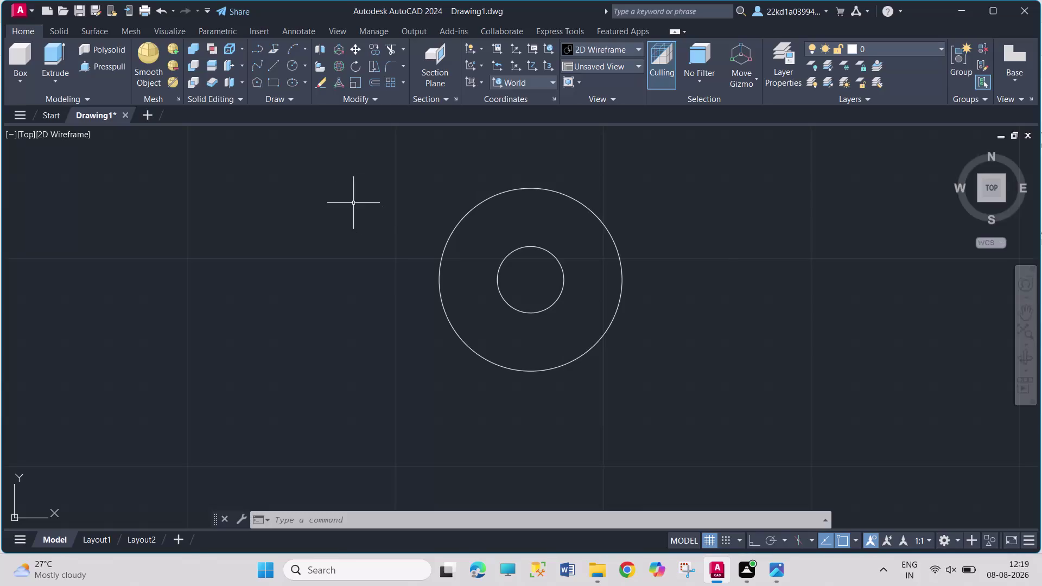
Try a line and circles tracked 32 units from the concentric centre, cancelling each attempt.
click(270, 65)
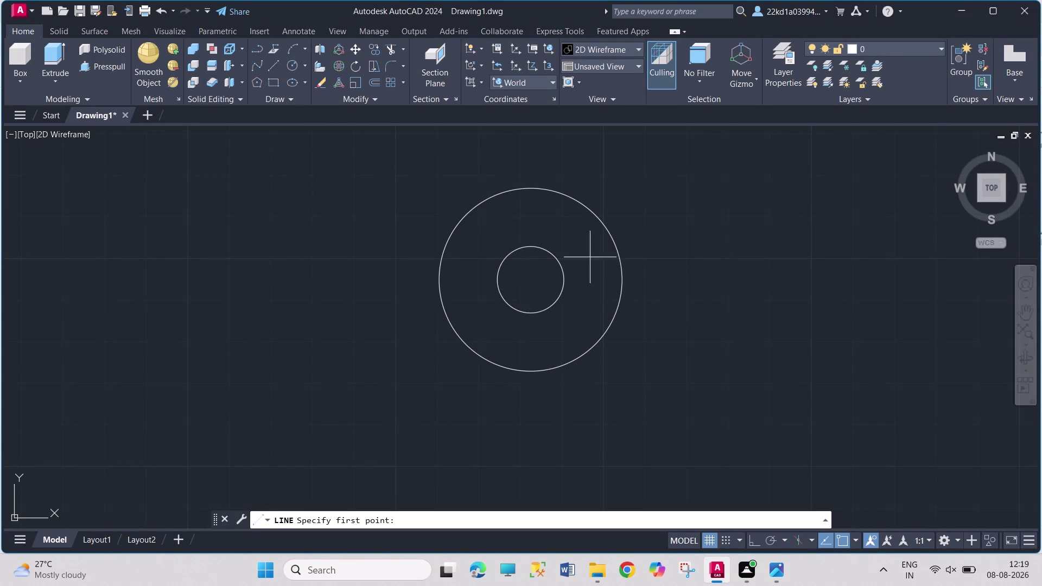
click(620, 280)
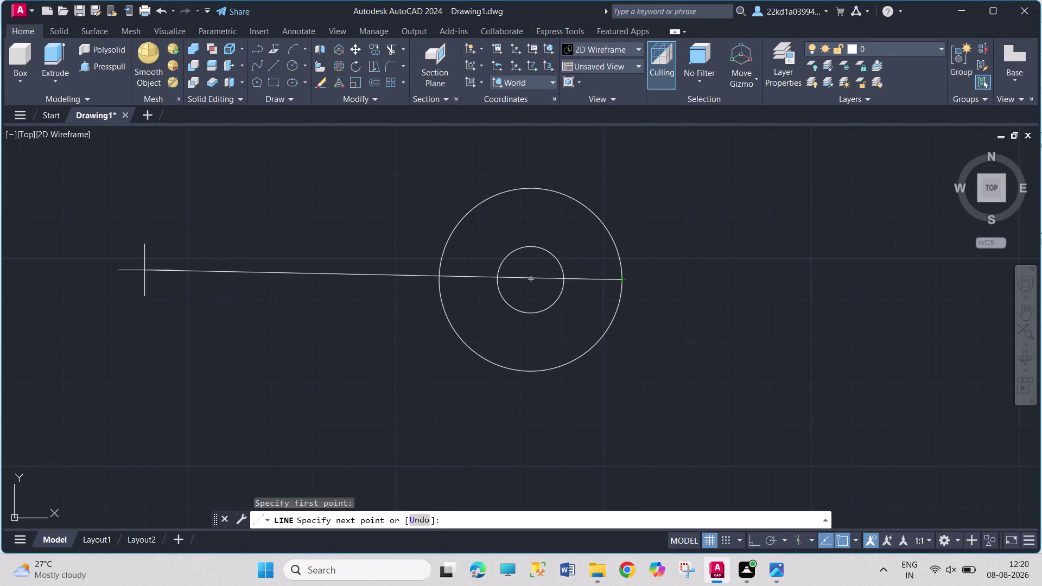
key(Escape)
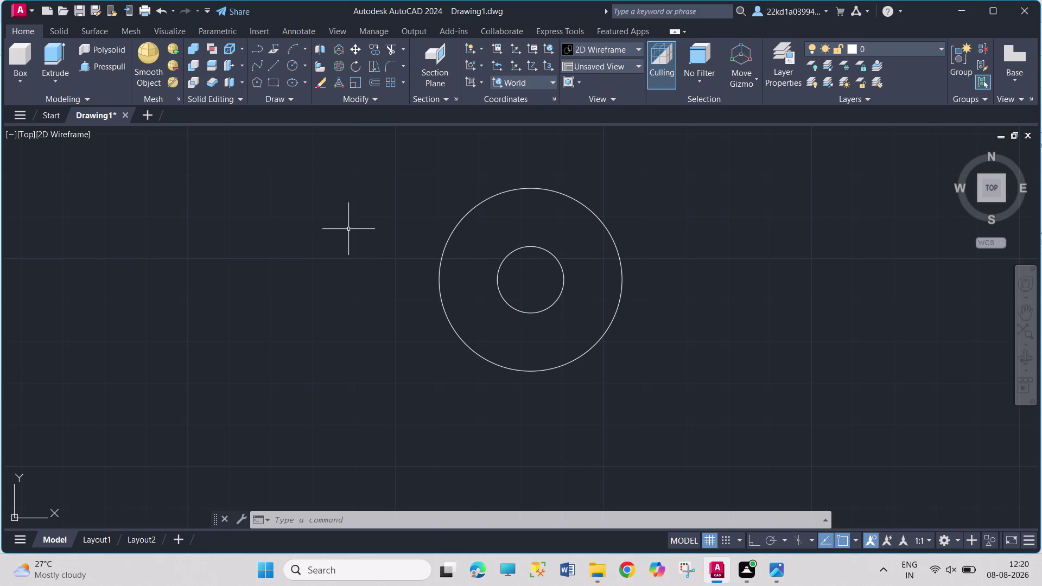
click(290, 65)
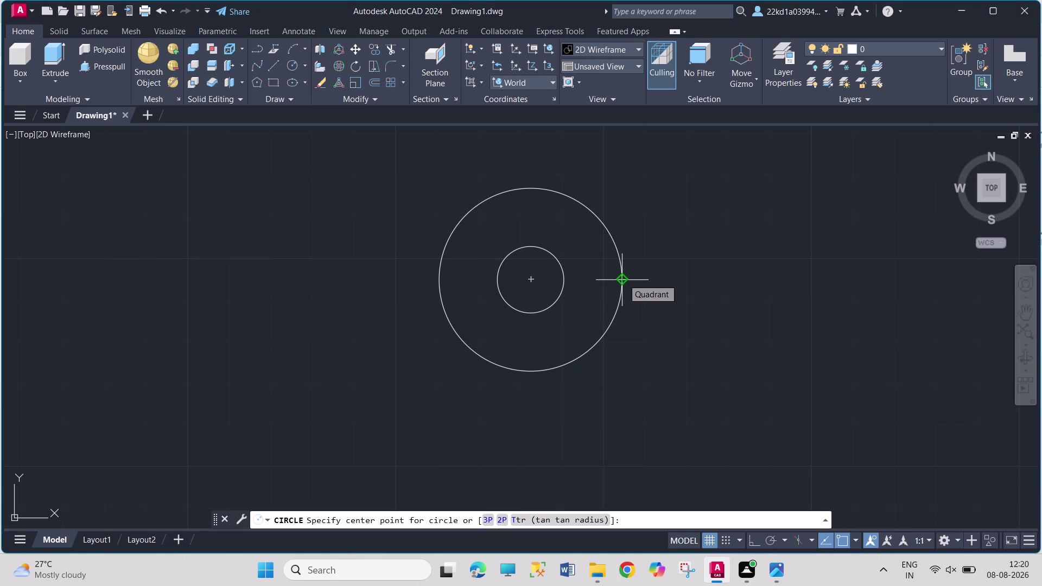
text(TK)
key(Return)
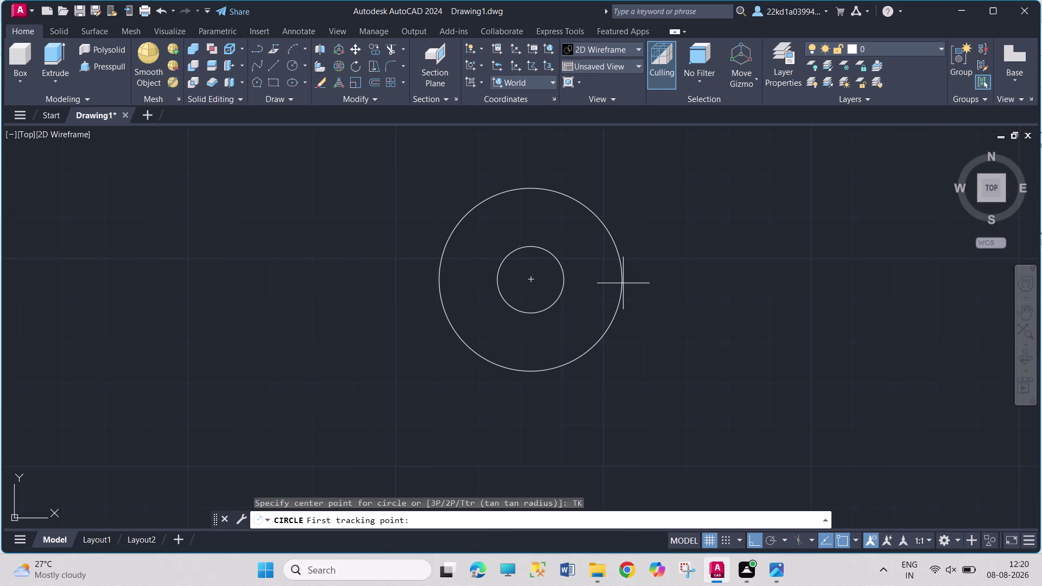
drag(623, 279, 613, 281)
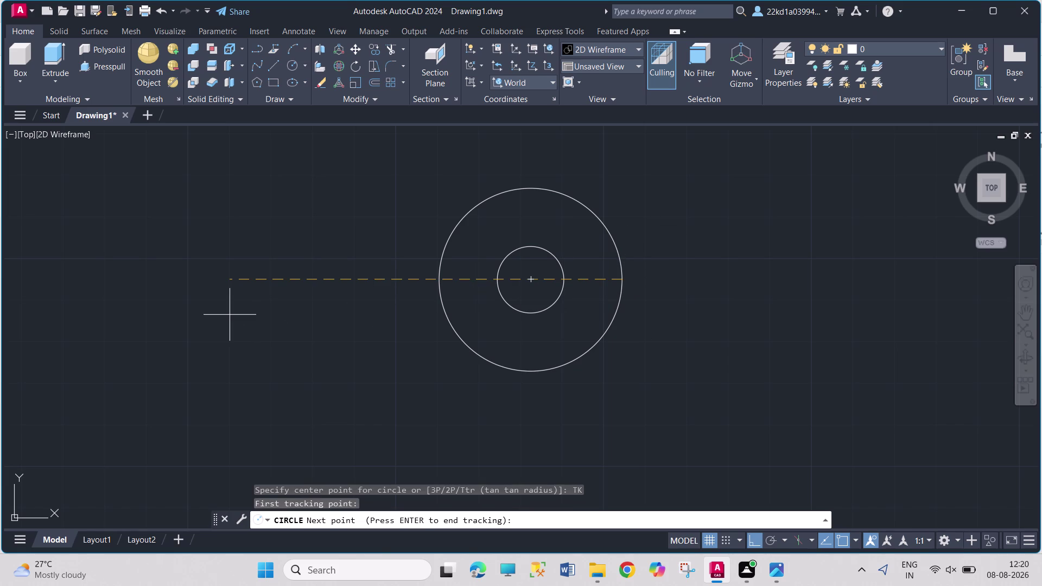
text(32)
key(Return)
key(Return)
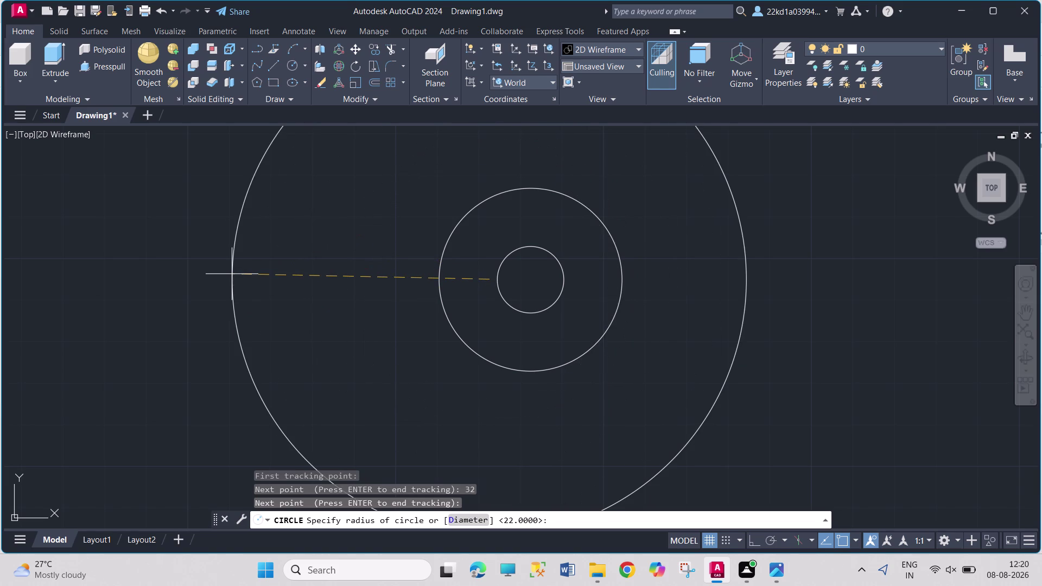
key(Escape)
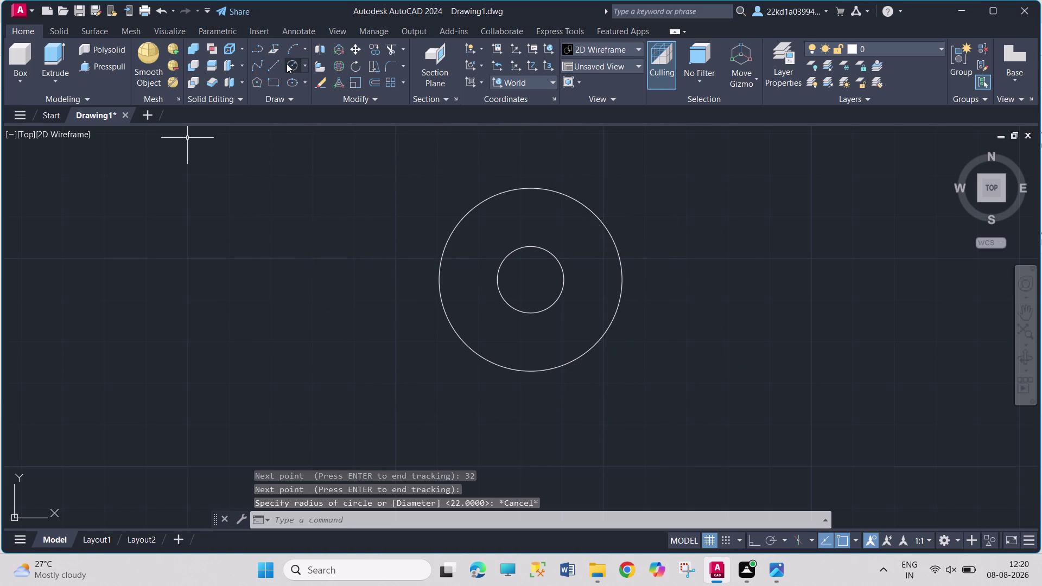
click(286, 64)
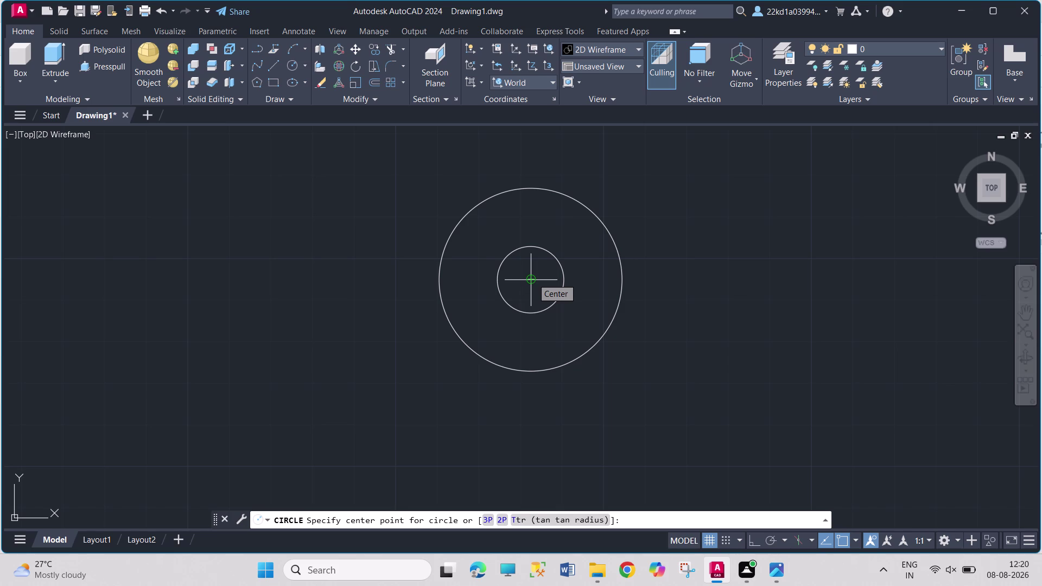
click(533, 279)
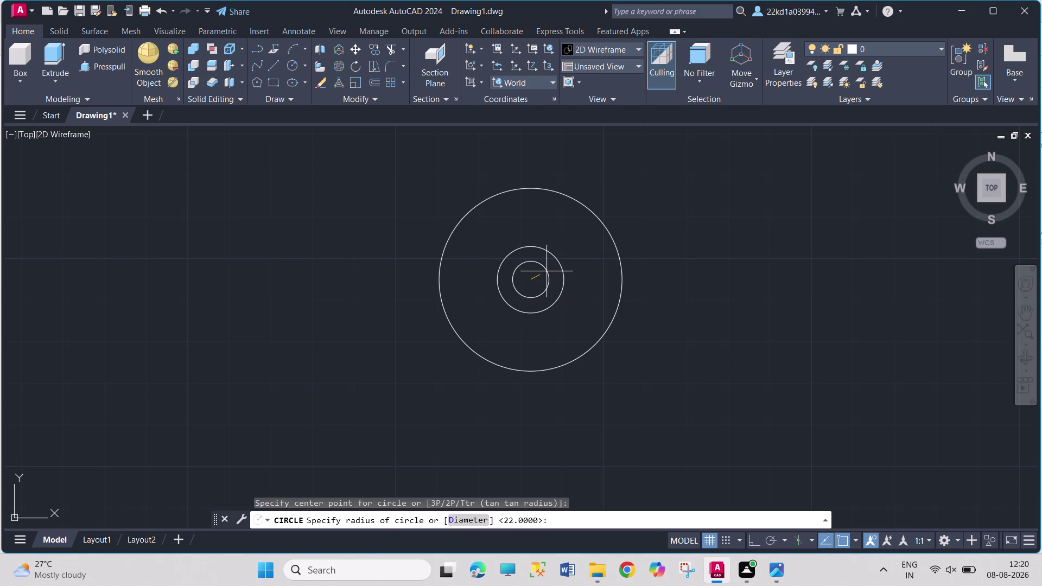
key(Escape)
Repeat CIRCLE with TK tracking 24 units left of the concentric centre, radius 8.
key(space)
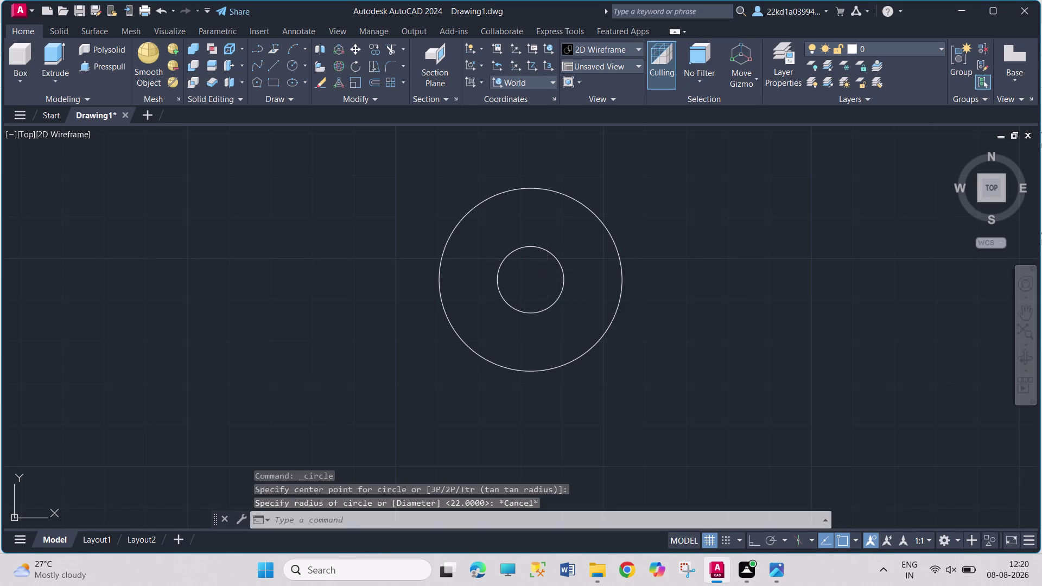
text(TK)
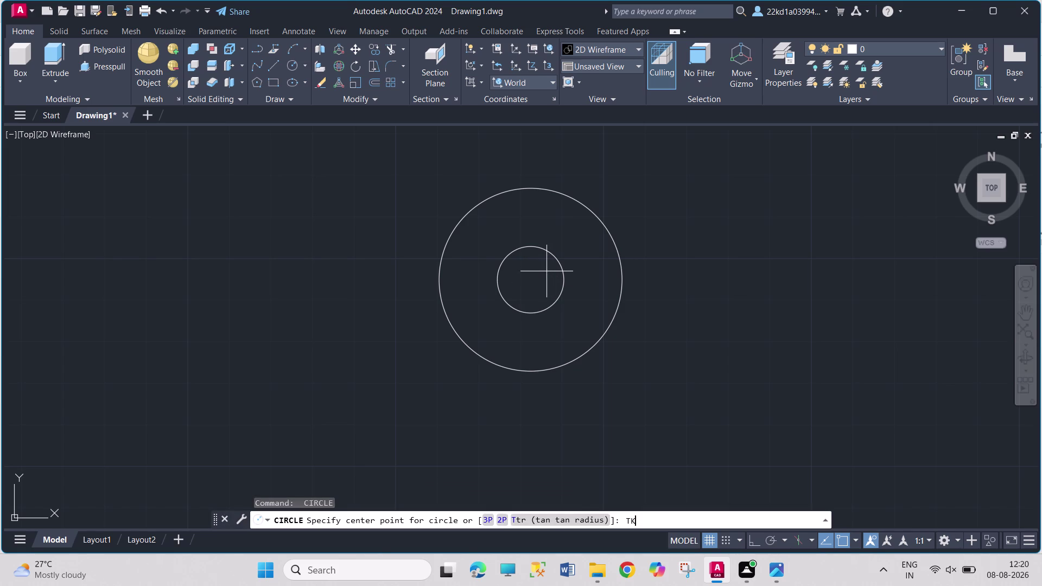
key(Return)
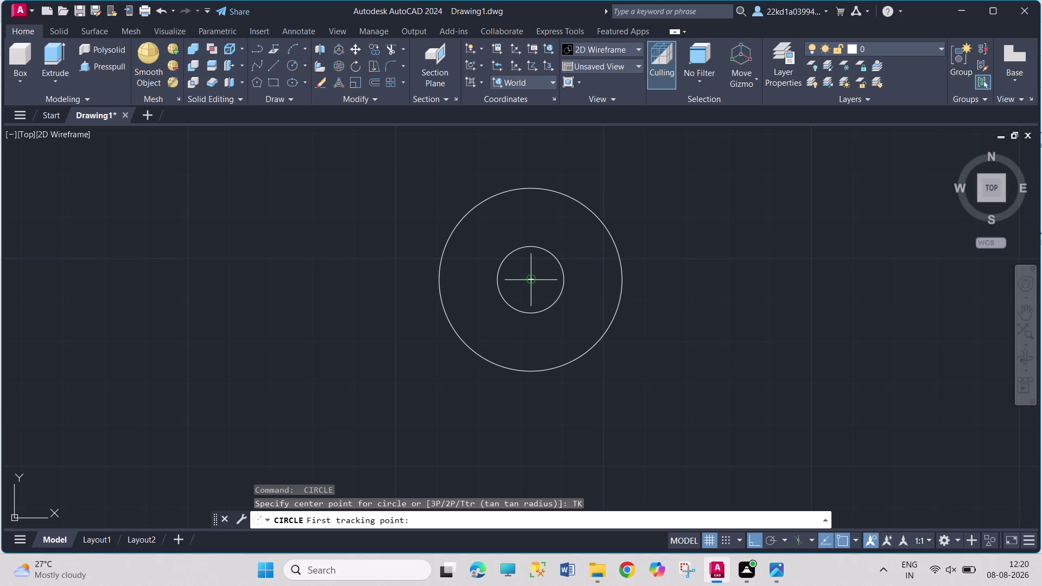
click(529, 281)
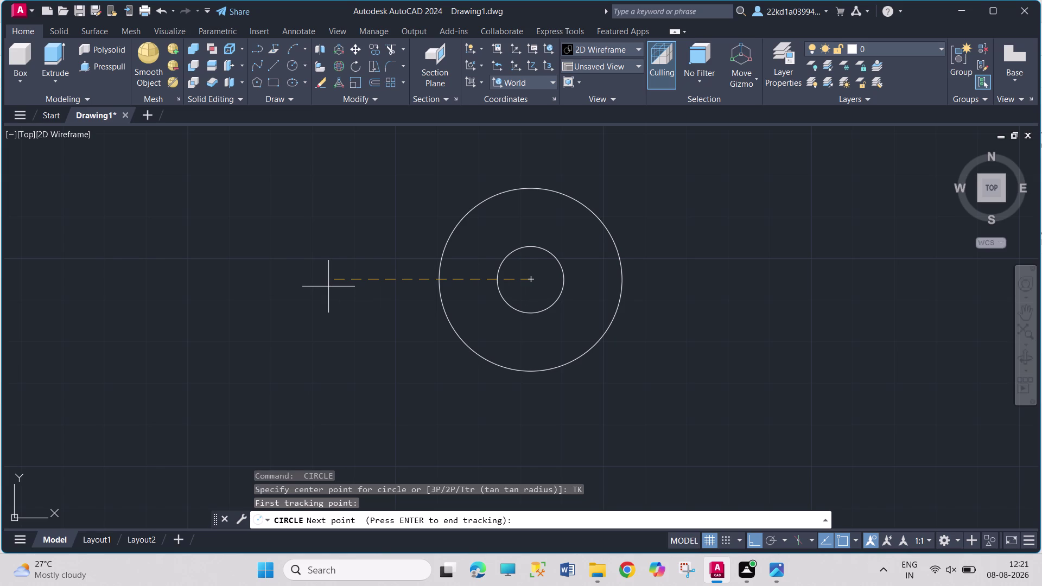
text(24)
key(Return)
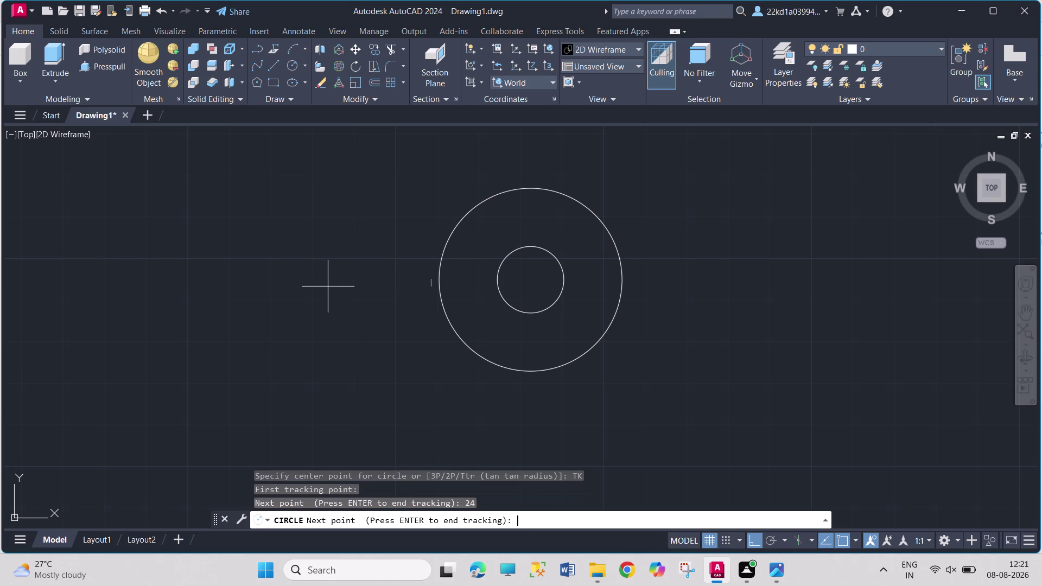
key(Return)
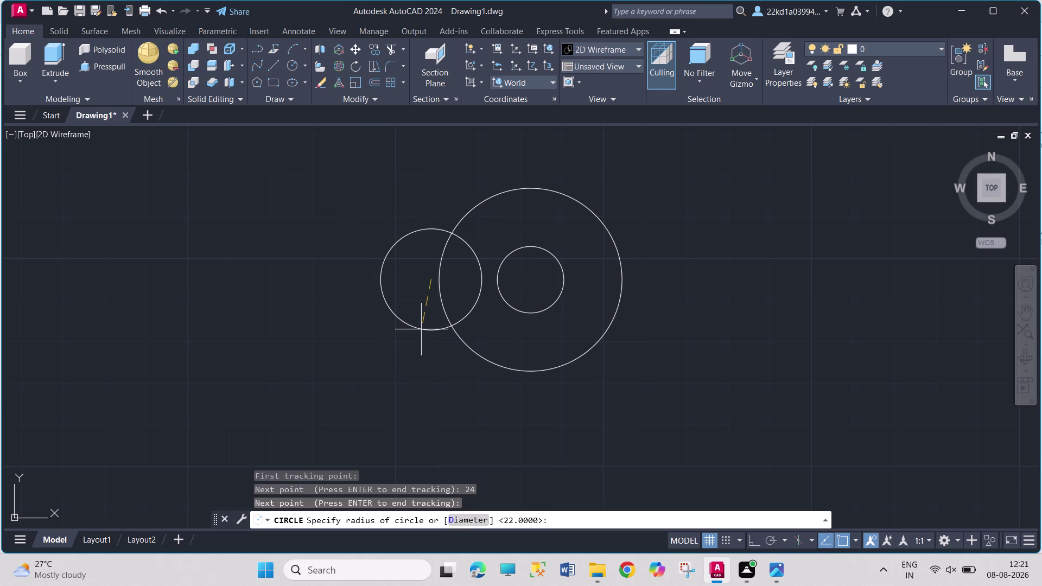
key(8)
key(Return)
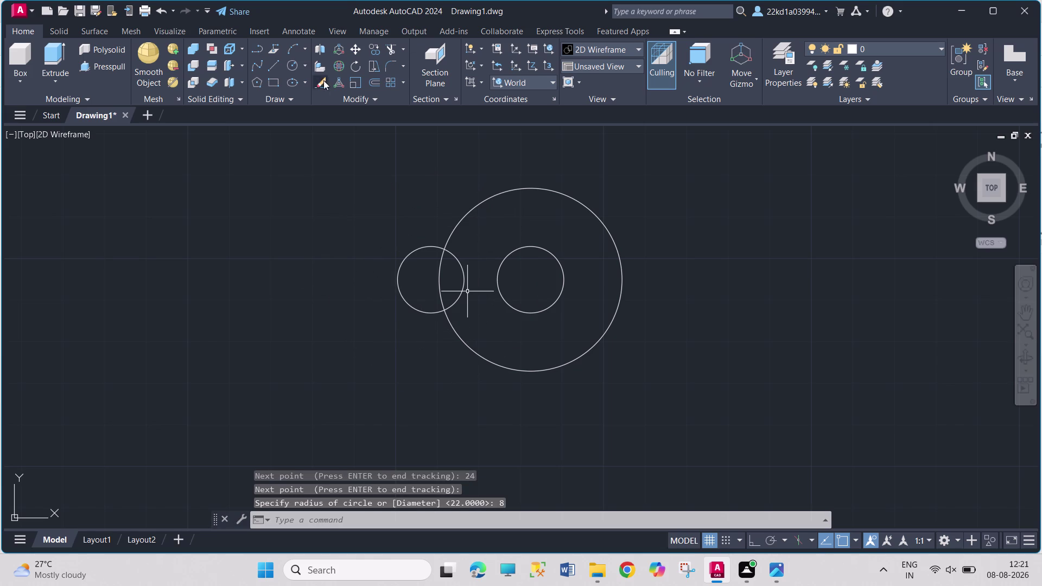
click(285, 62)
click(289, 67)
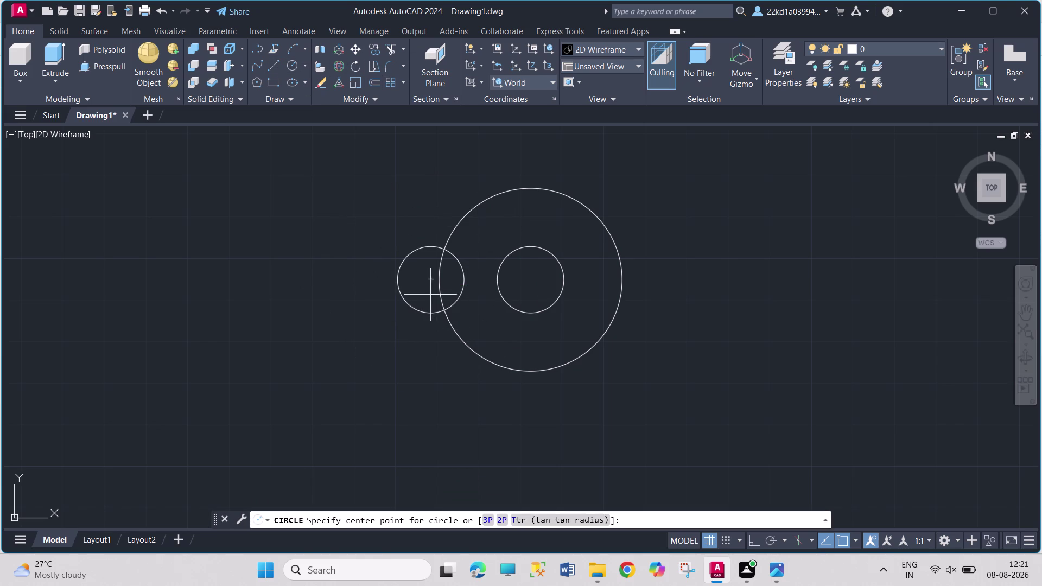
click(427, 277)
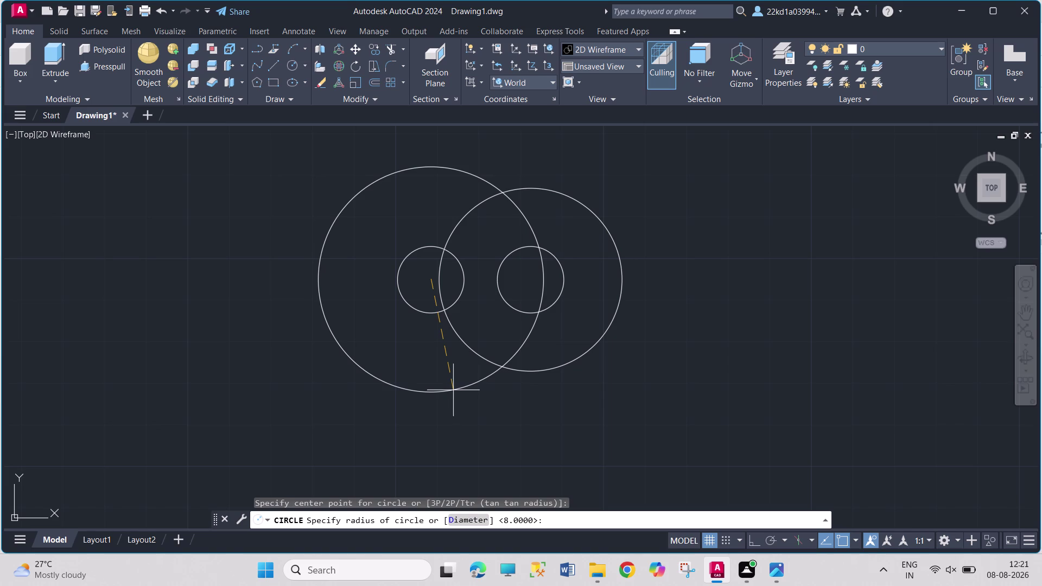
text(22)
key(Return)
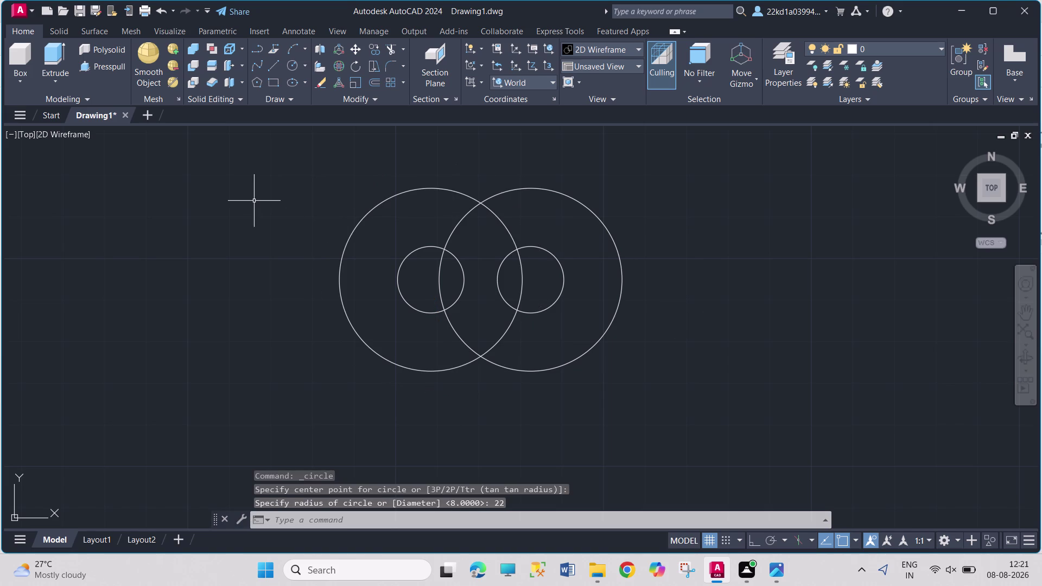
click(356, 336)
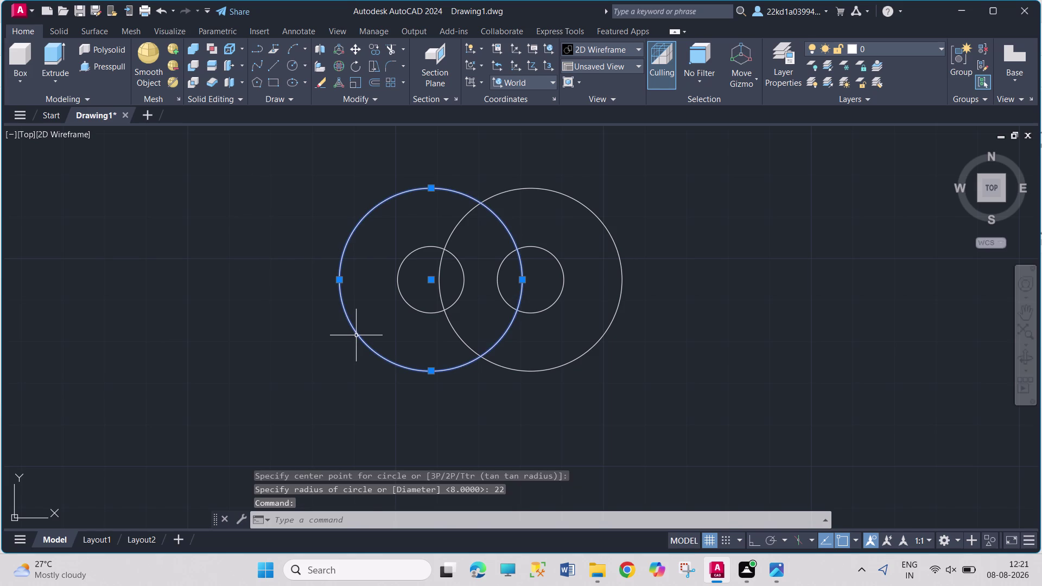
key(Delete)
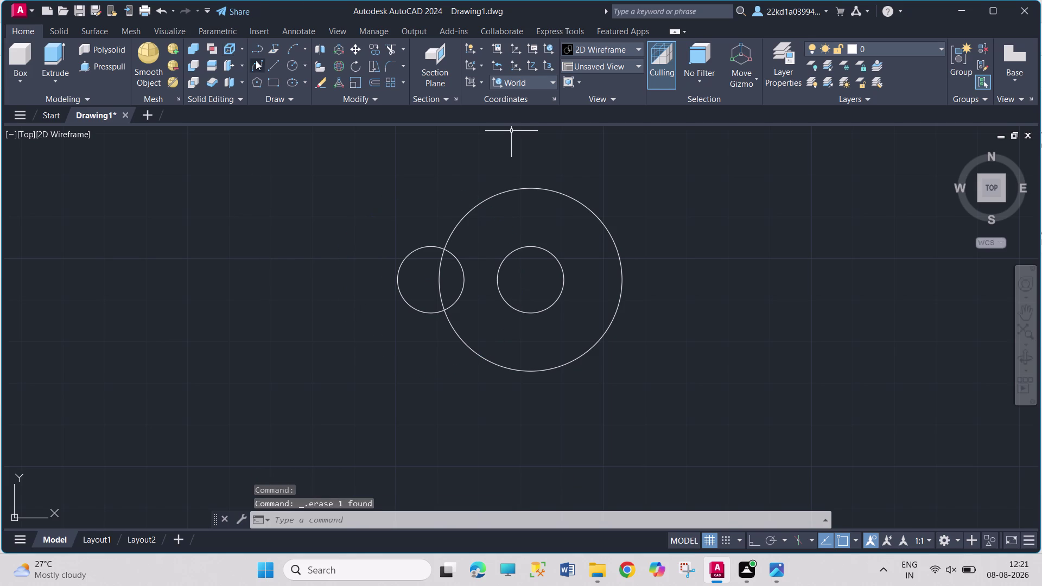
click(272, 64)
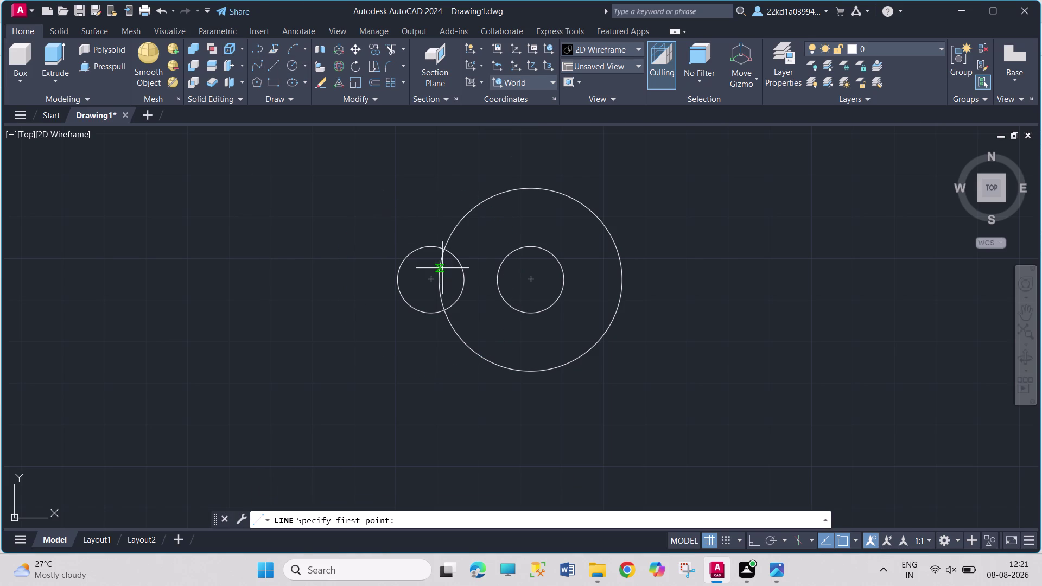
Draw top and bottom lines linking the small circle's quadrants to the inner circle's.
click(428, 245)
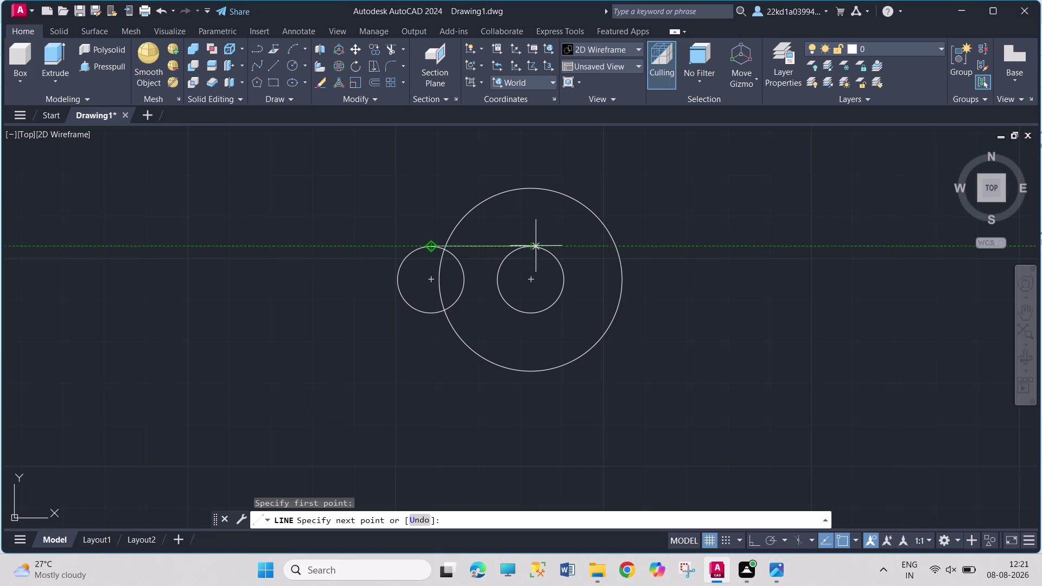
click(535, 246)
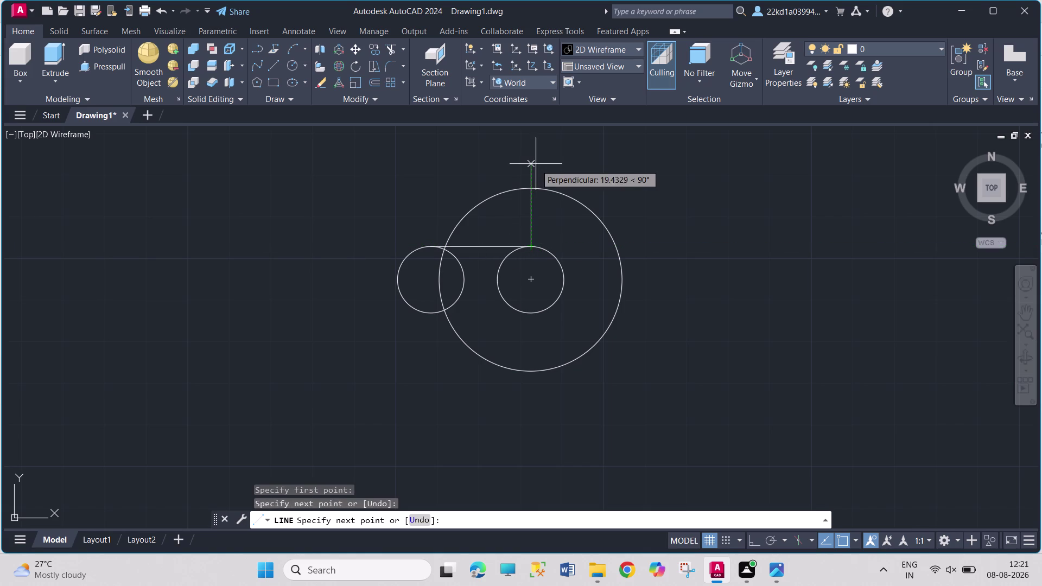
key(Escape)
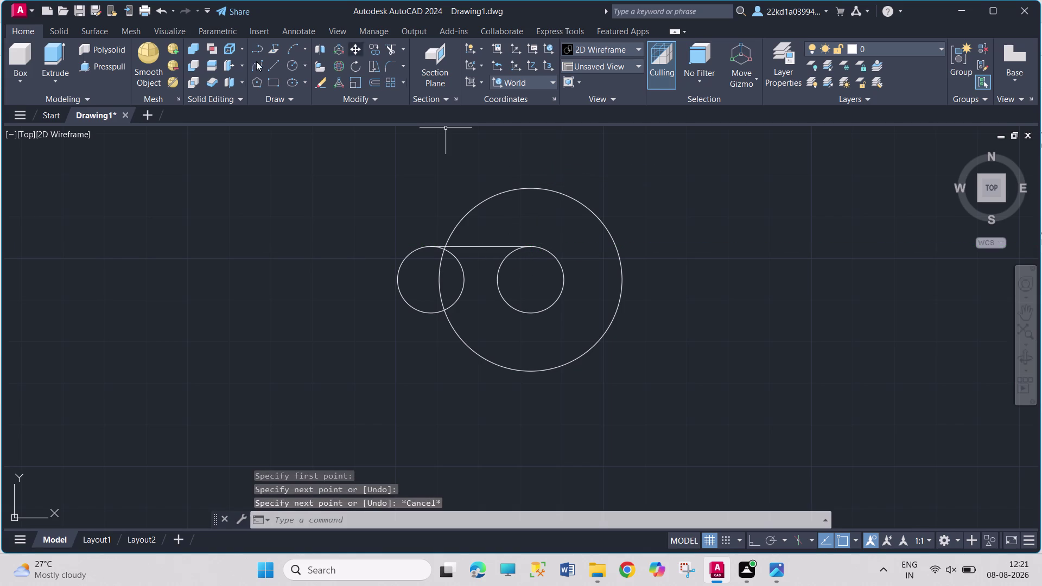
click(273, 70)
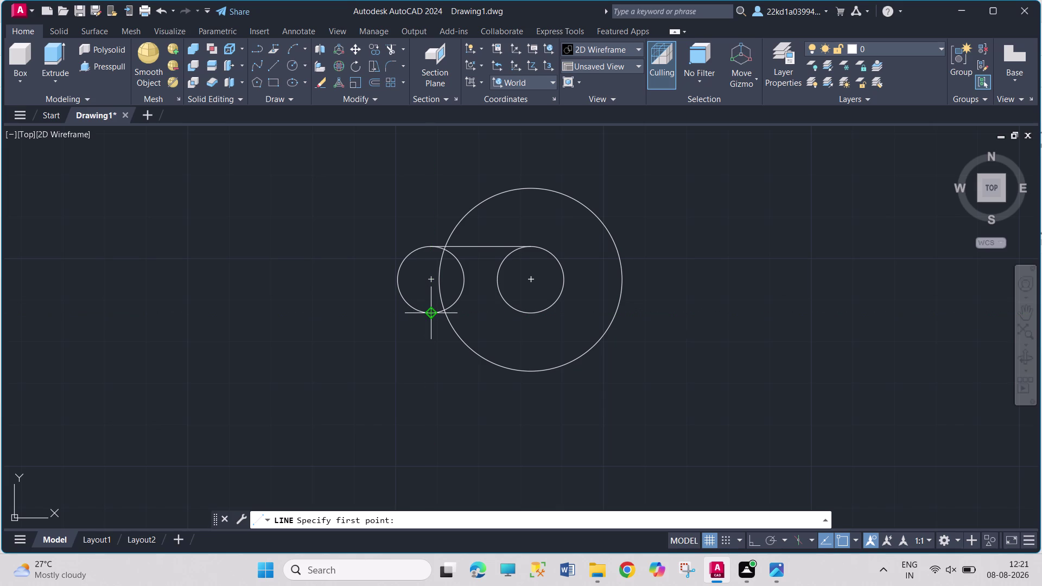
click(430, 314)
click(531, 316)
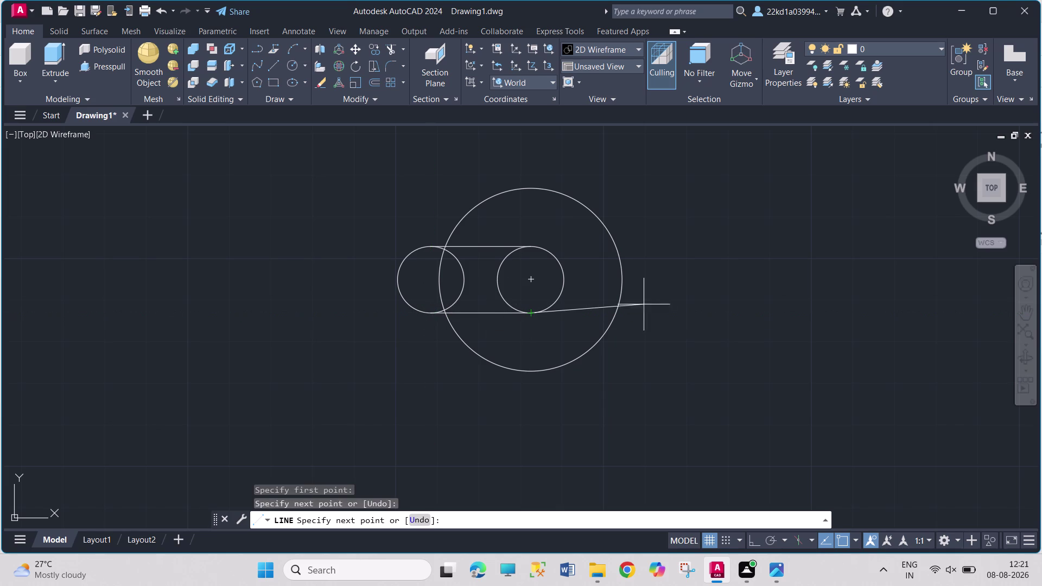
key(Return)
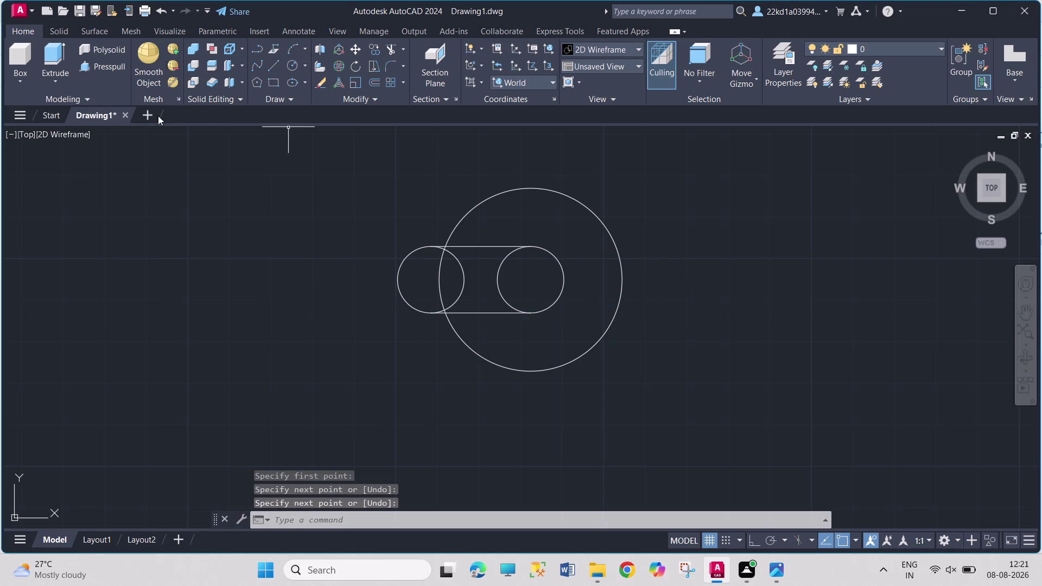
click(395, 49)
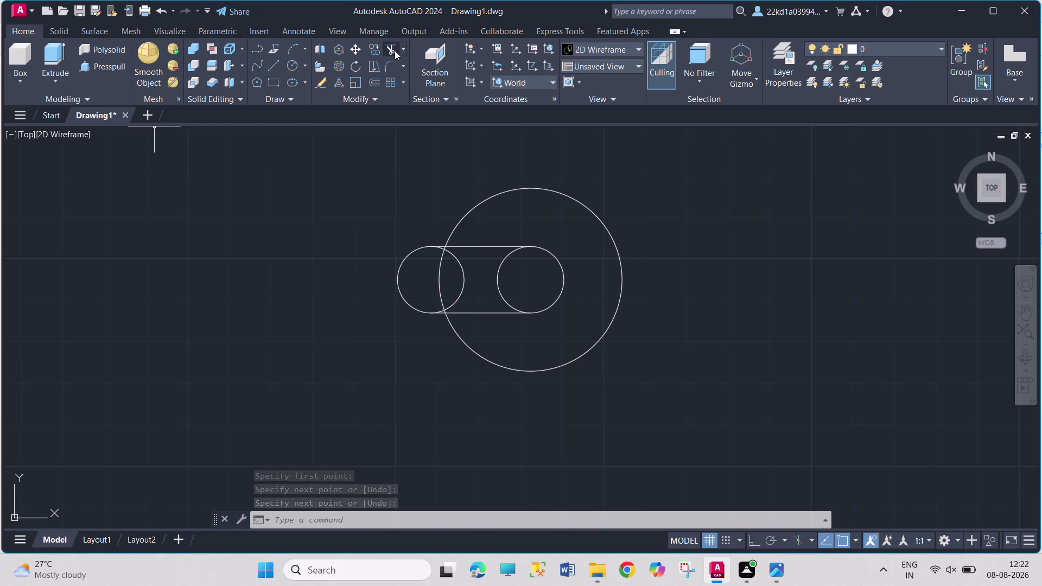
Trim the upper slot piece and the left circle's inner arc and leftover.
click(441, 287)
scroll(up, 3)
scroll(up, 3)
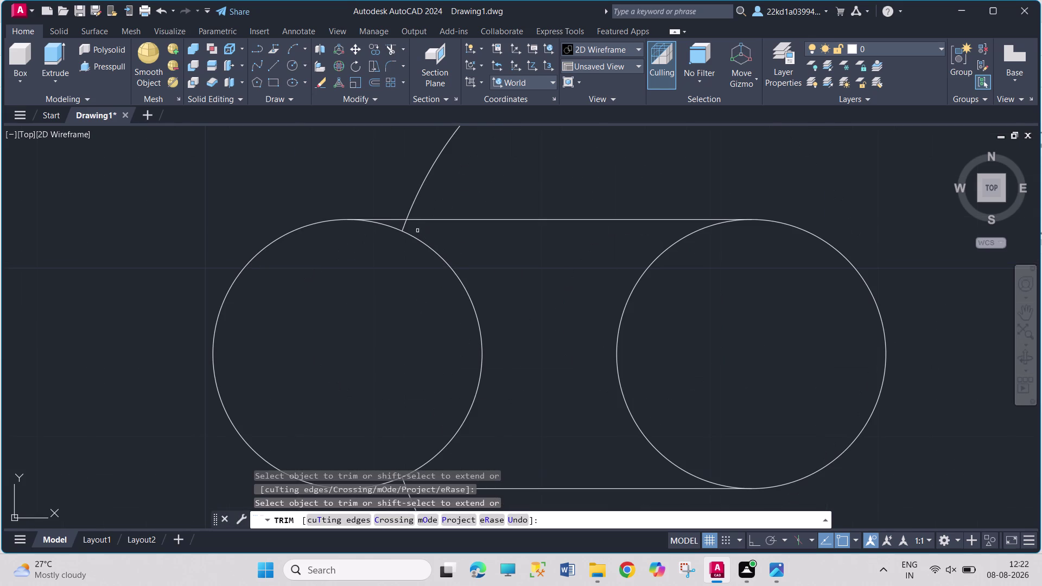
click(405, 226)
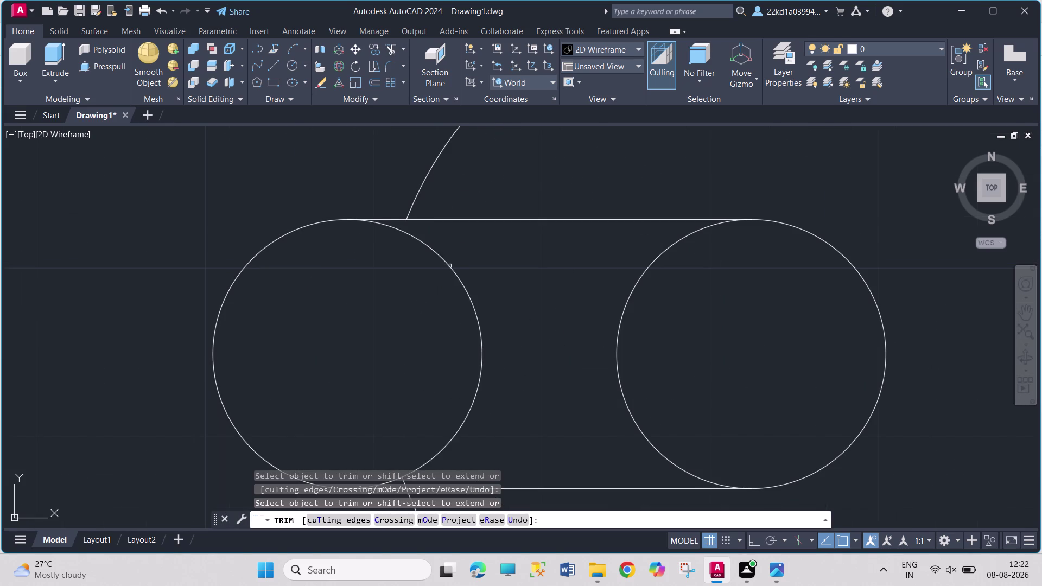
click(451, 266)
click(618, 339)
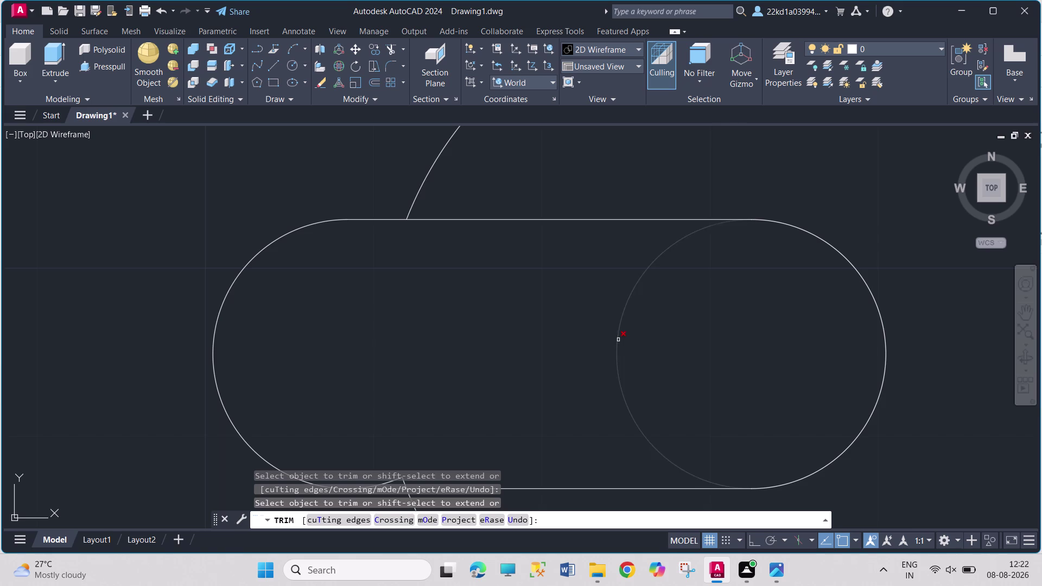
Trim the right circle's inner arc and the stub on the slot's lower edge.
scroll(down, 3)
scroll(down, 3)
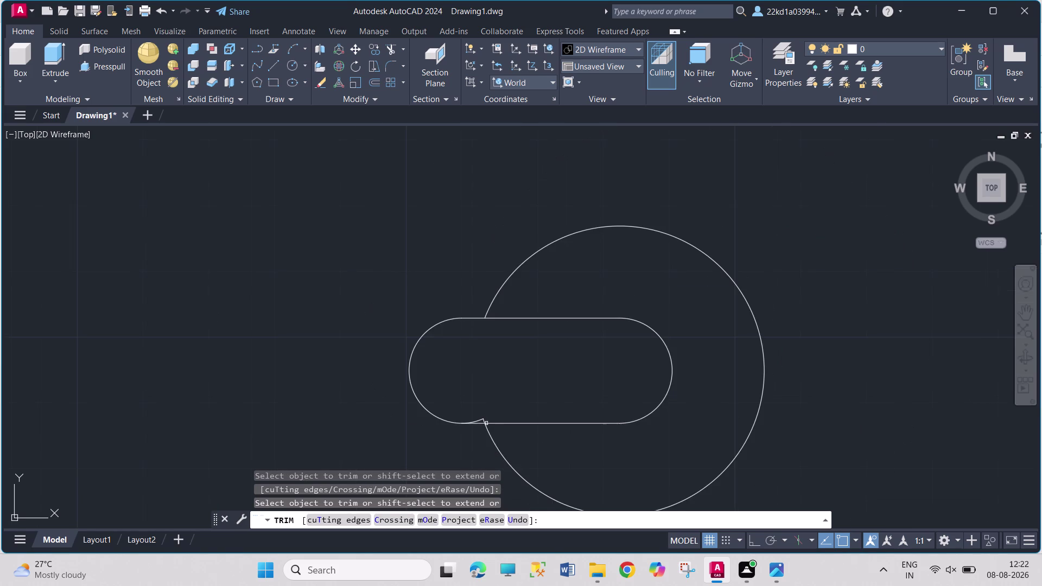
scroll(up, 3)
click(483, 393)
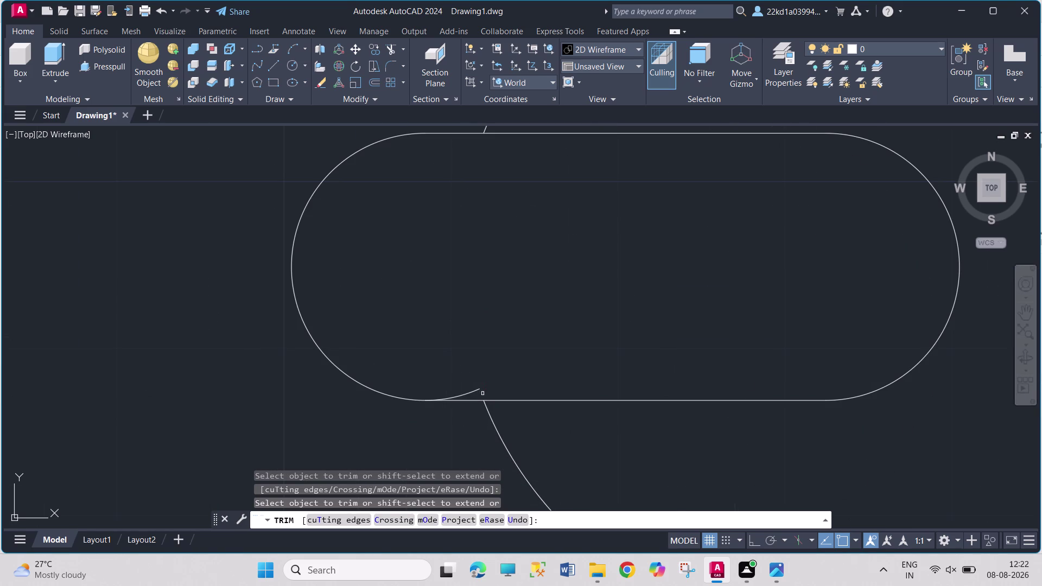
click(474, 391)
scroll(down, 3)
scroll(down, 3)
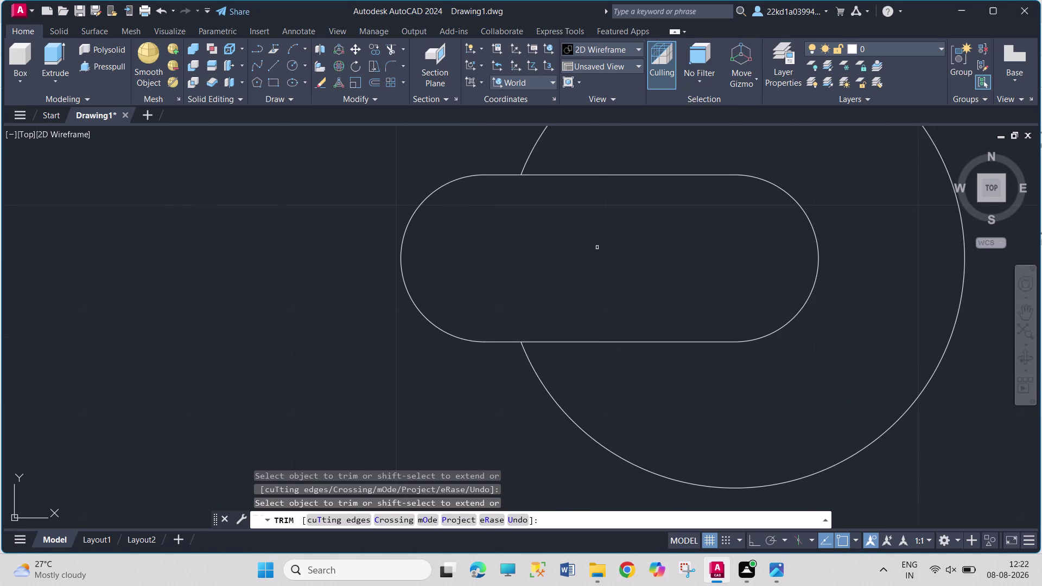
scroll(down, 3)
scroll(up, 3)
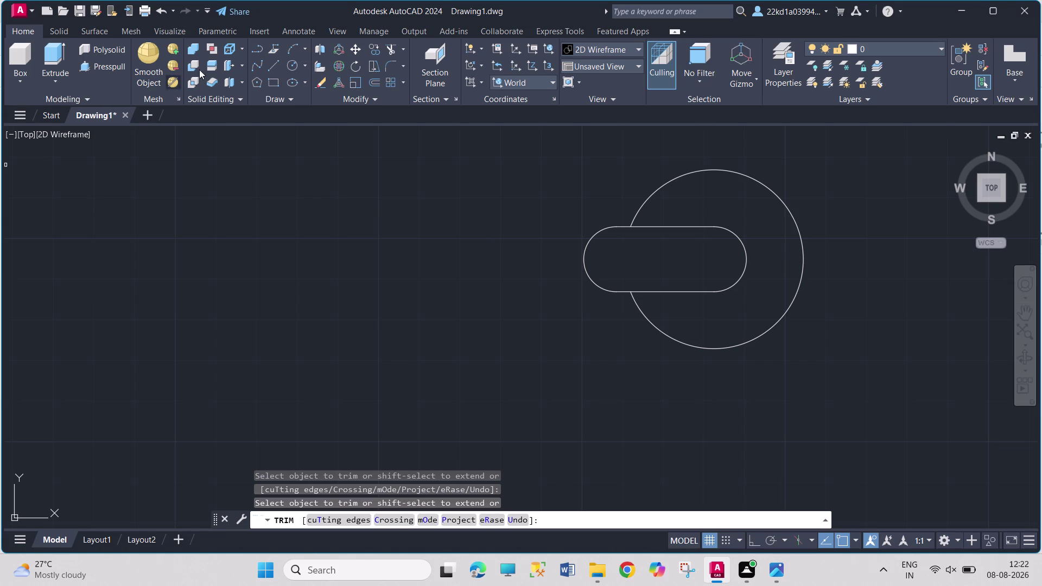
click(267, 68)
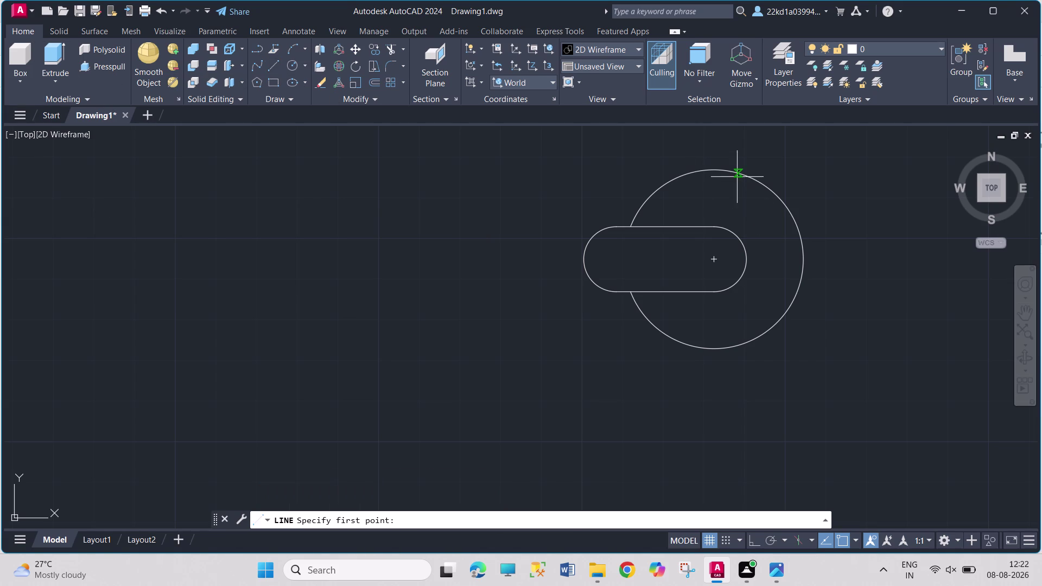
Draw lines 96 left, 44 down and 96 right from the large circle's top, Ortho on.
click(716, 170)
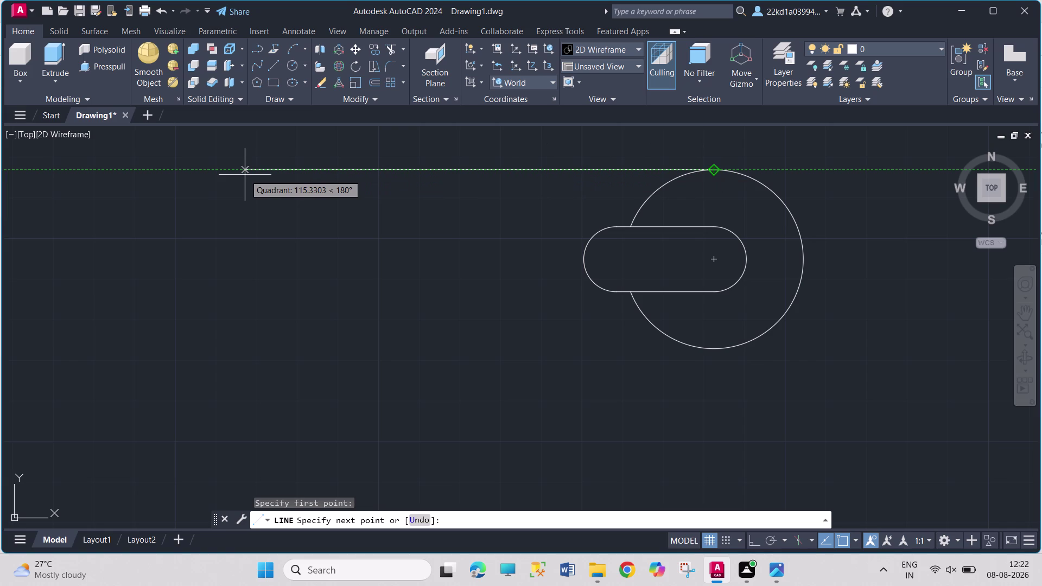
text(96)
key(Return)
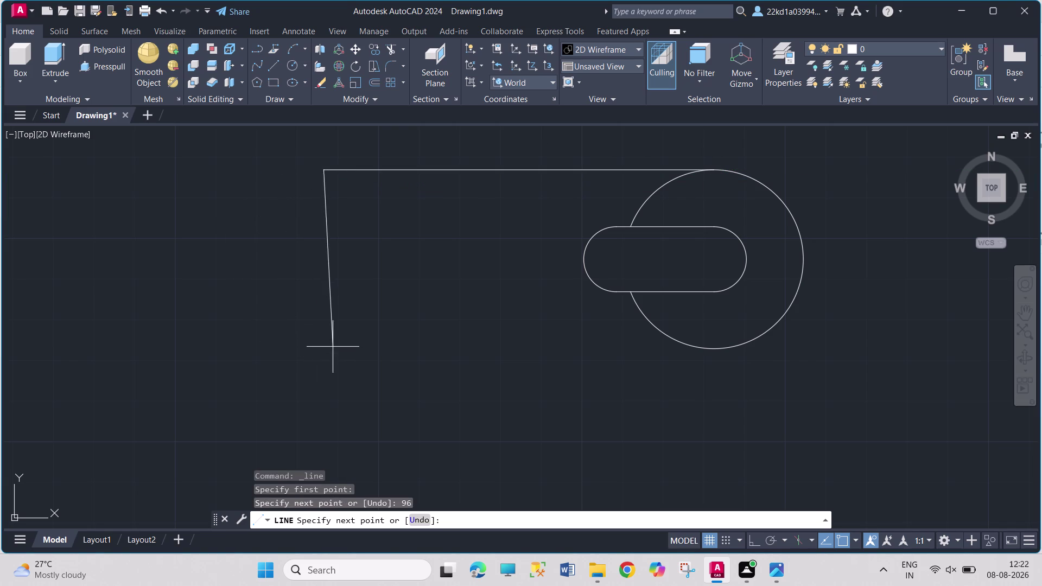
click(753, 544)
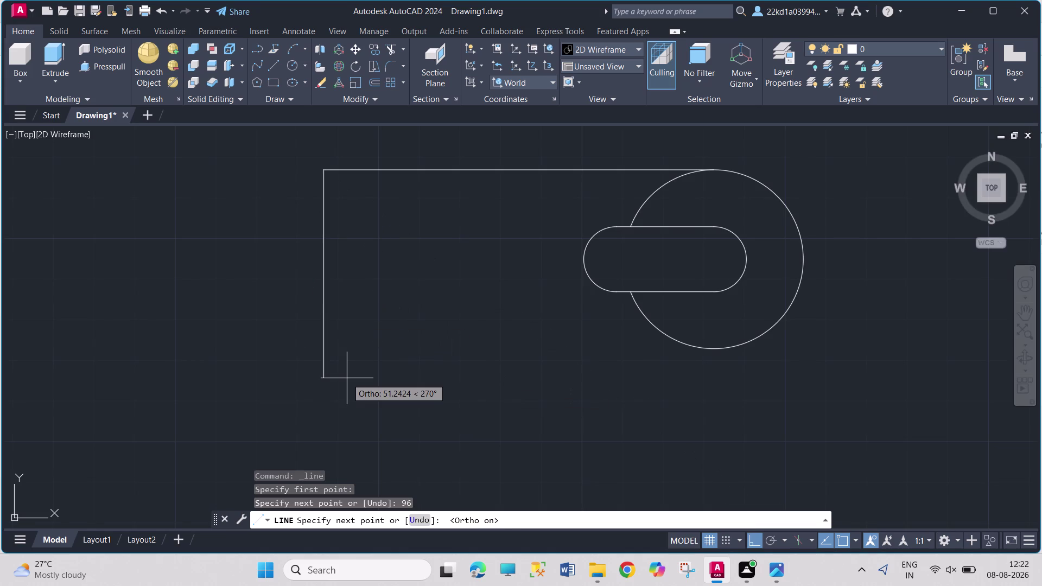
text(44)
key(Return)
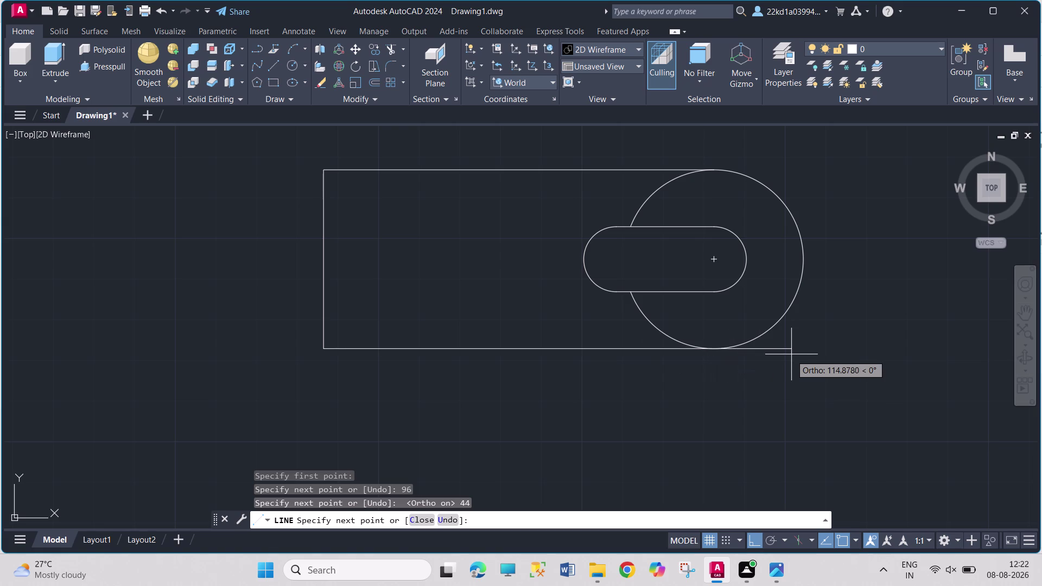
text(96)
key(Return)
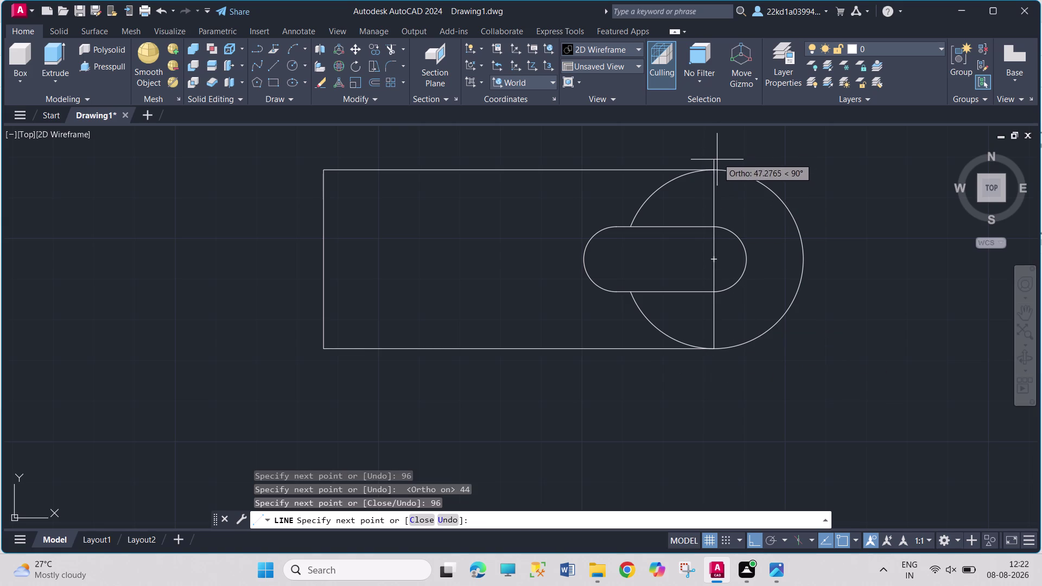
key(Escape)
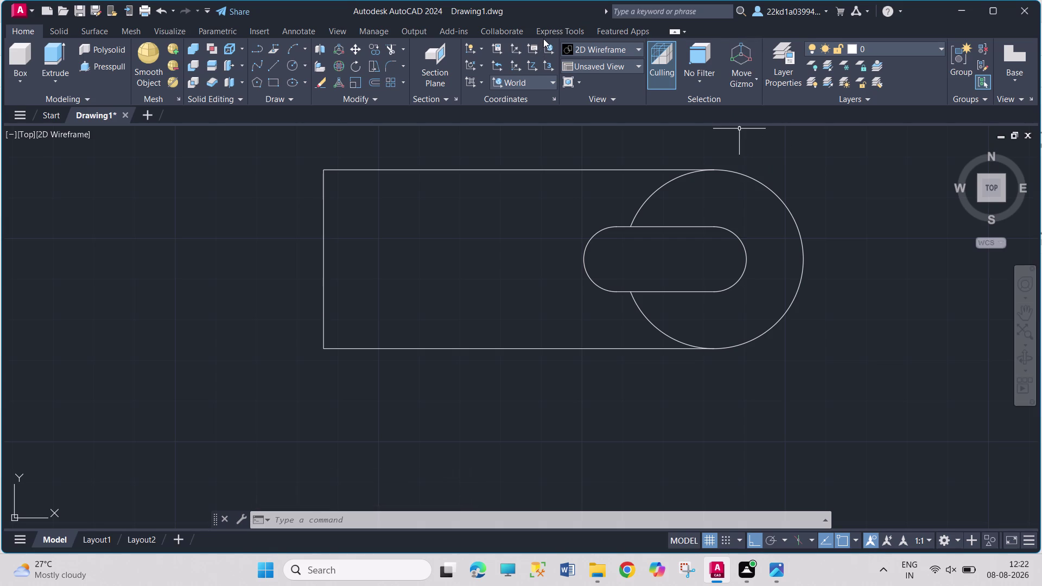
Trim the large circle's arc pieces lying inside the new outline.
click(390, 51)
click(655, 195)
click(653, 329)
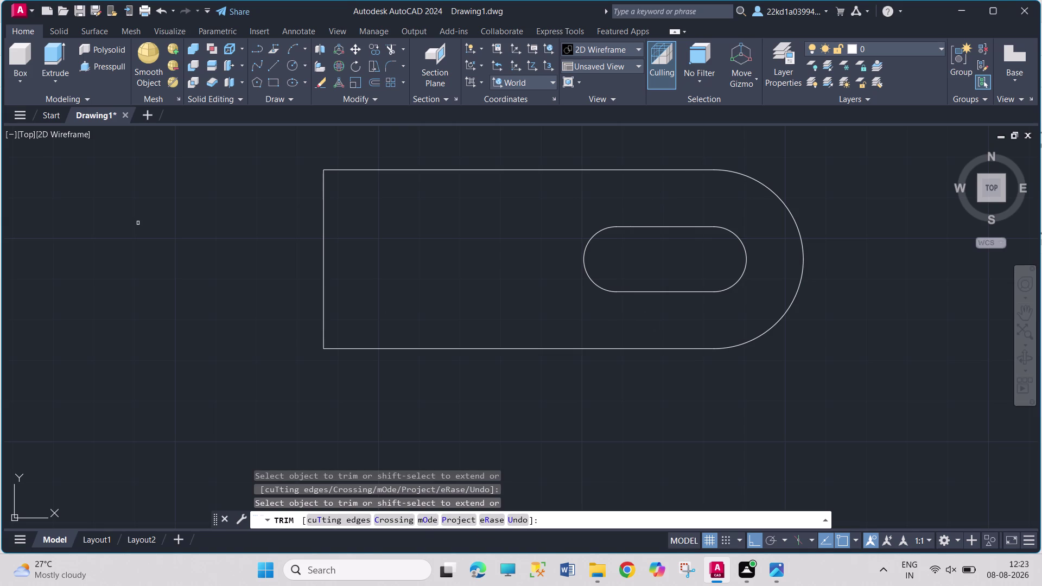
Finish trimming and switch the viewport to the SW Isometric view.
key(Return)
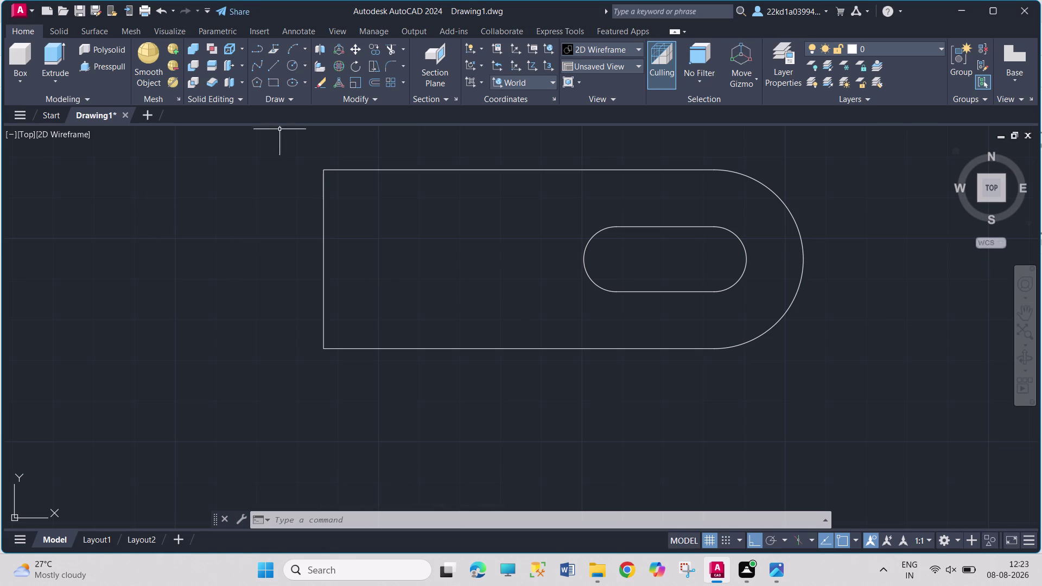
click(29, 136)
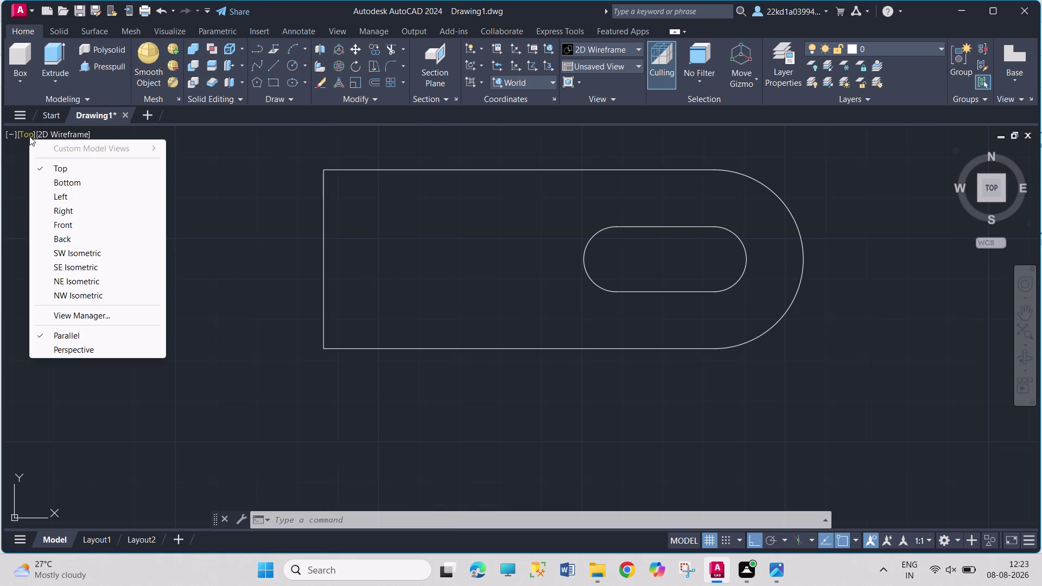
click(79, 253)
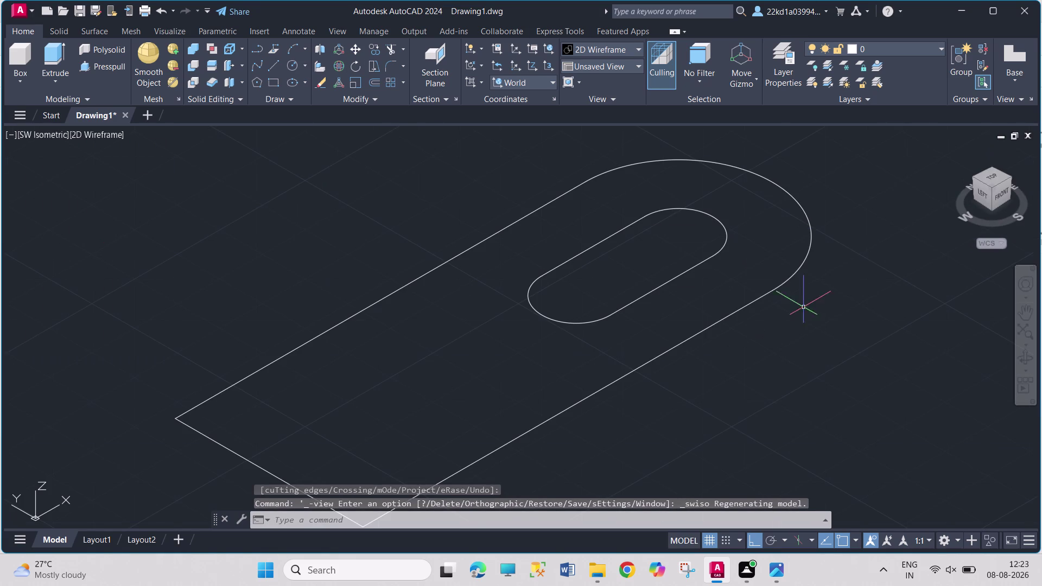
scroll(up, 3)
scroll(down, 3)
scroll(down, 3)
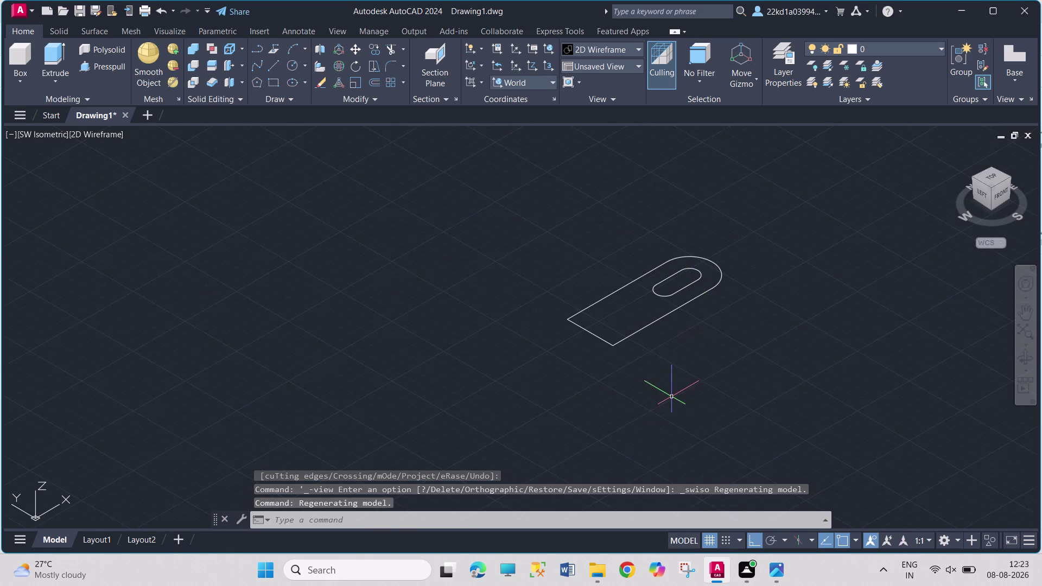
scroll(up, 3)
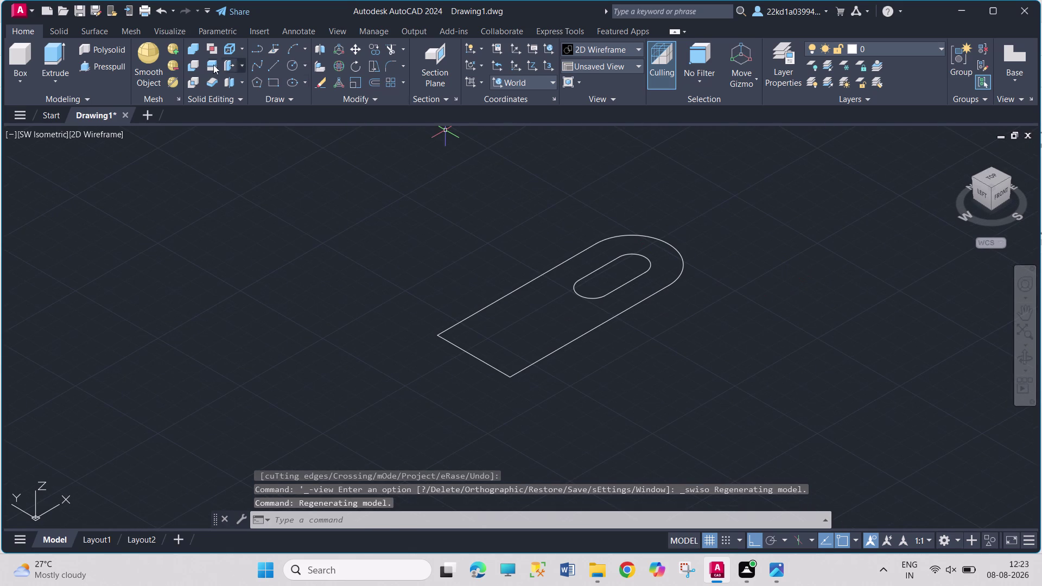
click(112, 62)
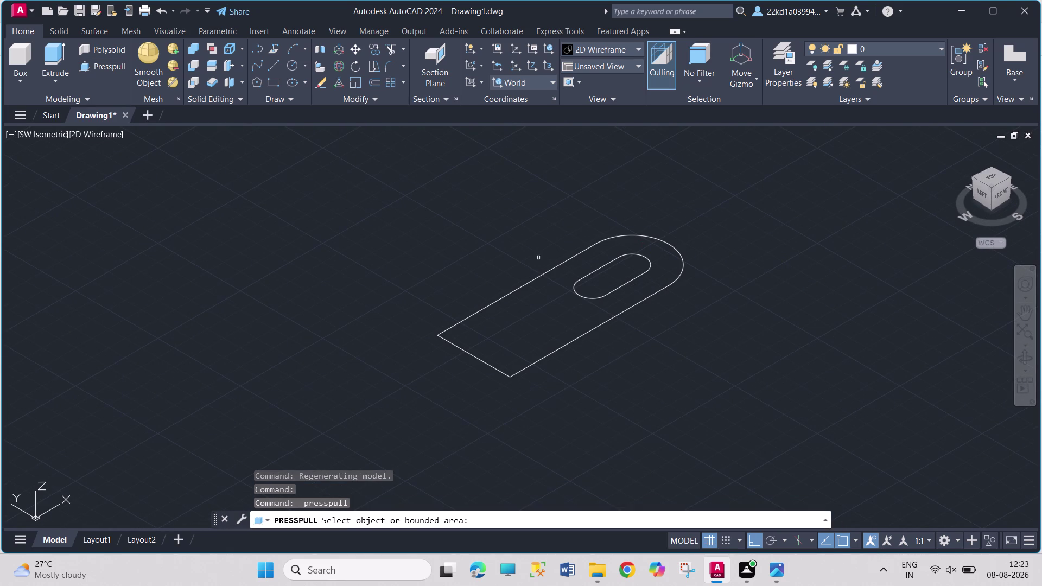
Press-pull the slotted bracket profile 16 units, then cancel the repeated command.
click(589, 324)
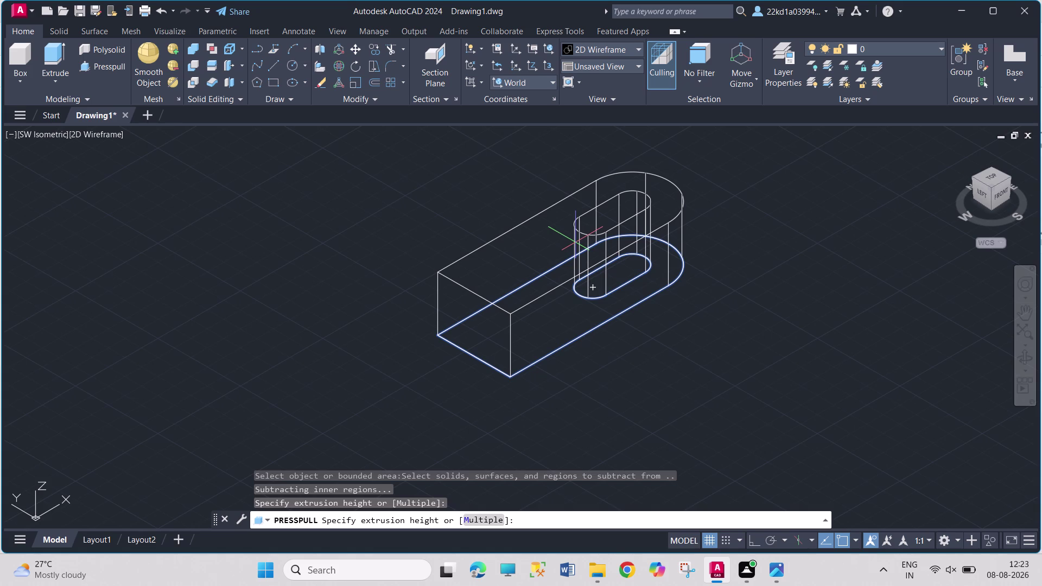
text(16)
key(Return)
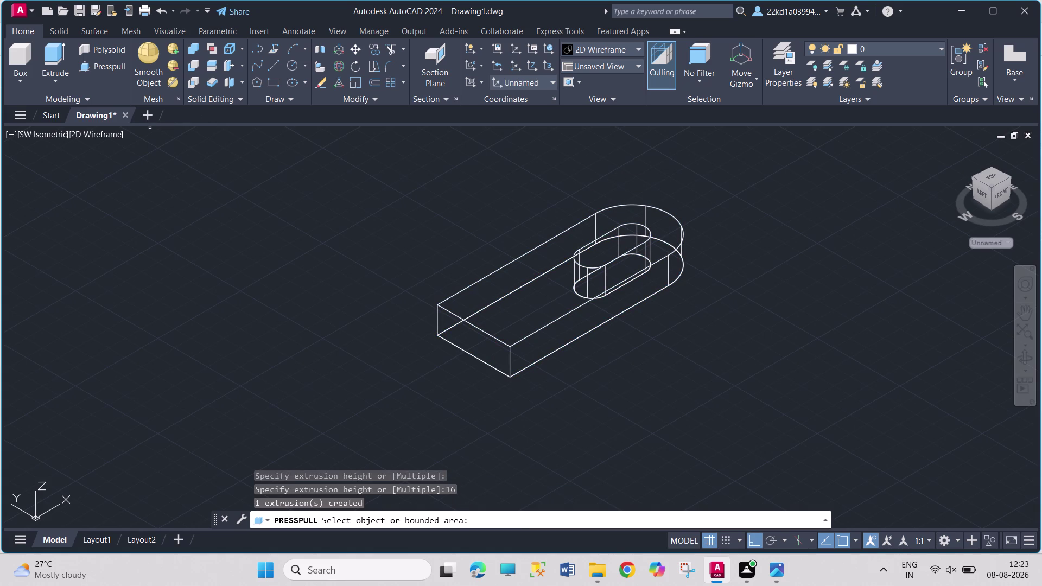
click(92, 137)
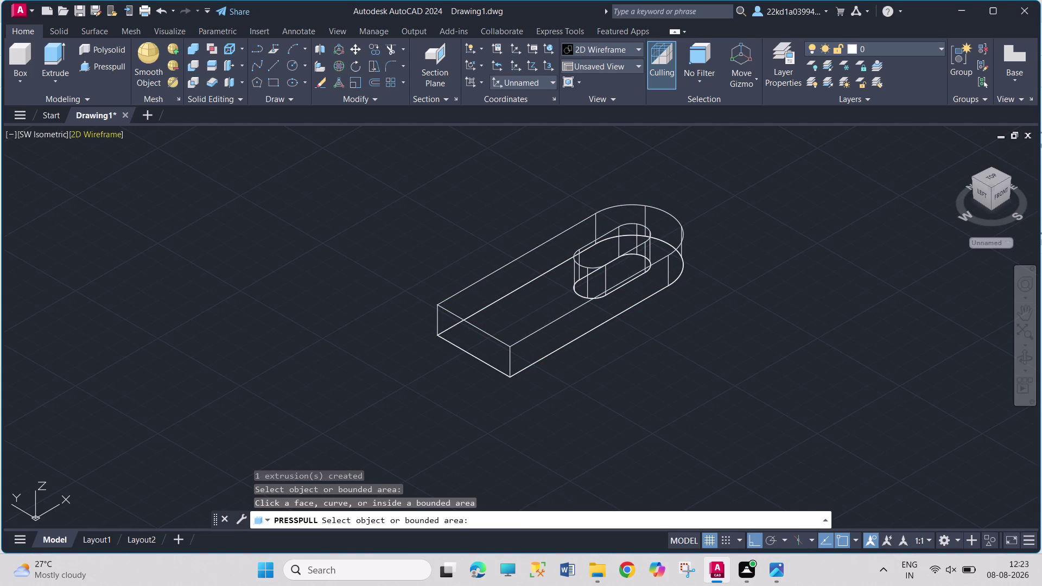
click(629, 50)
click(635, 48)
key(Escape)
key(Escape)
key(Escape)
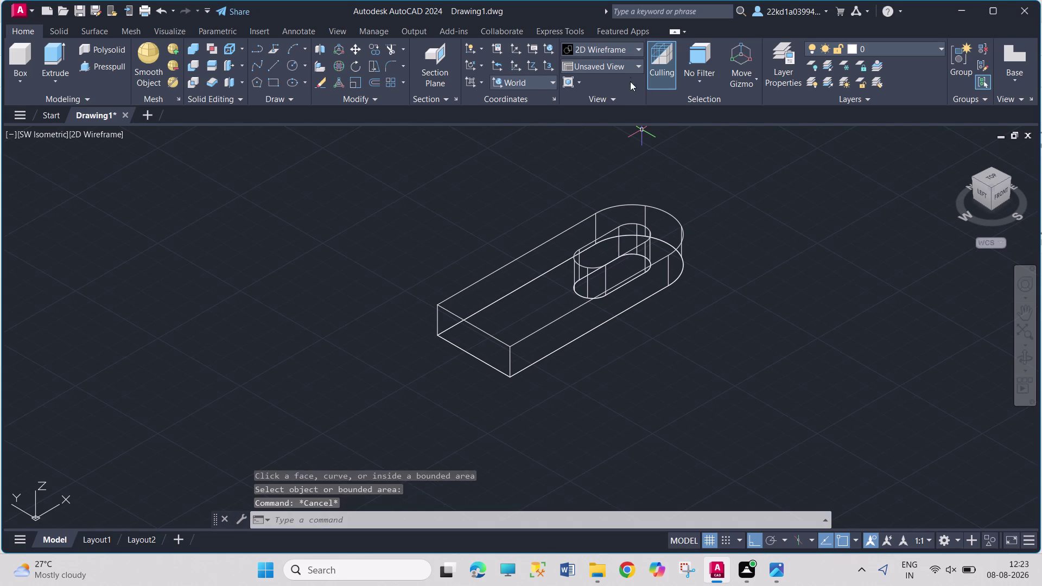
Apply the Shades of Gray visual style, check the Front view, return to SW Isometric.
key(Escape)
click(627, 51)
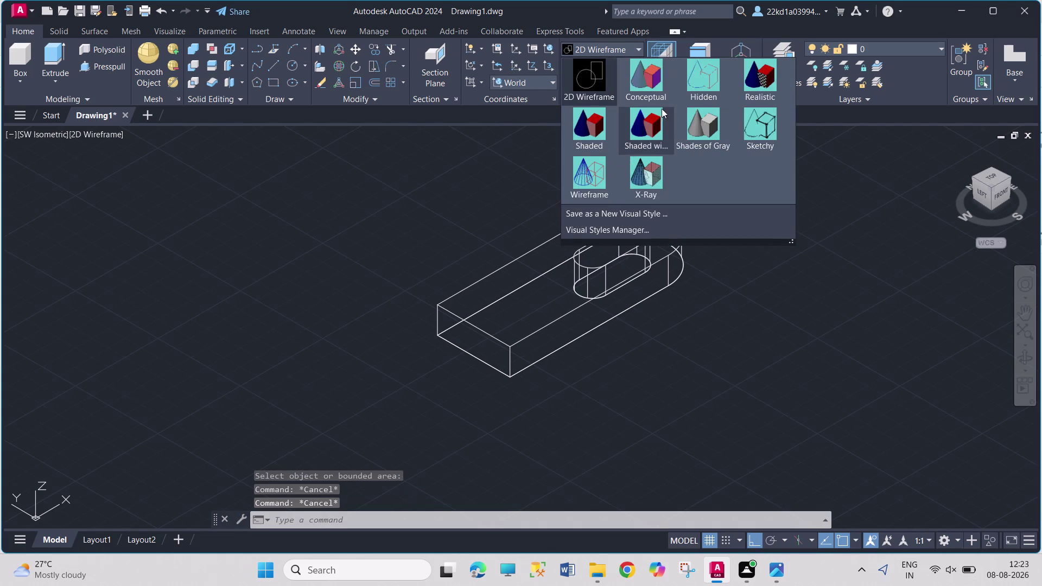
click(685, 119)
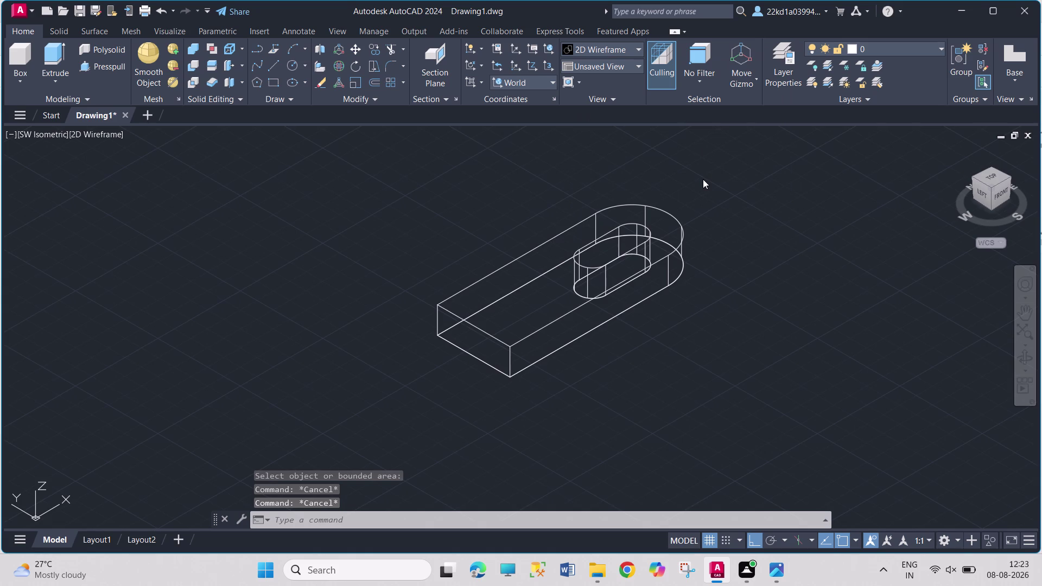
scroll(up, 3)
scroll(up, 3)
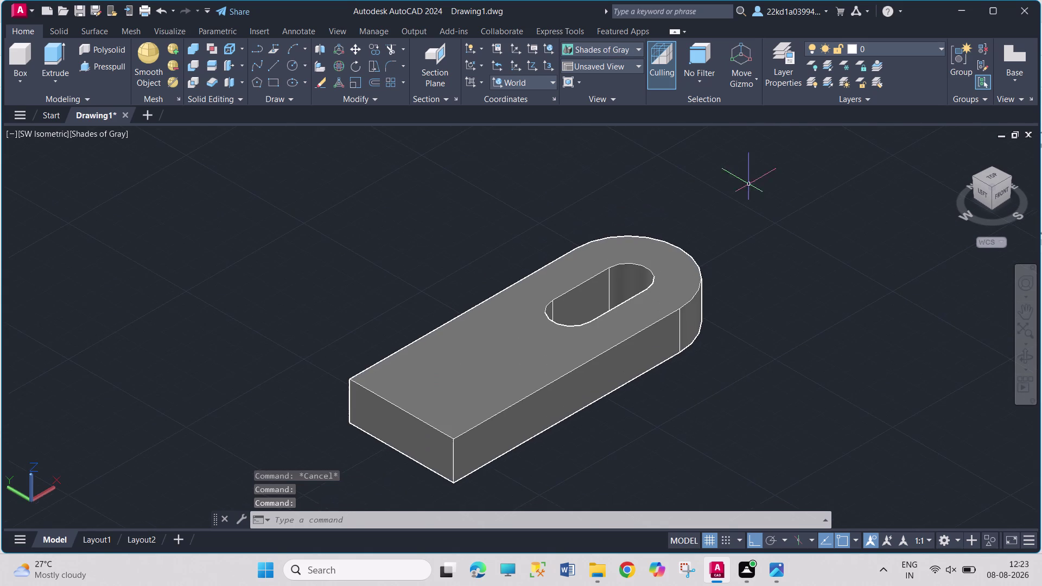
scroll(down, 3)
scroll(down, 3)
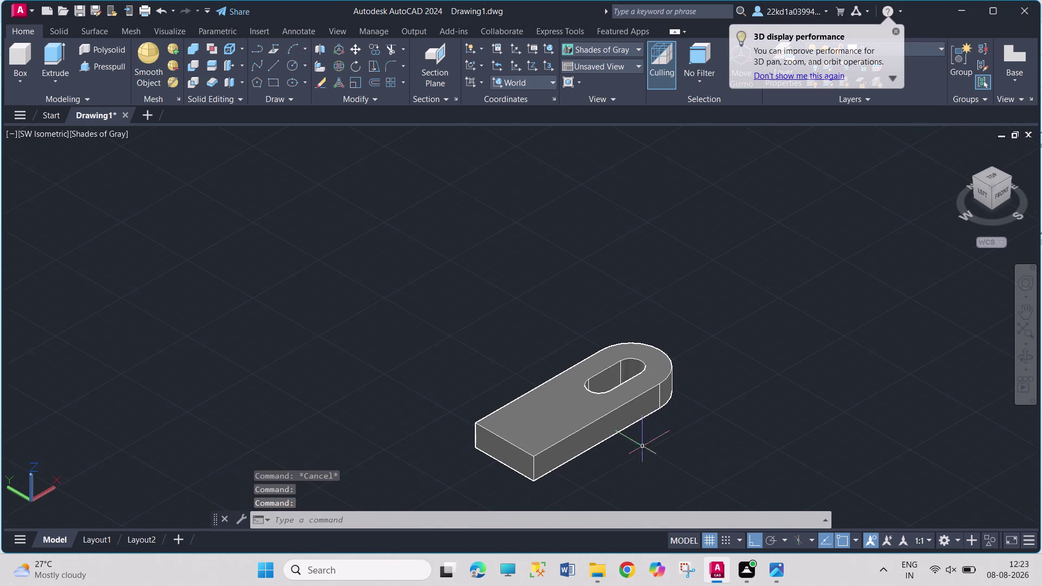
scroll(up, 3)
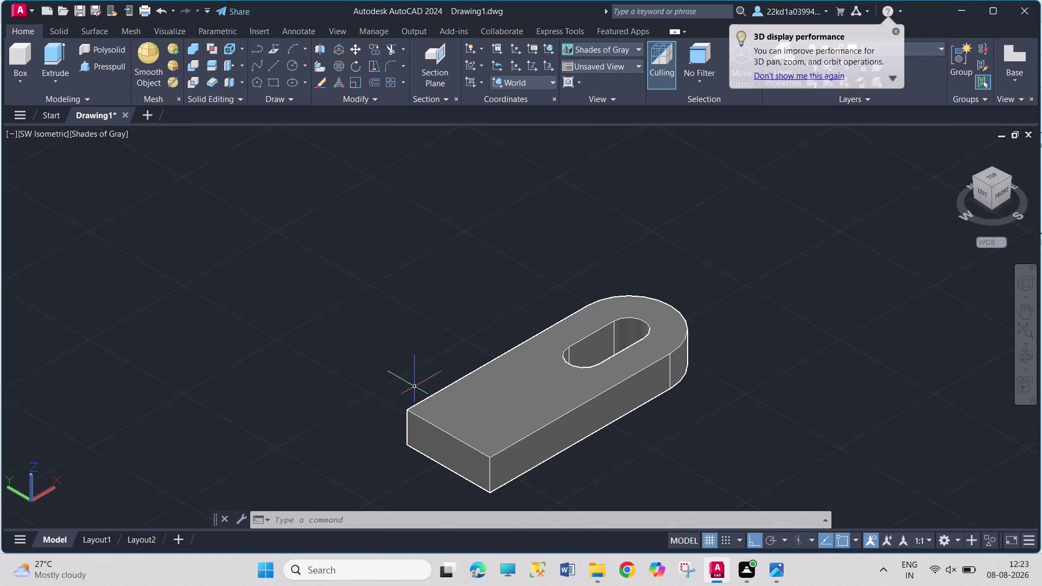
click(1003, 195)
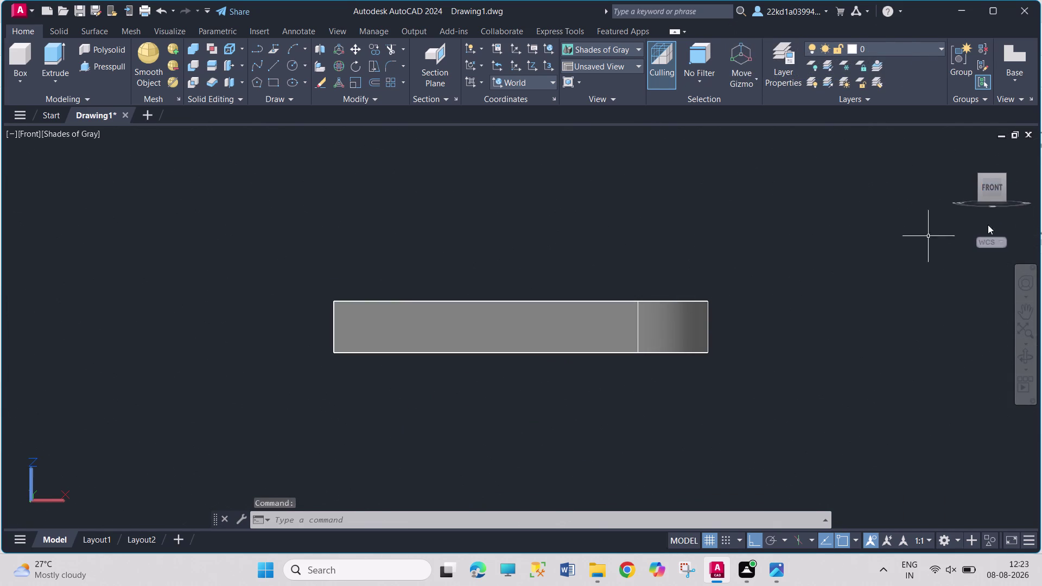
click(978, 175)
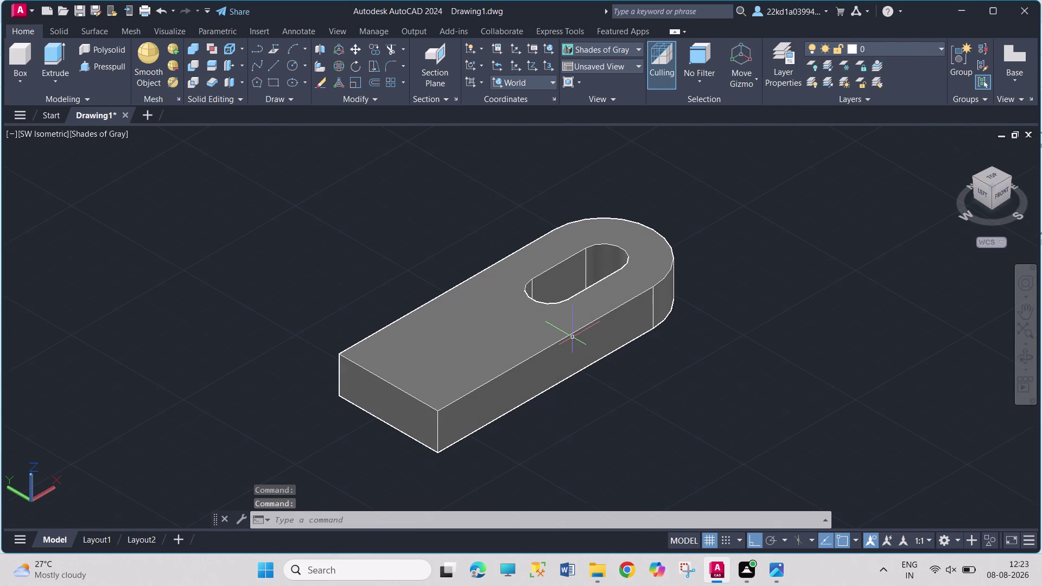
click(274, 59)
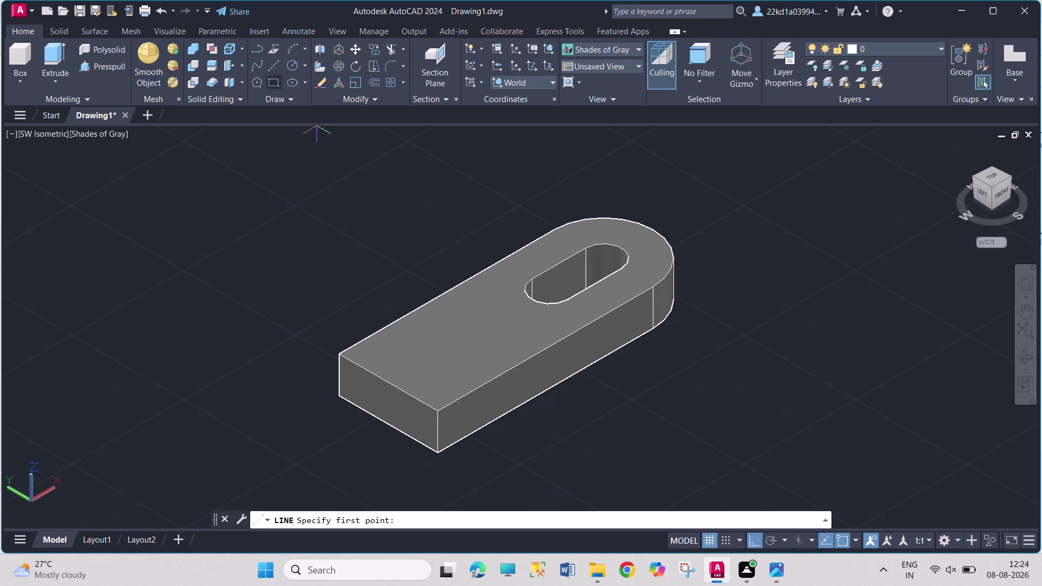
Draw lines 40 up, 48 along X and 40 down from the plate's front bottom corner.
click(442, 451)
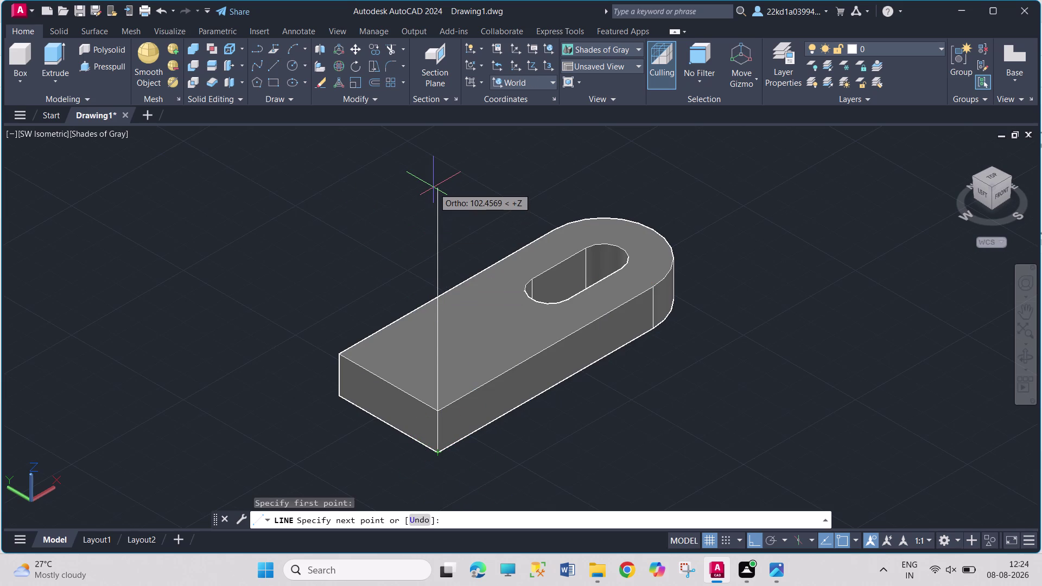
text(40)
key(Return)
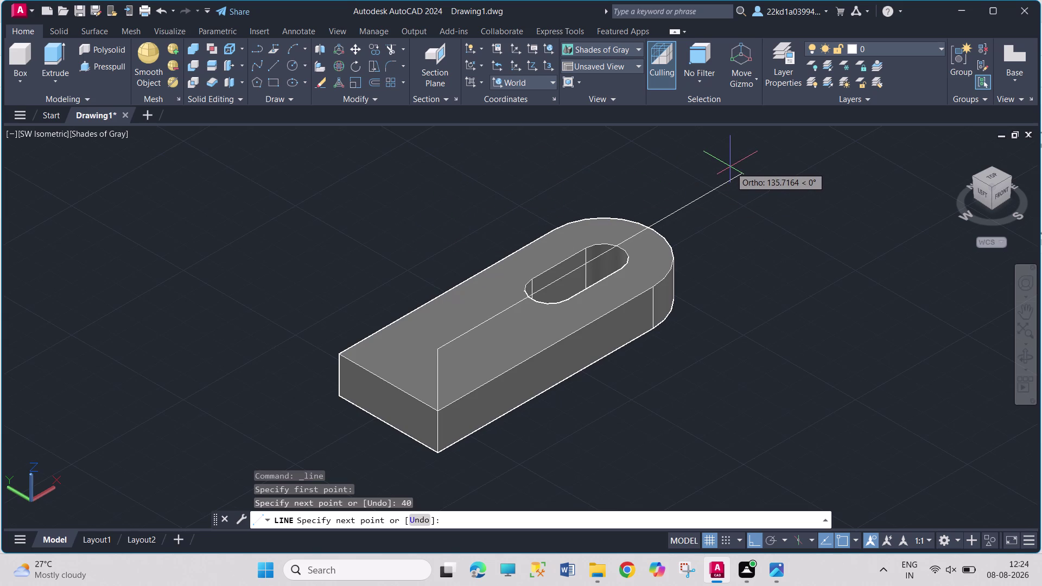
text(48)
key(Return)
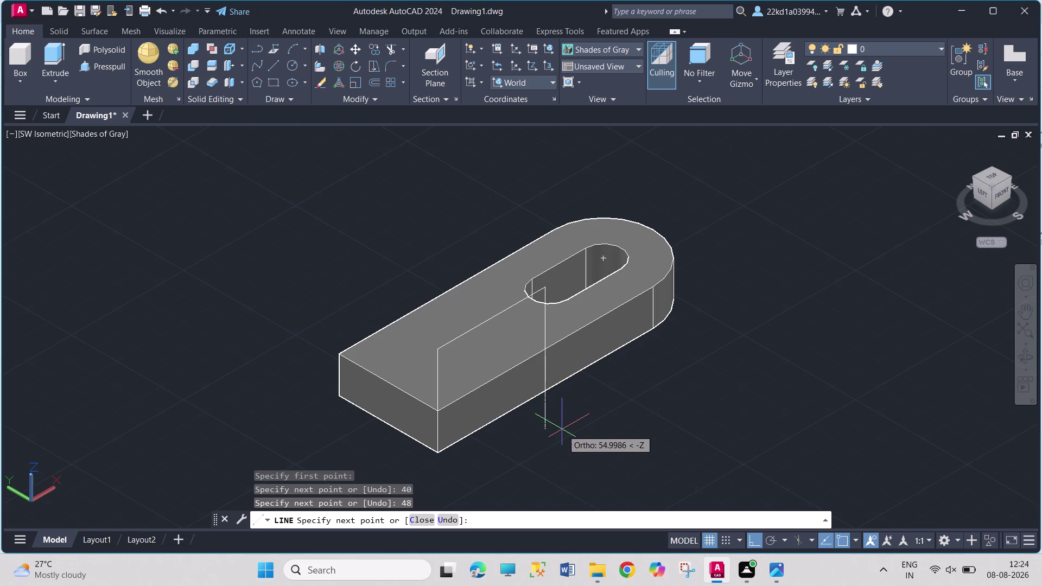
text(40)
key(Return)
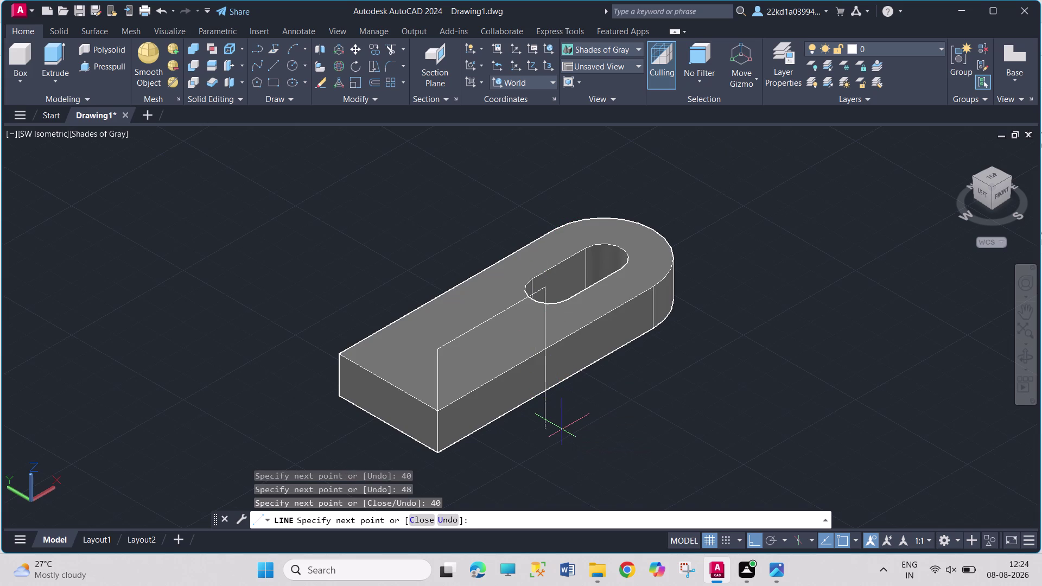
click(437, 458)
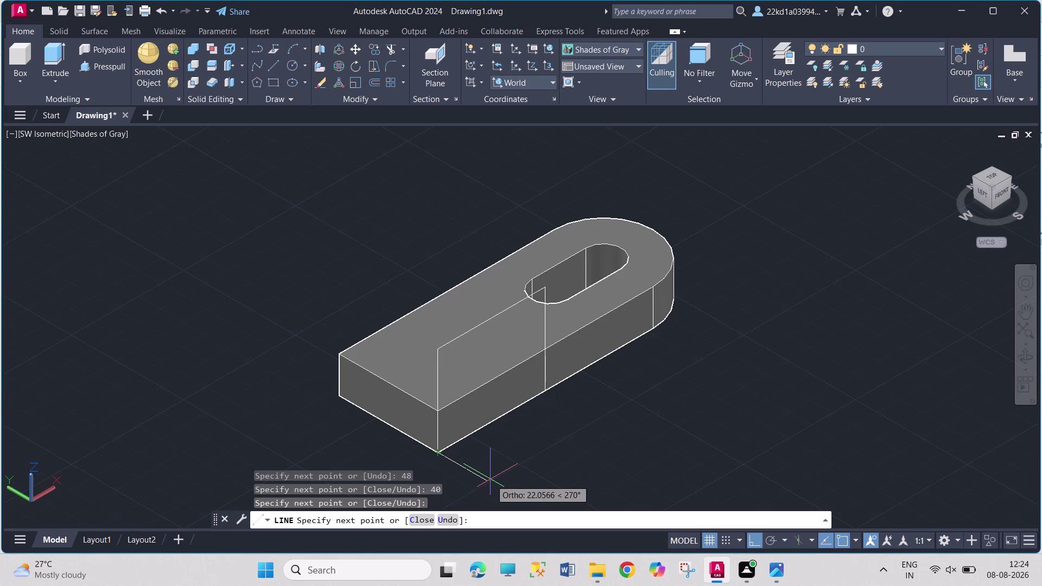
key(Escape)
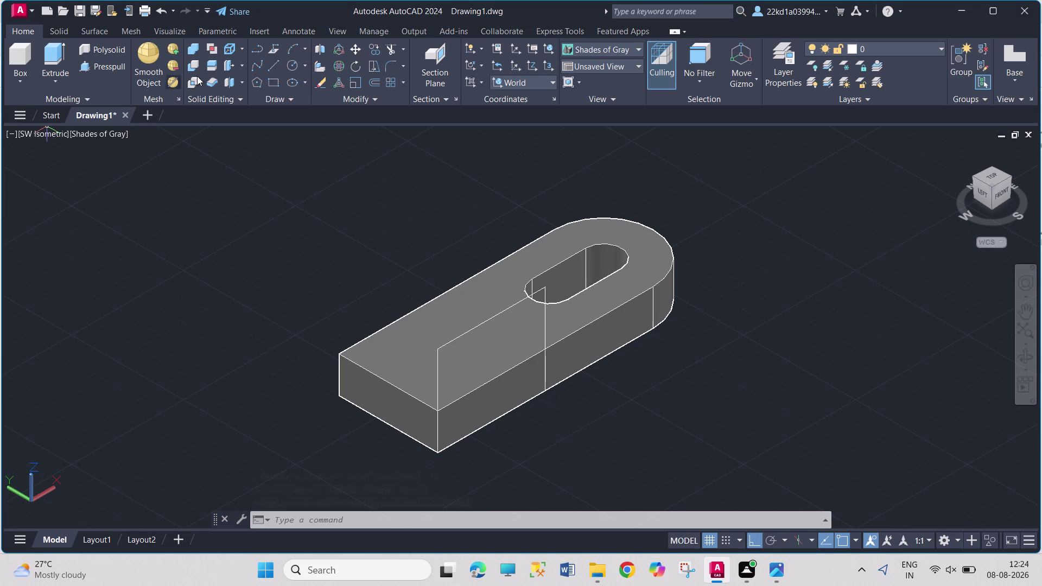
click(268, 66)
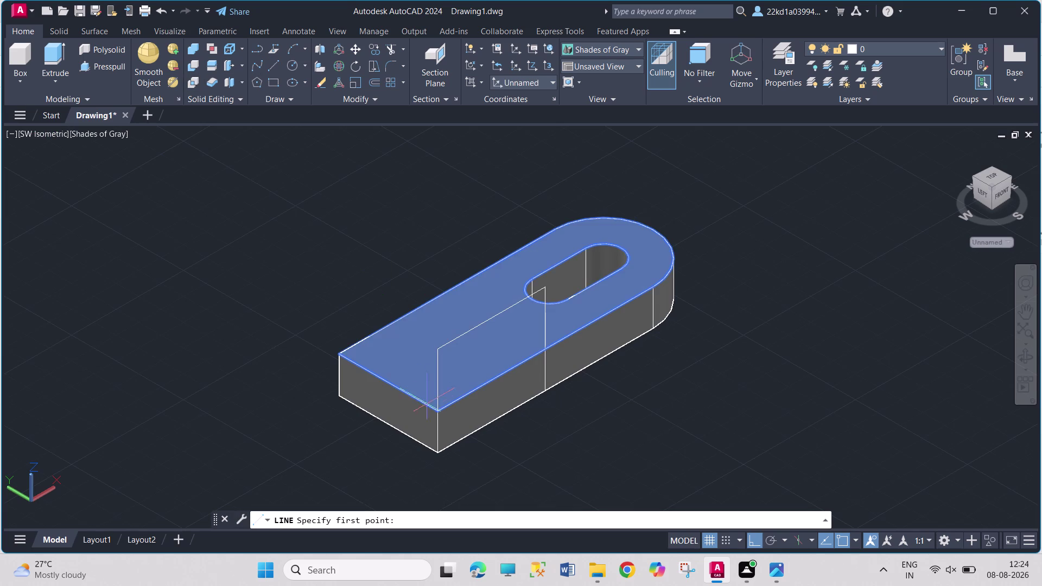
Draw a 48-unit line from a point on the sketch, then end the command.
click(438, 409)
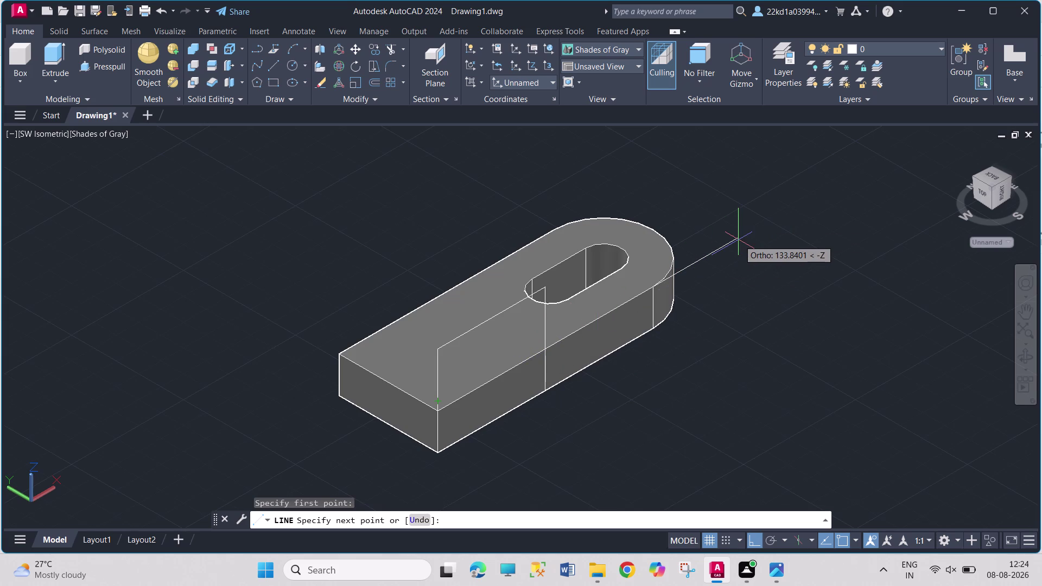
text(48)
key(Return)
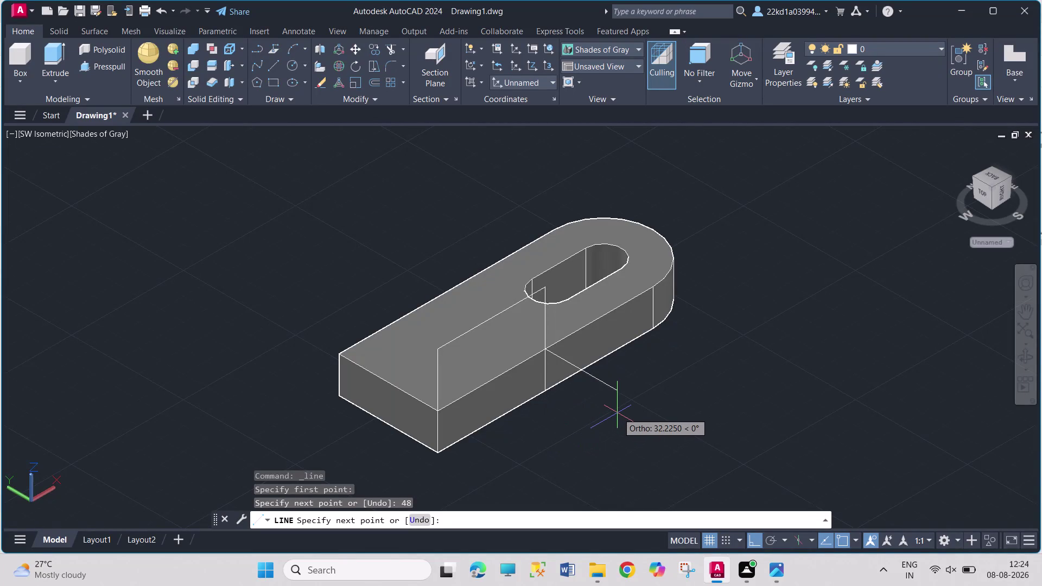
key(Escape)
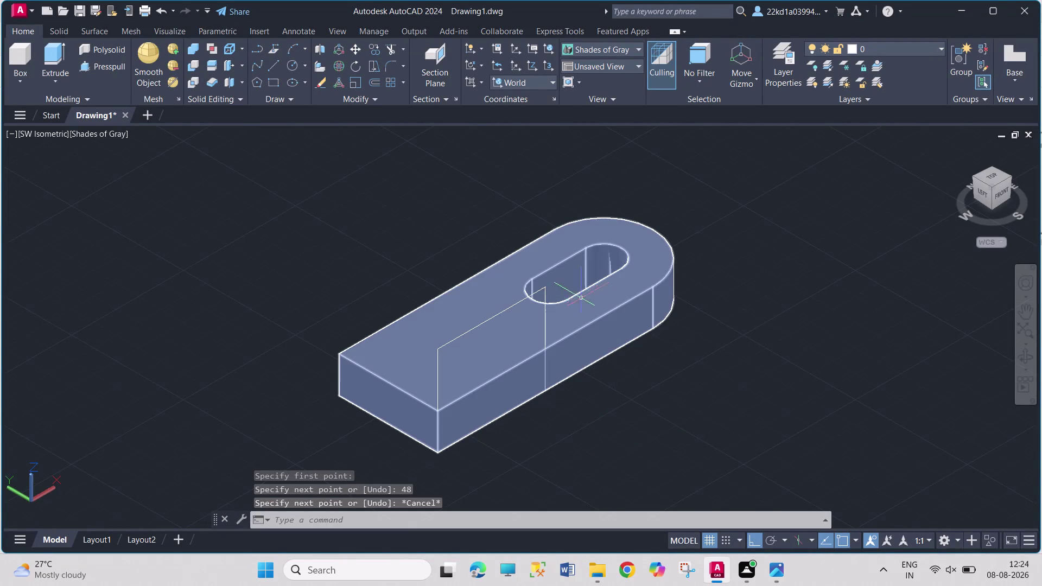
click(293, 65)
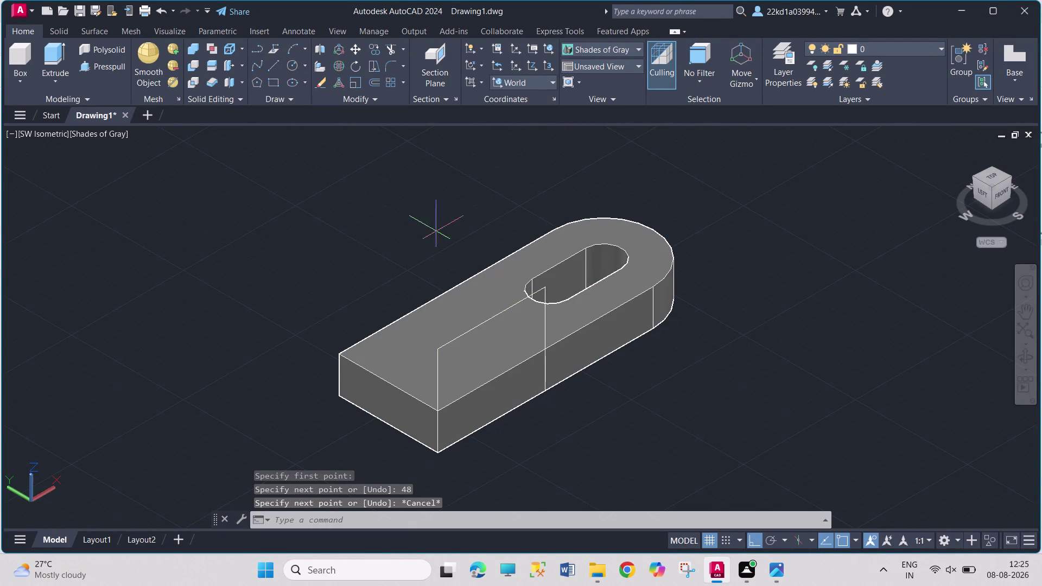
click(494, 319)
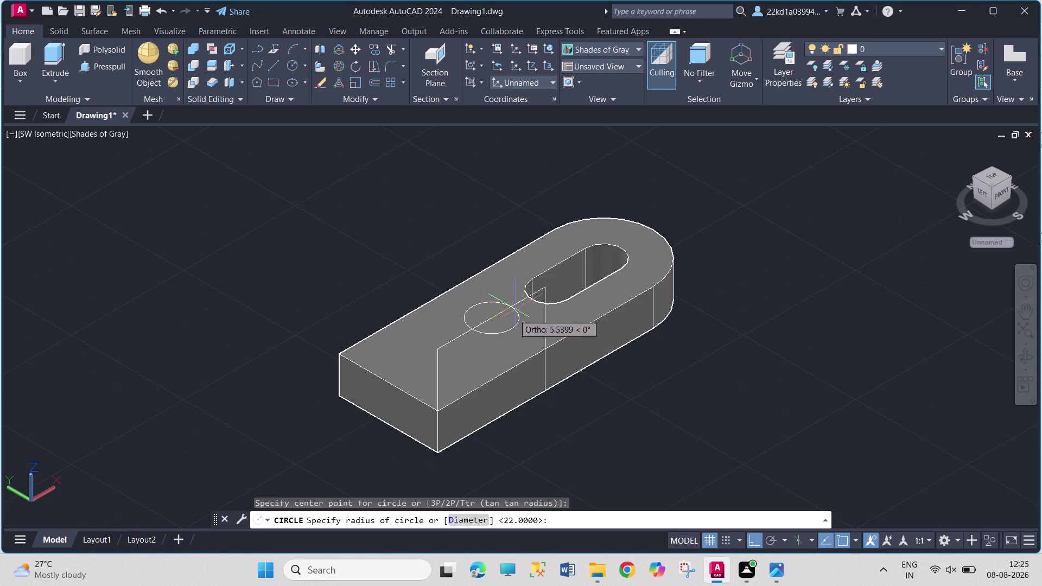
Place a radius-24 circle centred on the plate's top face, then select it.
click(747, 85)
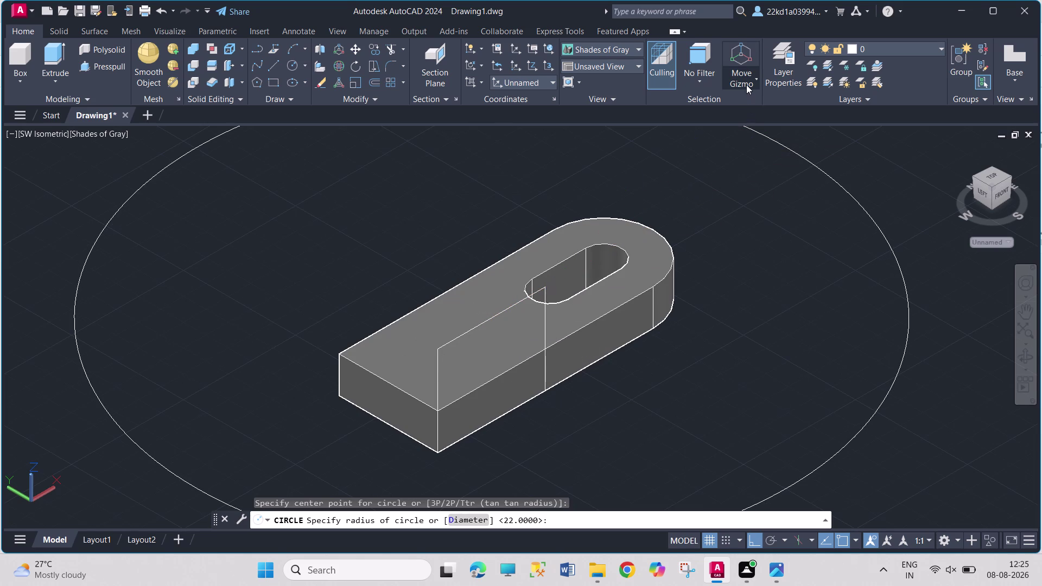
click(747, 128)
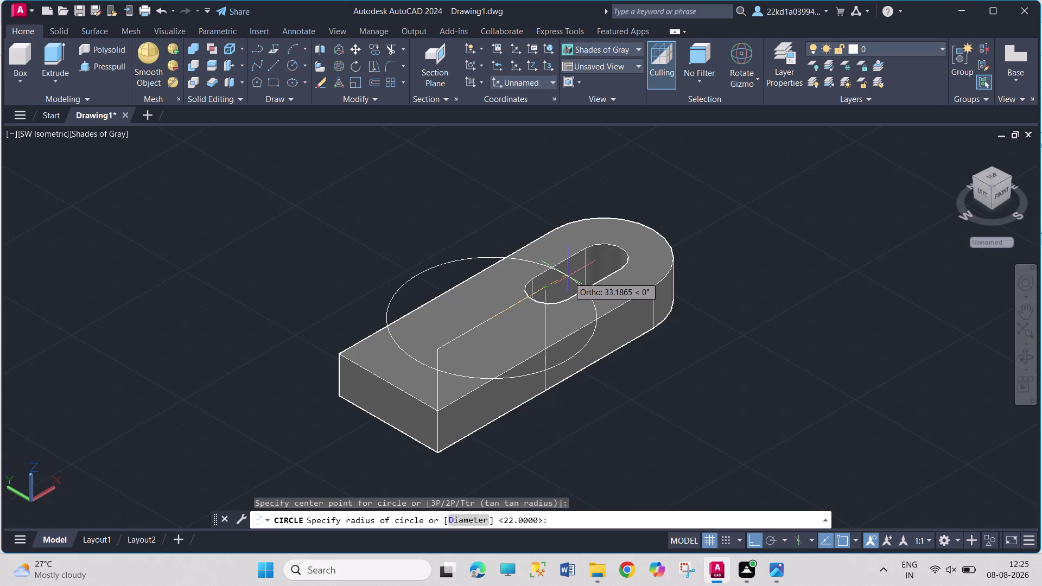
text(24)
key(Return)
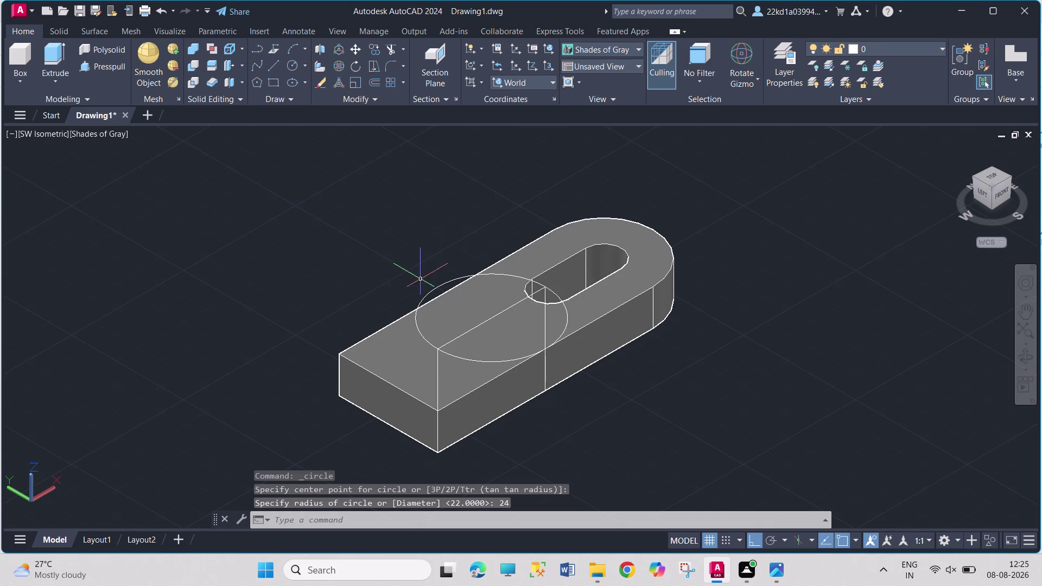
click(439, 287)
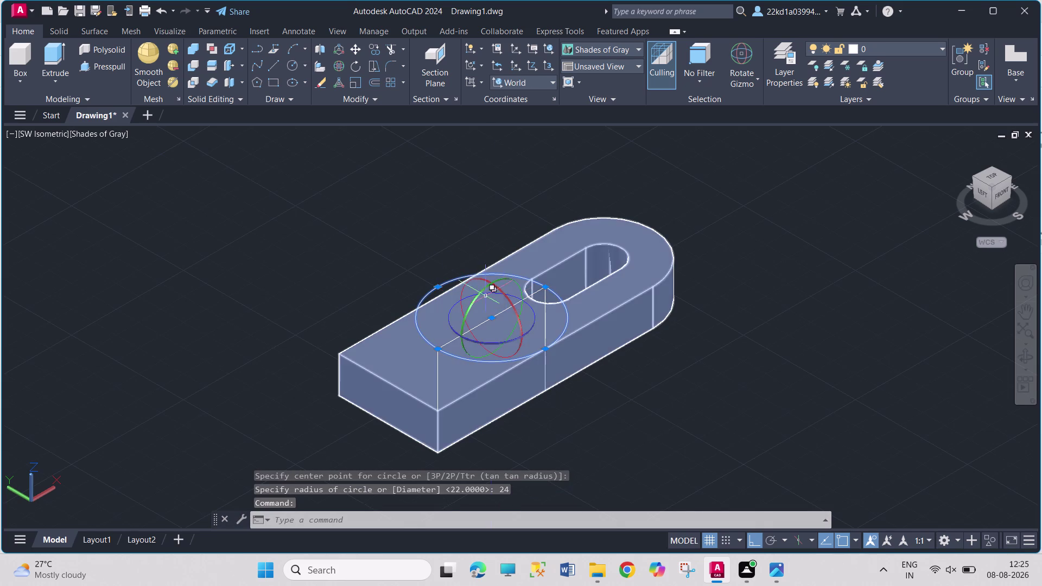
Begin turning the radius-24 circle with the rotate gizmo, then cancel that first attempt.
drag(482, 291, 491, 233)
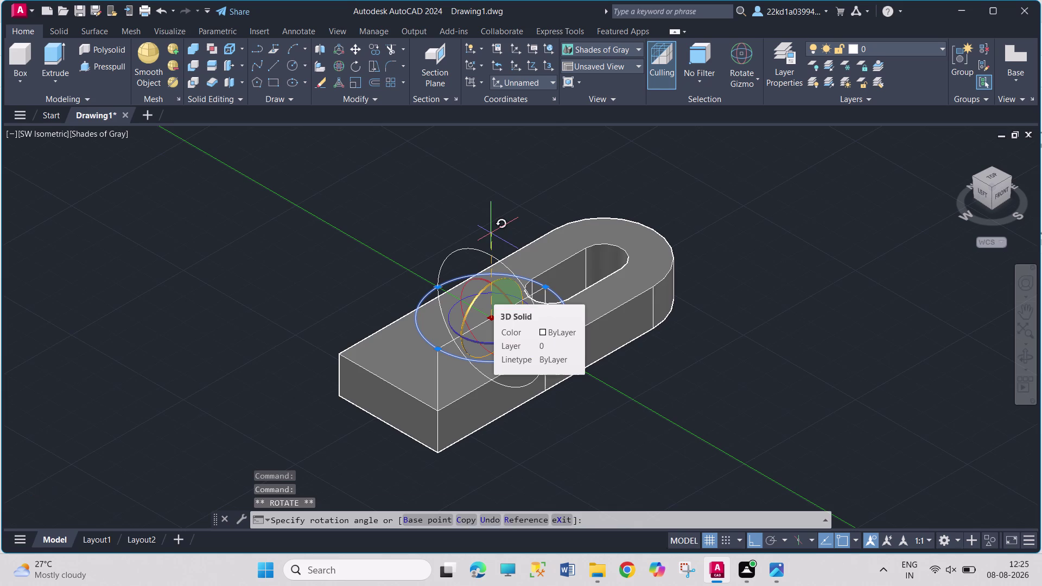
drag(491, 233, 346, 290)
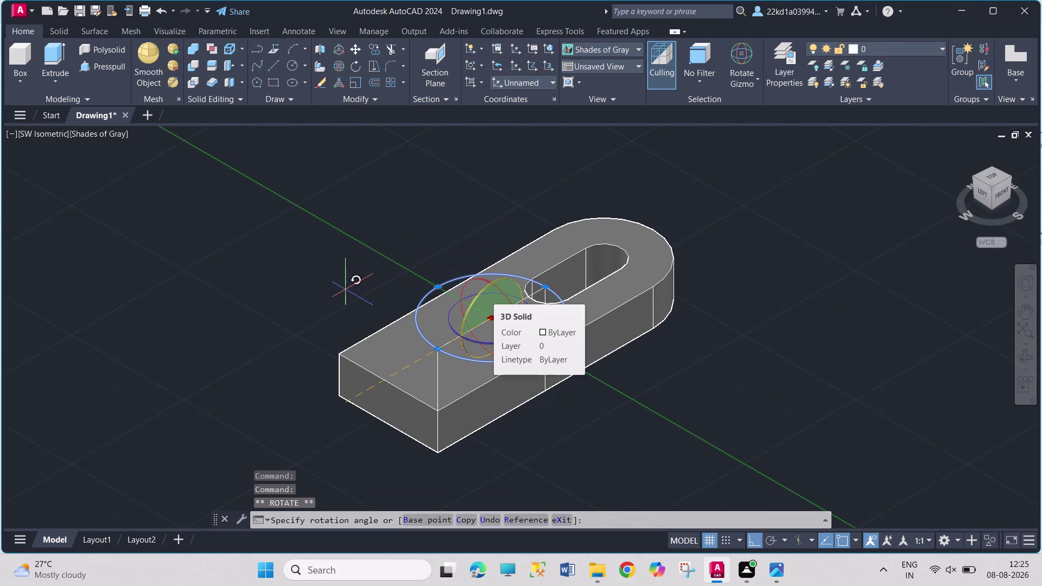
drag(346, 290, 348, 290)
key(Escape)
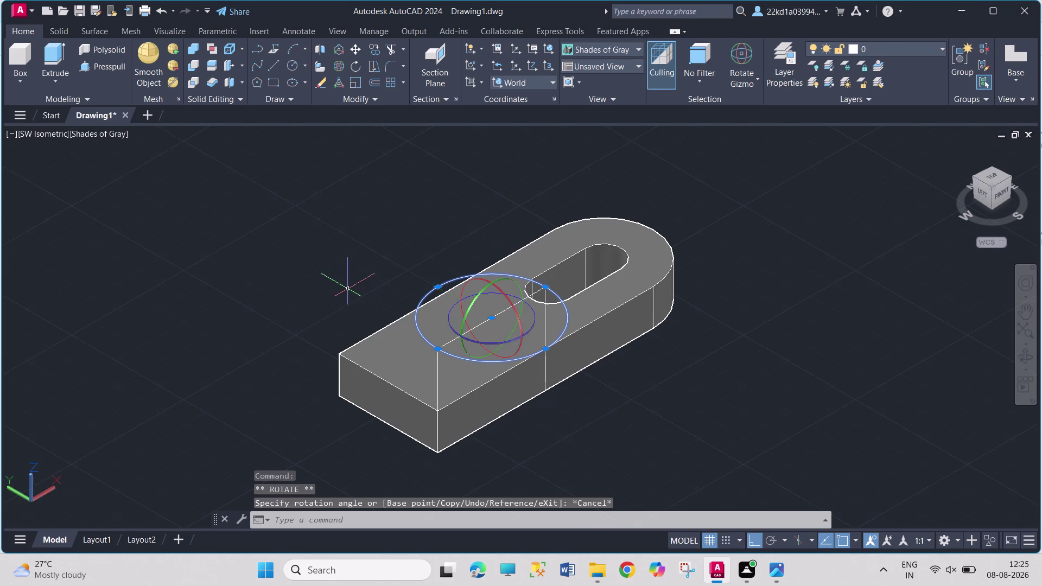
Rotate the radius-24 circle 90° so it stands vertically, then deselect it.
drag(511, 300, 512, 278)
click(511, 225)
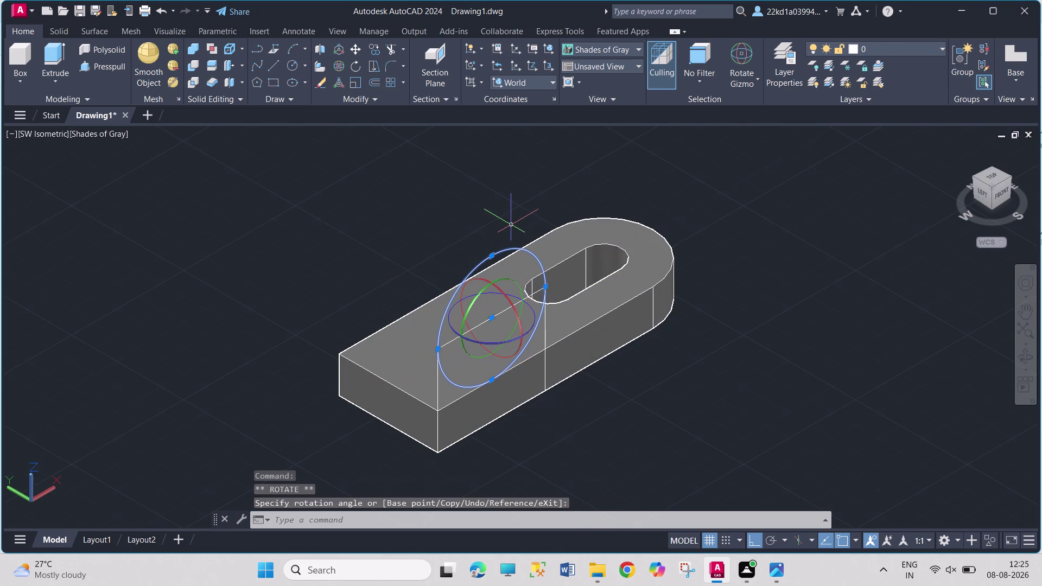
key(Escape)
key(Escape)
key(Escape)
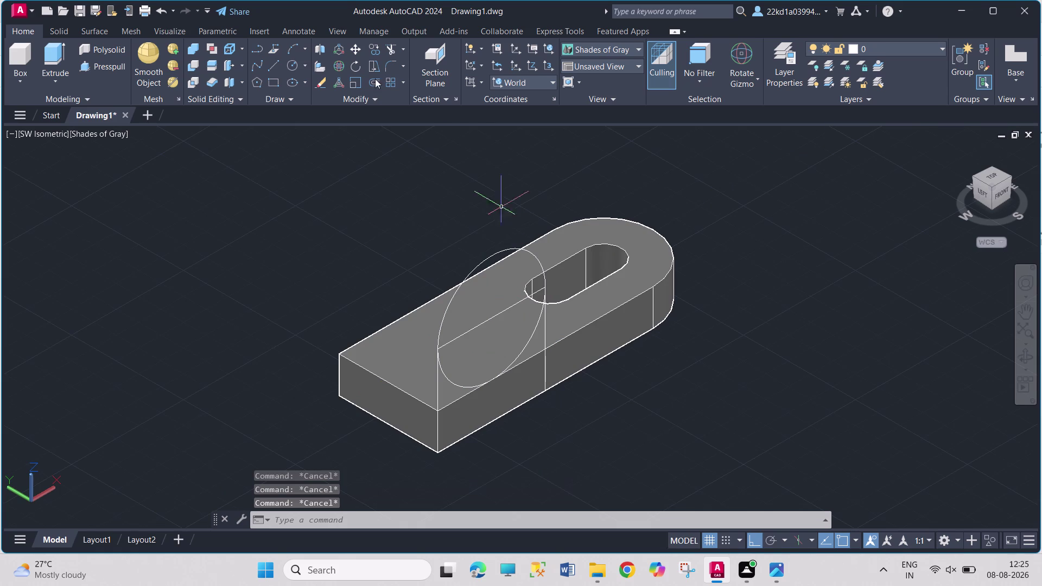
click(293, 69)
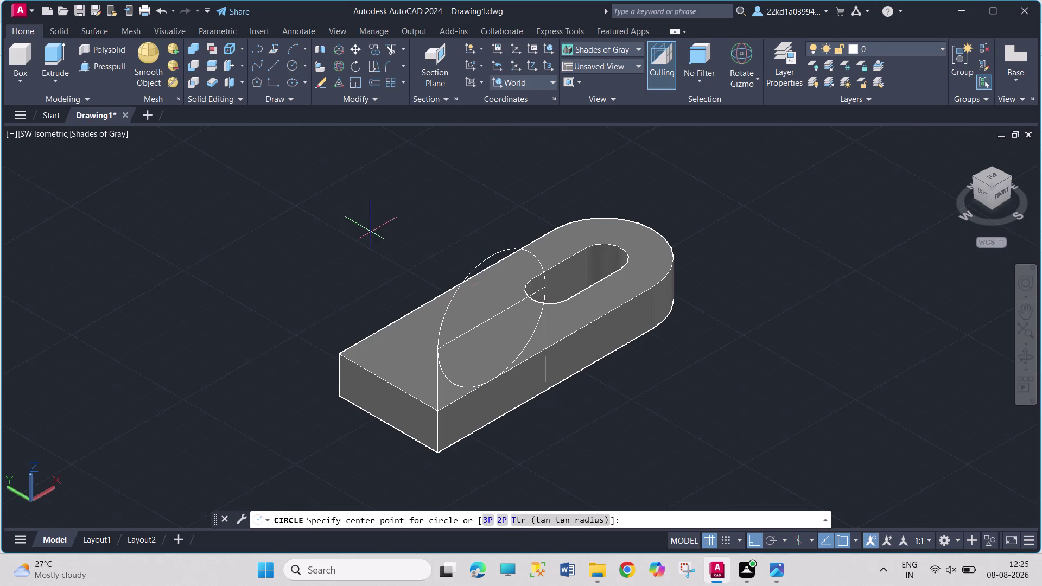
Draw a radius-10 circle centred inside the large upright circle.
click(491, 317)
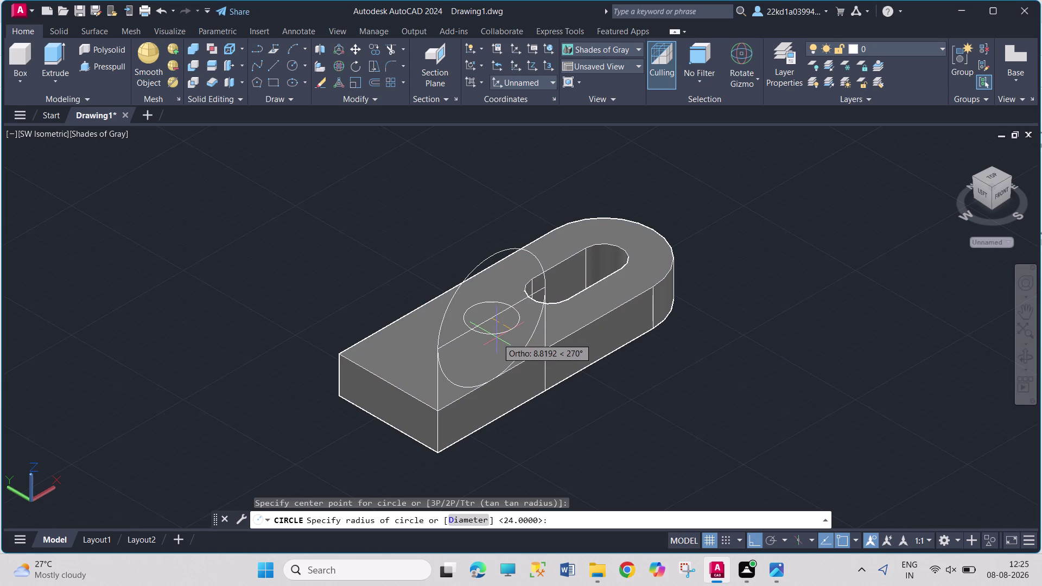
text(10)
key(Return)
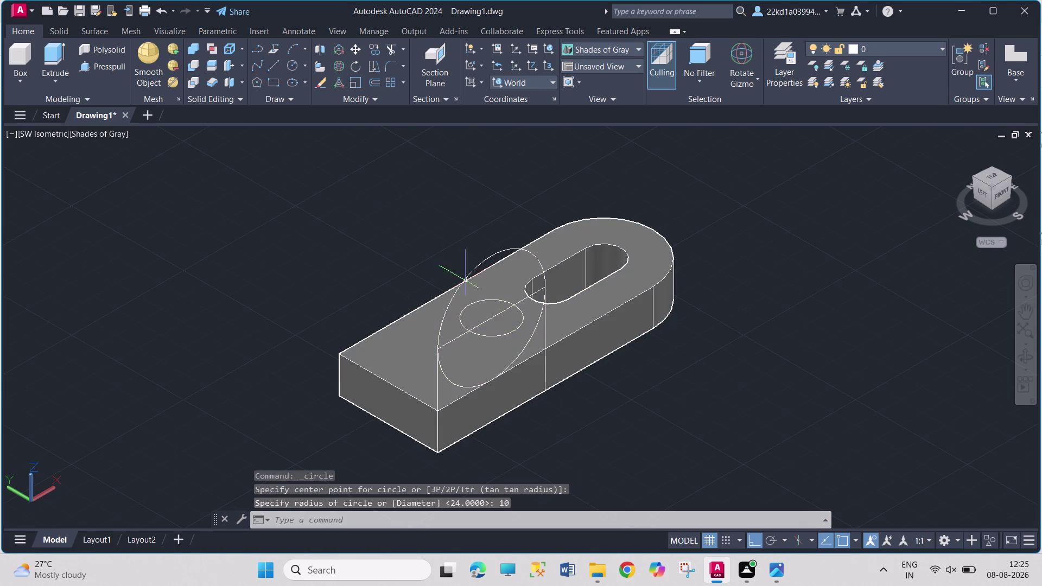
Pick the radius-10 circle via selection cycling and rotate it 90° upright.
click(496, 300)
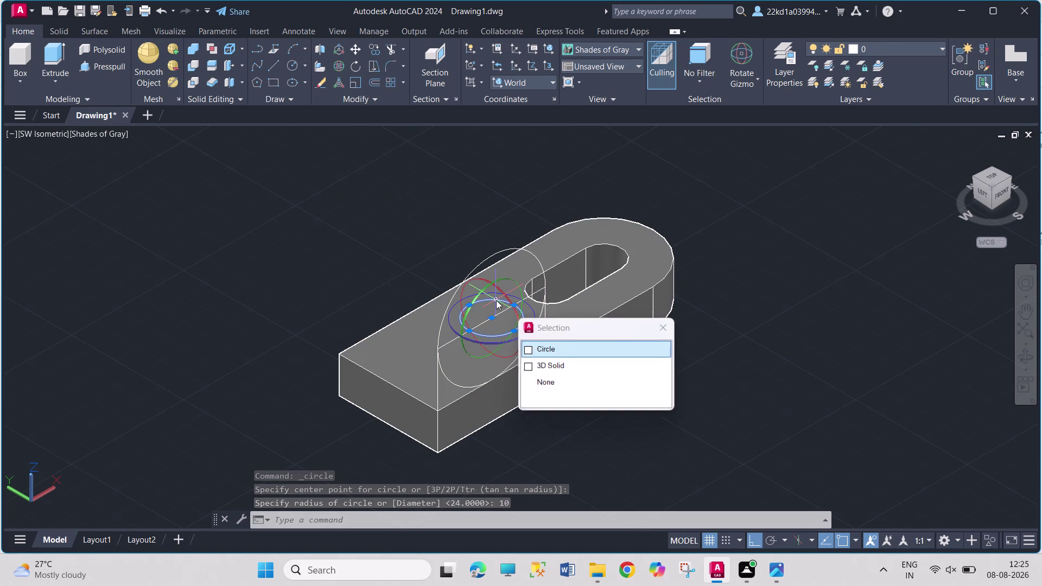
drag(480, 278, 481, 276)
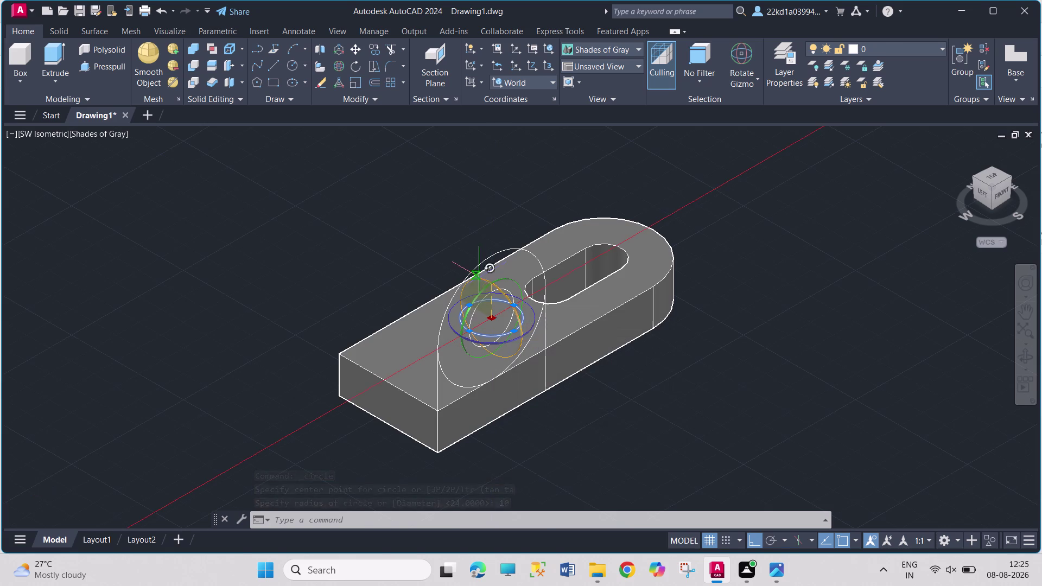
drag(481, 276, 487, 269)
click(477, 222)
click(478, 222)
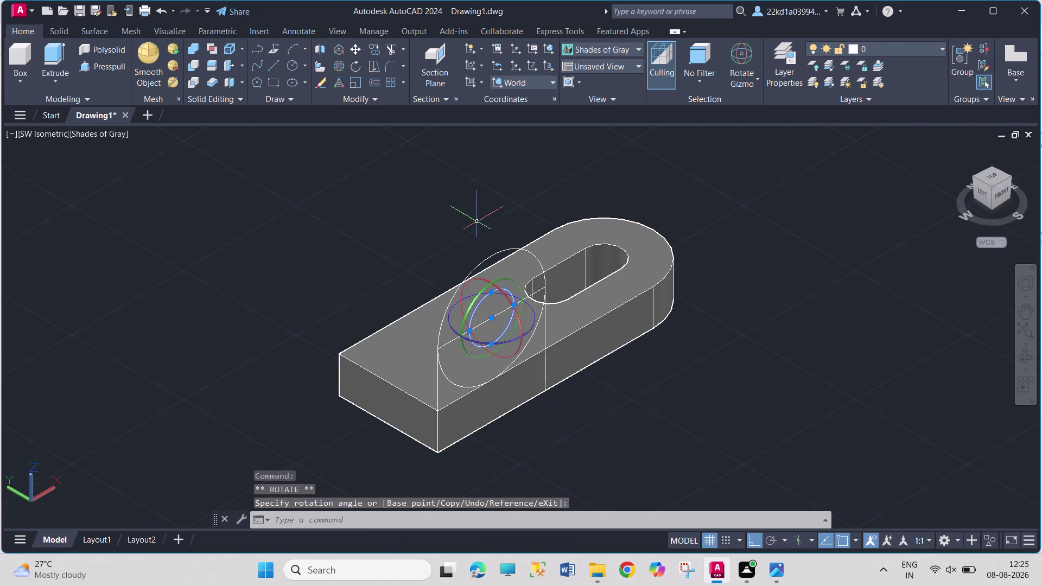
key(Escape)
key(Escape)
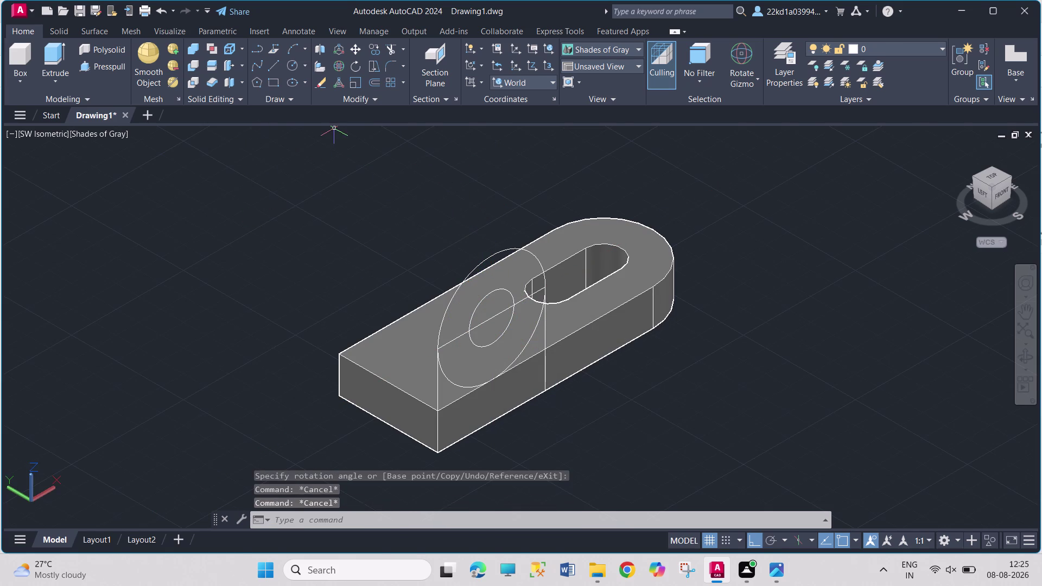
Select the large radius-24 upright circle, then clear the selection.
click(496, 254)
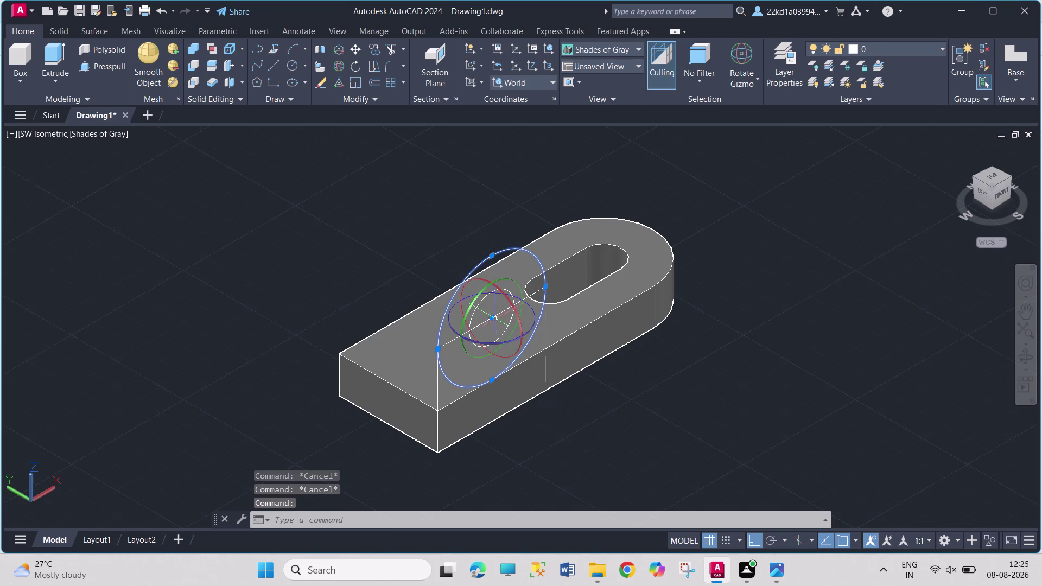
click(511, 293)
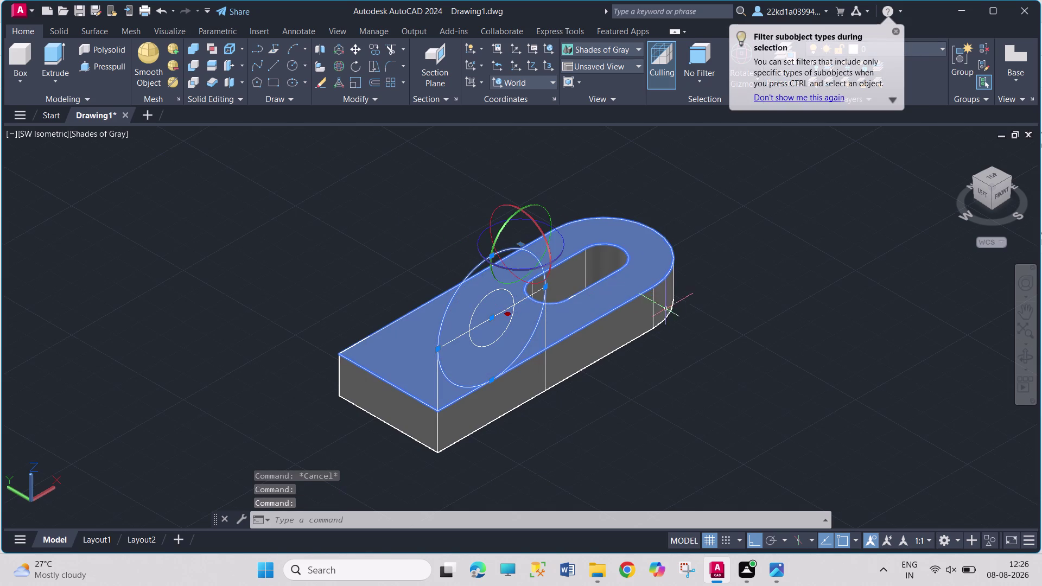
key(Escape)
key(Escape)
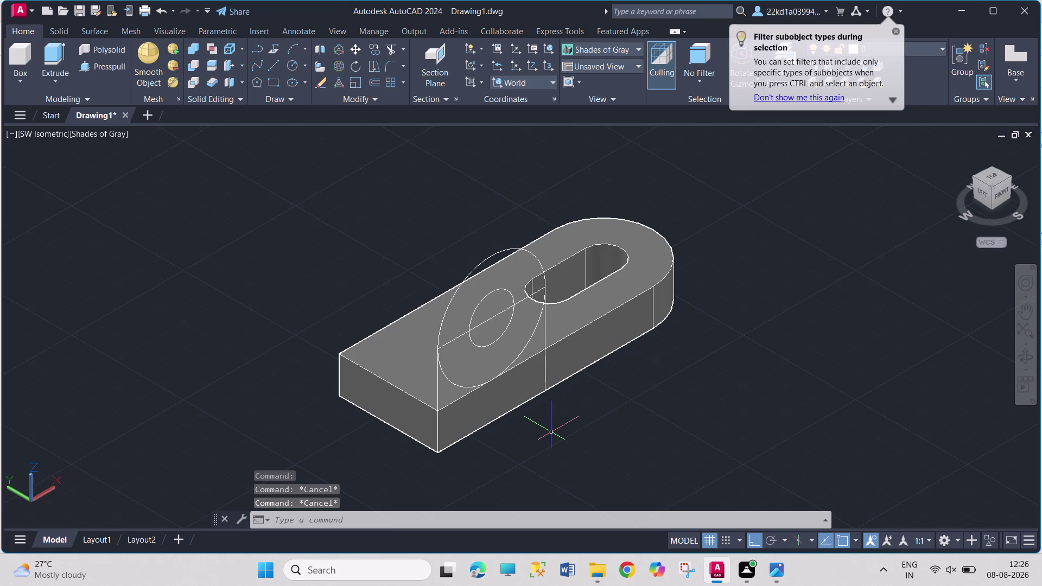
Orbit to a low side view of the upright and cancel the TRIM command.
middle_drag(552, 432, 548, 413)
right_drag(552, 433, 546, 412)
scroll(up, 3)
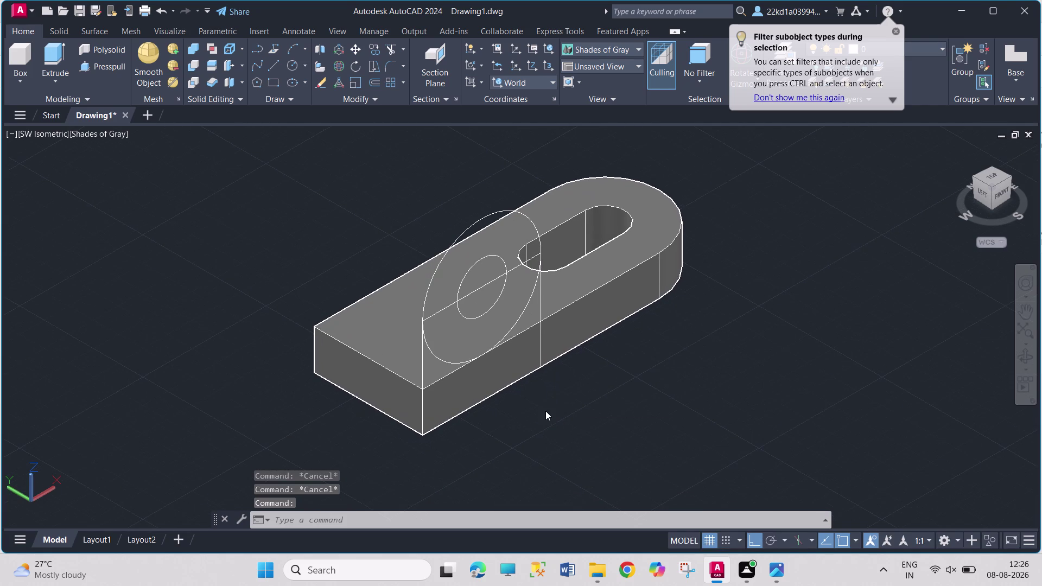
middle_drag(545, 411, 495, 432)
middle_drag(495, 434, 491, 416)
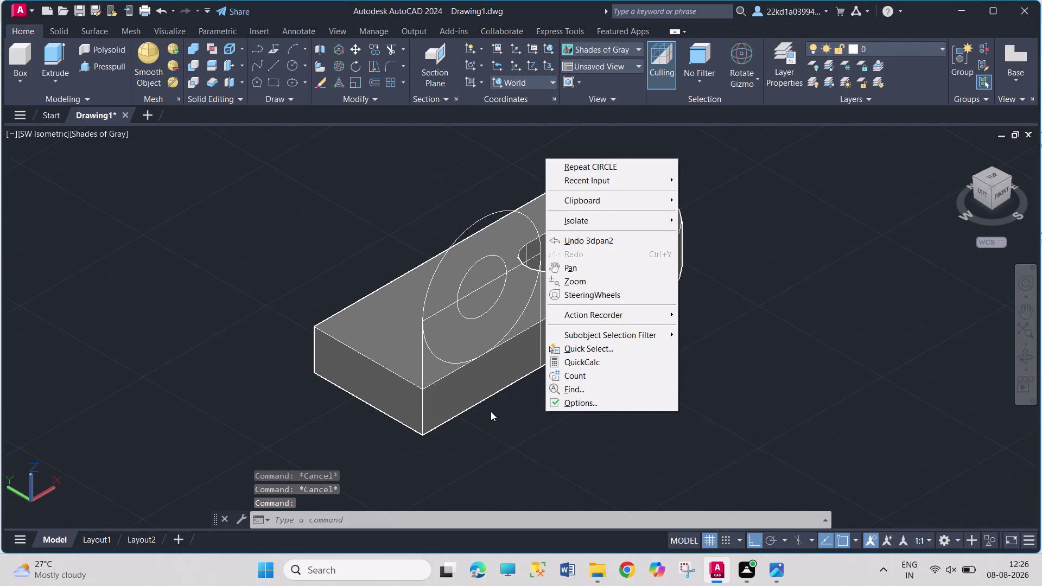
middle_drag(492, 416, 491, 407)
key(Escape)
middle_drag(565, 474, 566, 474)
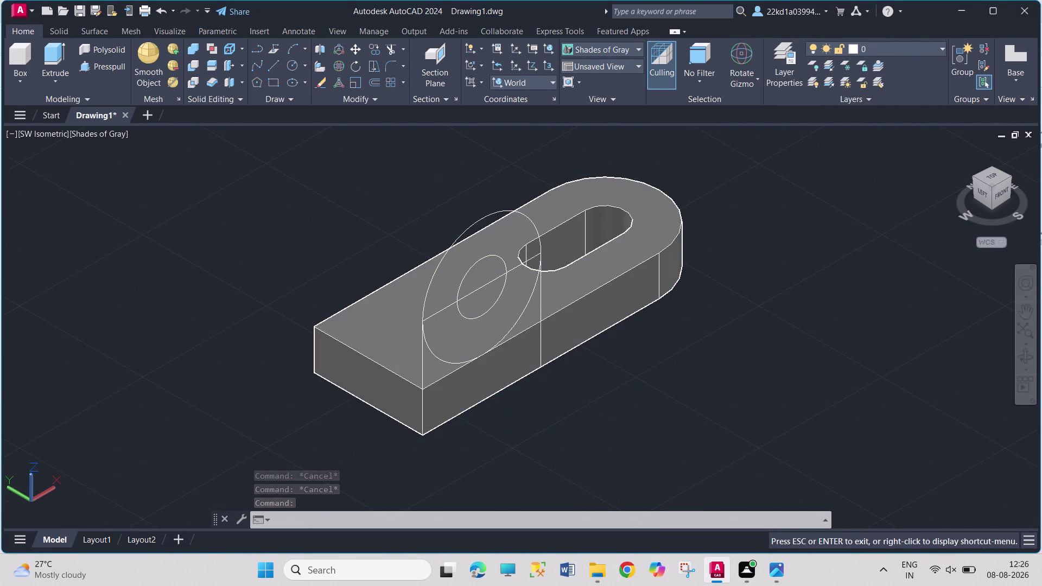
middle_drag(567, 473, 577, 422)
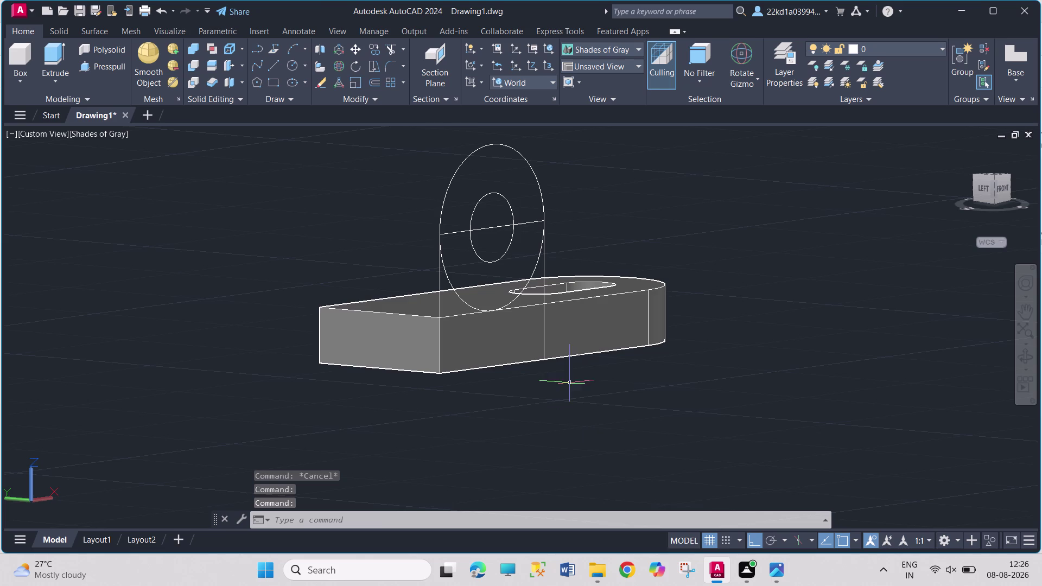
click(392, 53)
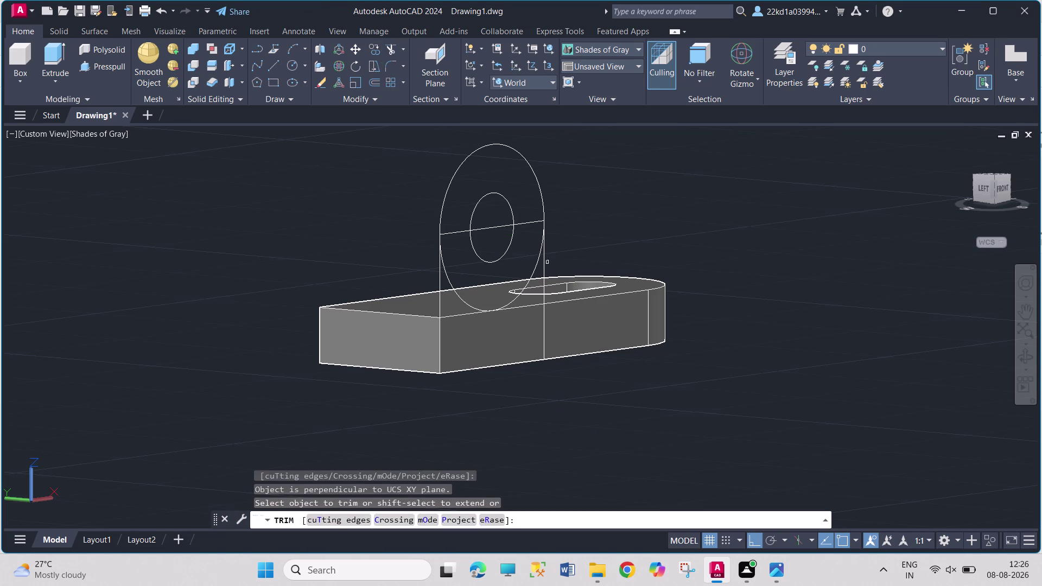
key(Escape)
key(Escape)
key(Escape)
key(Escape)
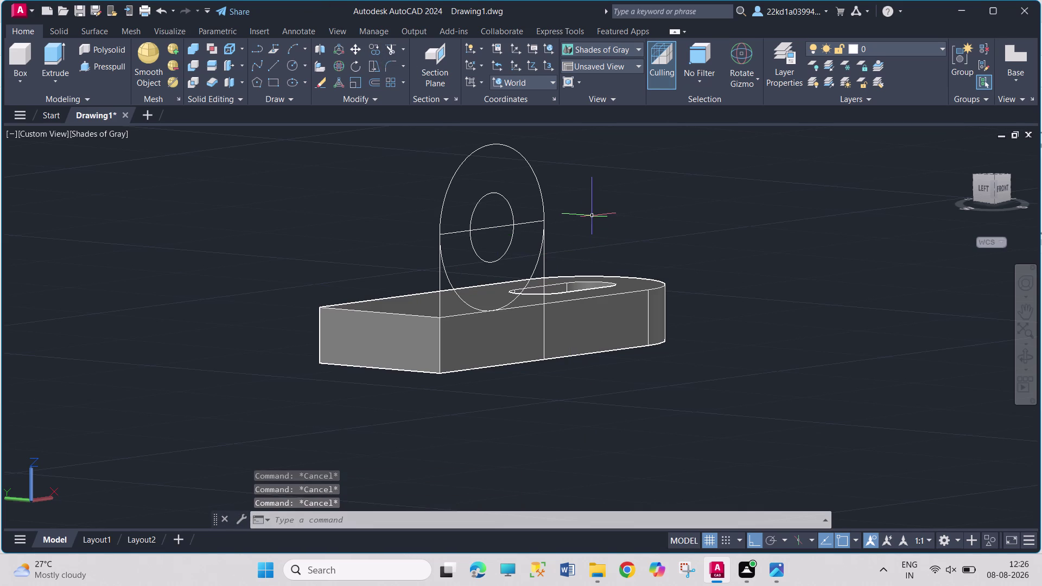
Select the upright's edges and circles and JOIN them into one 3D polyline.
click(442, 285)
click(544, 266)
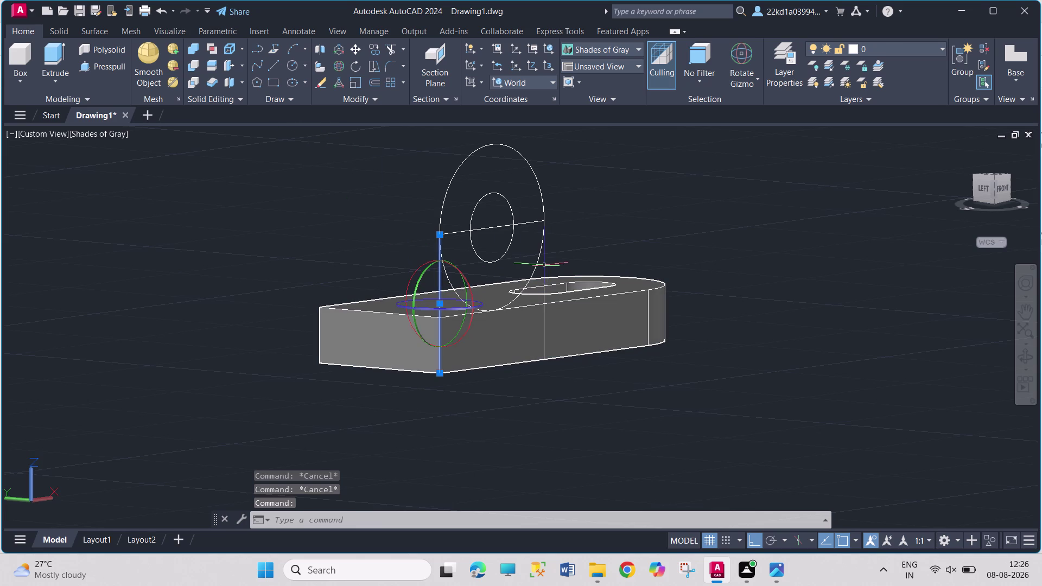
click(543, 270)
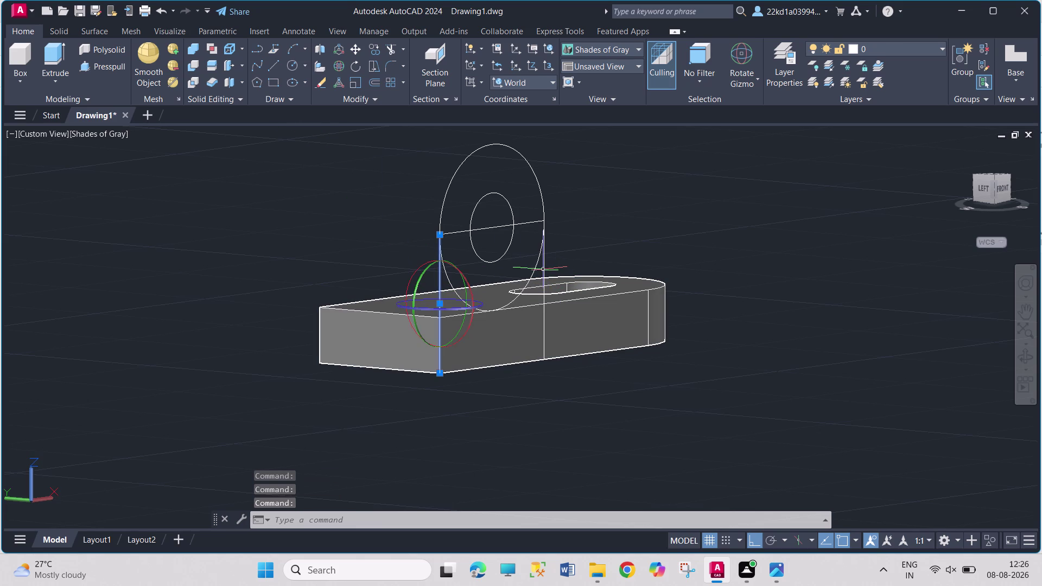
click(530, 165)
click(528, 223)
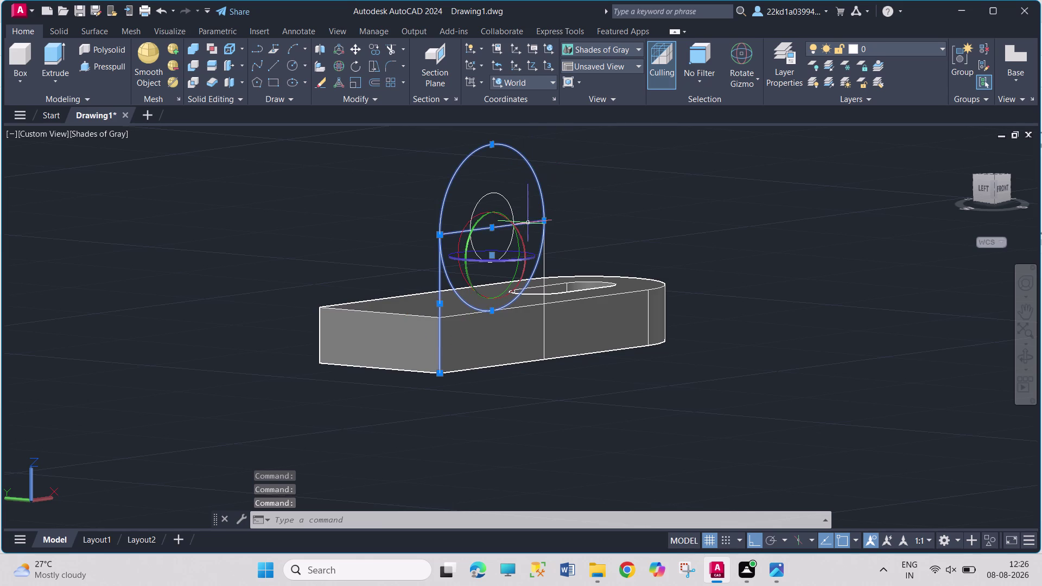
click(510, 201)
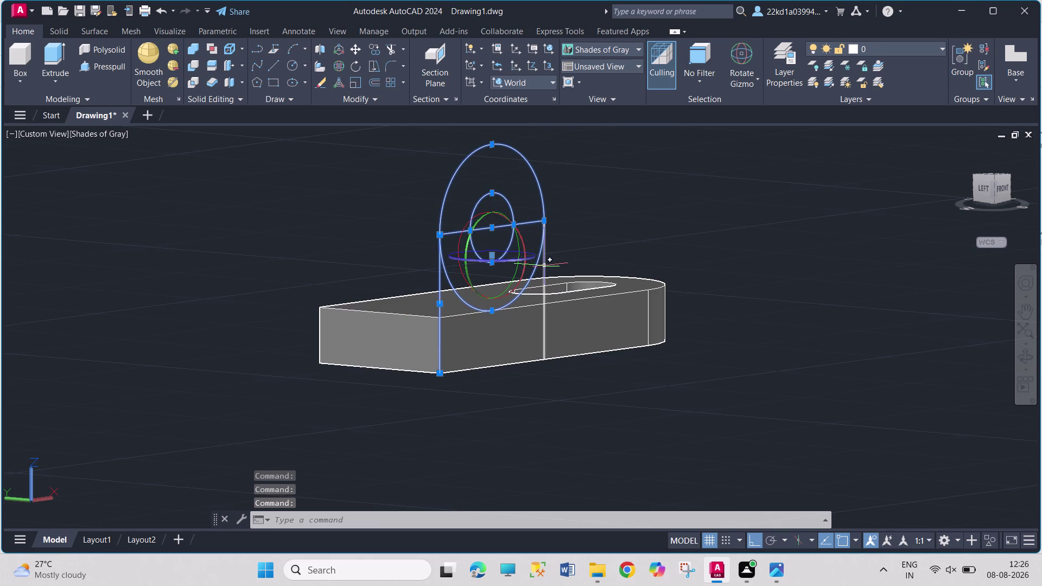
click(544, 266)
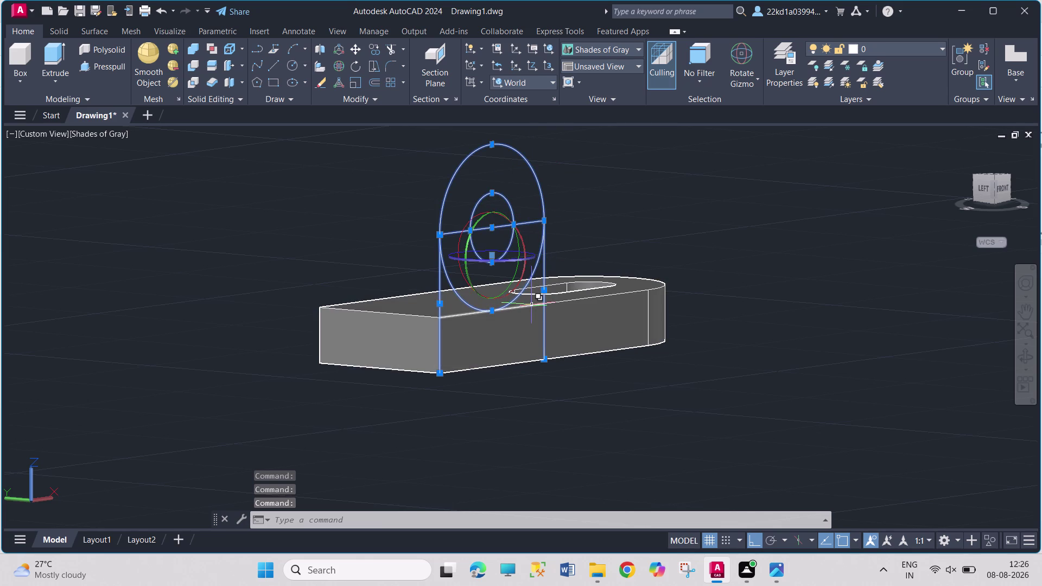
click(532, 305)
click(577, 358)
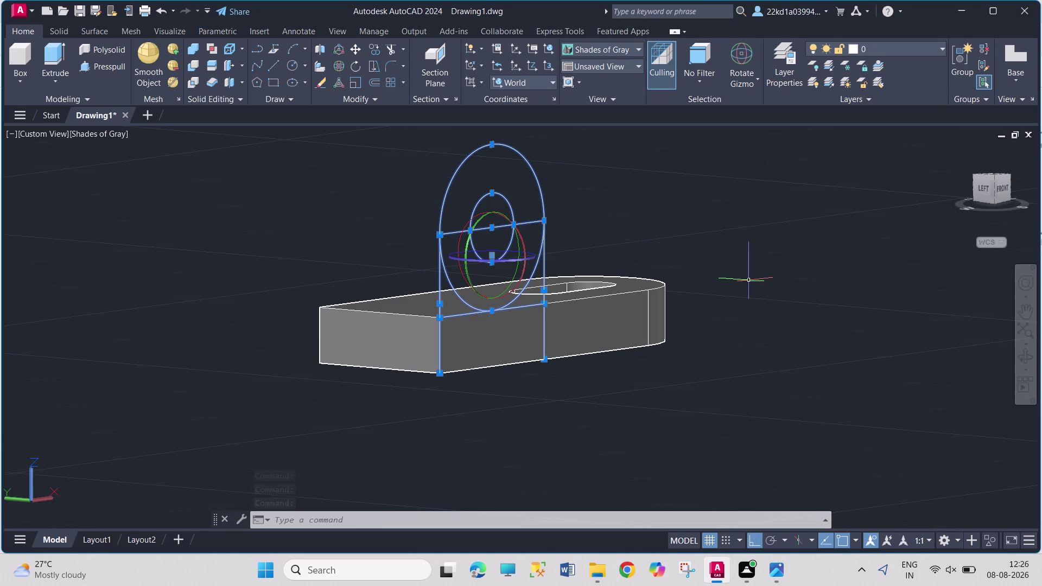
key(j)
key(Return)
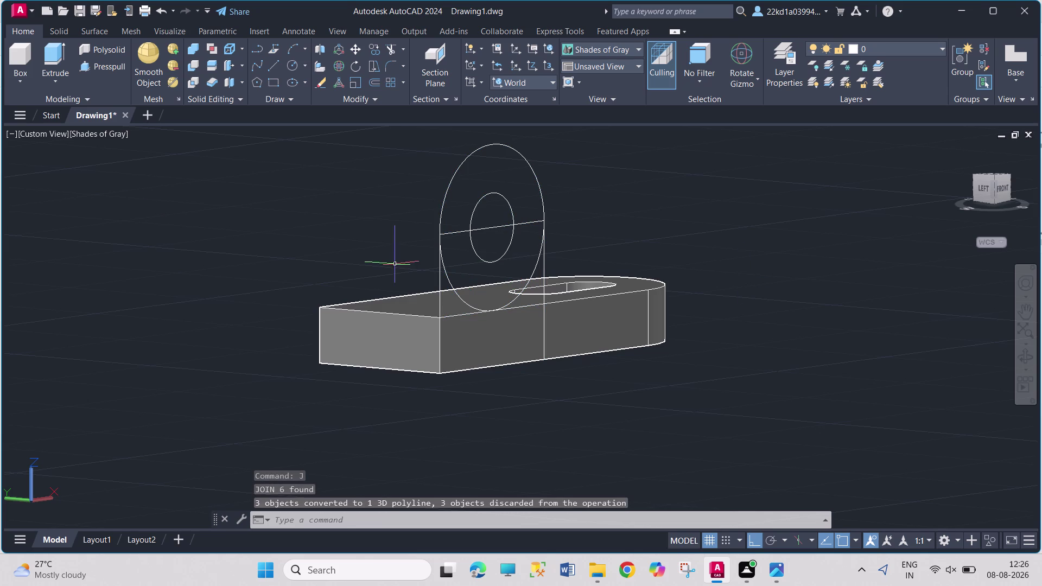
click(106, 65)
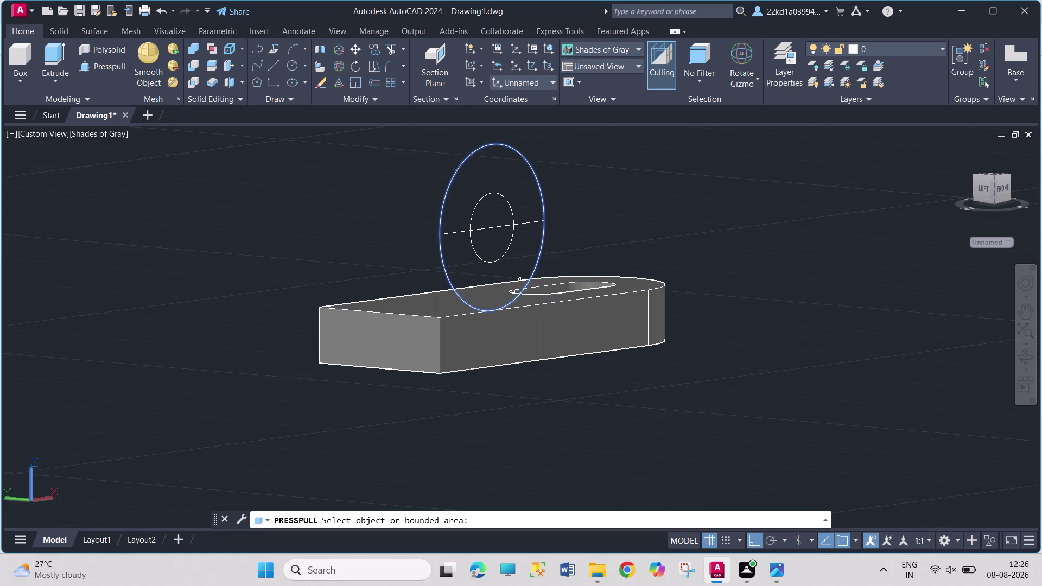
Try press-pulling the area inside the upright outline, then cancel.
click(545, 262)
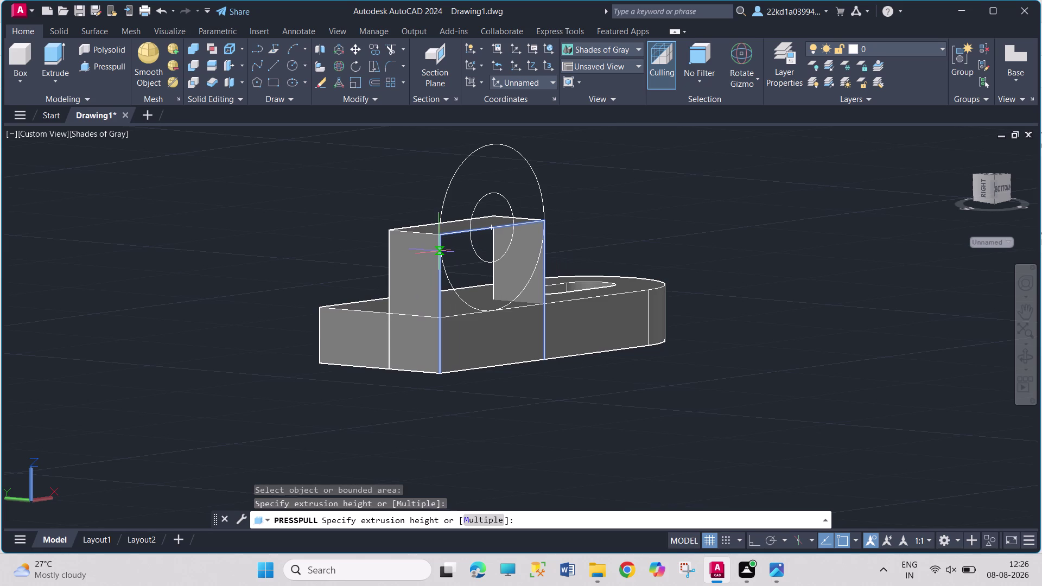
key(Escape)
key(Escape)
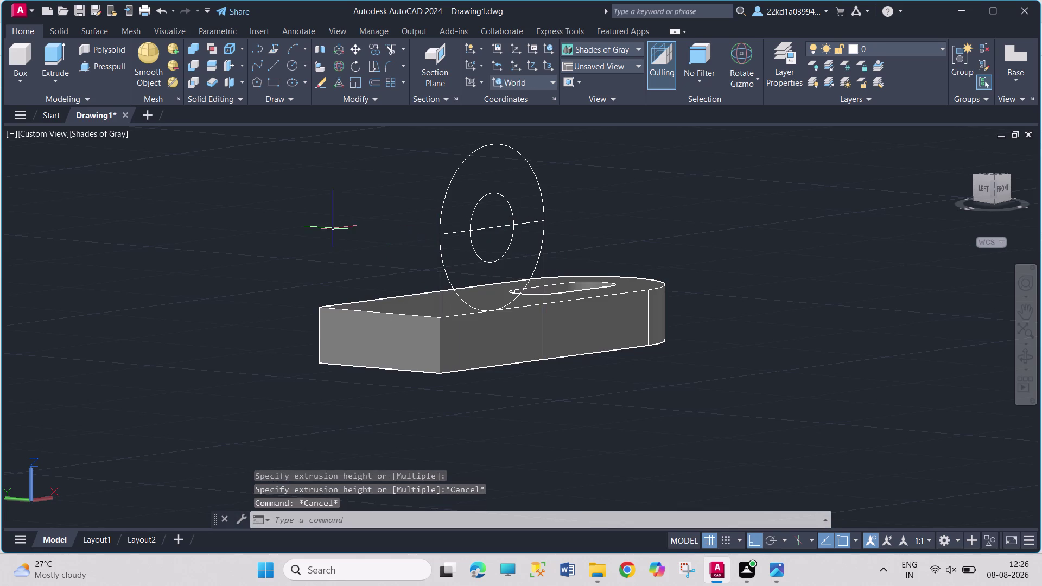
key(Escape)
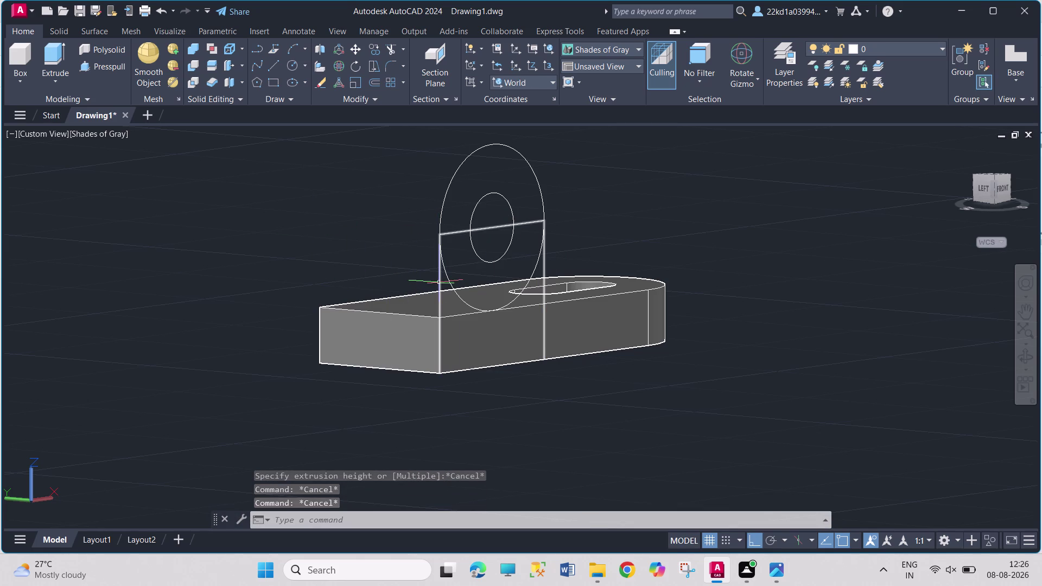
Select the outline and the base's top edge and retry JOIN.
click(439, 283)
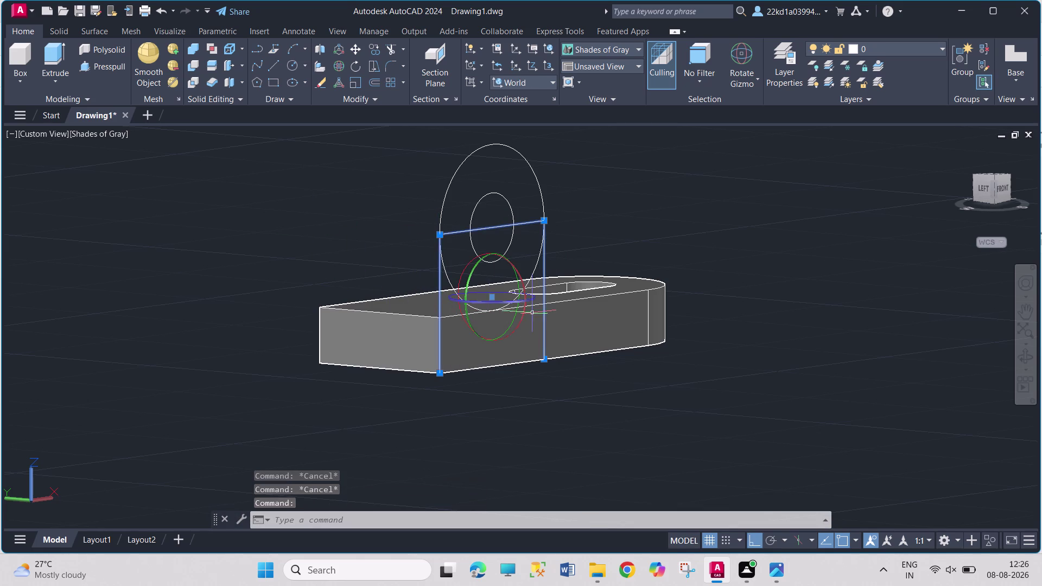
click(533, 304)
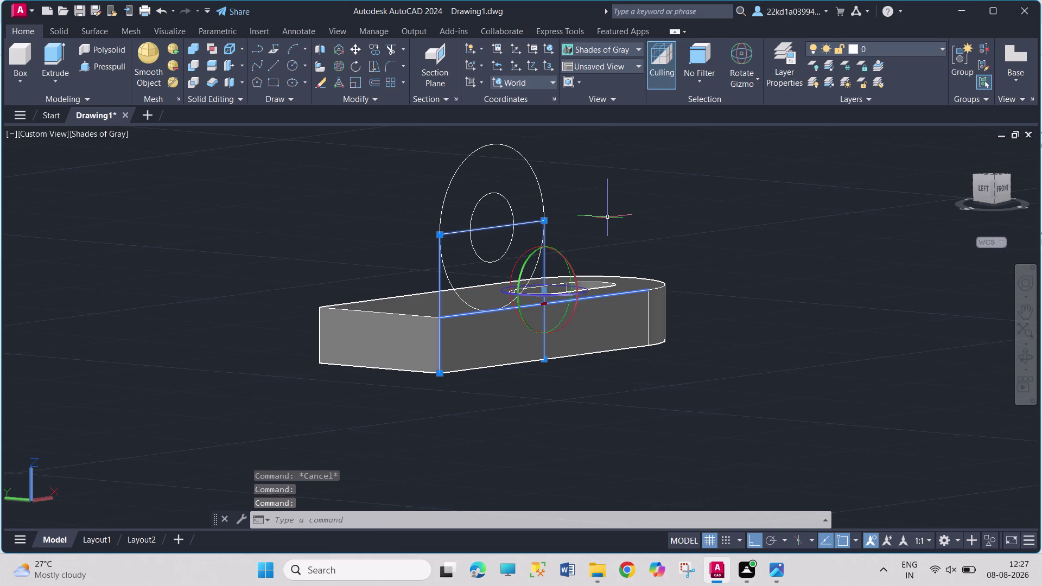
key(j)
key(Return)
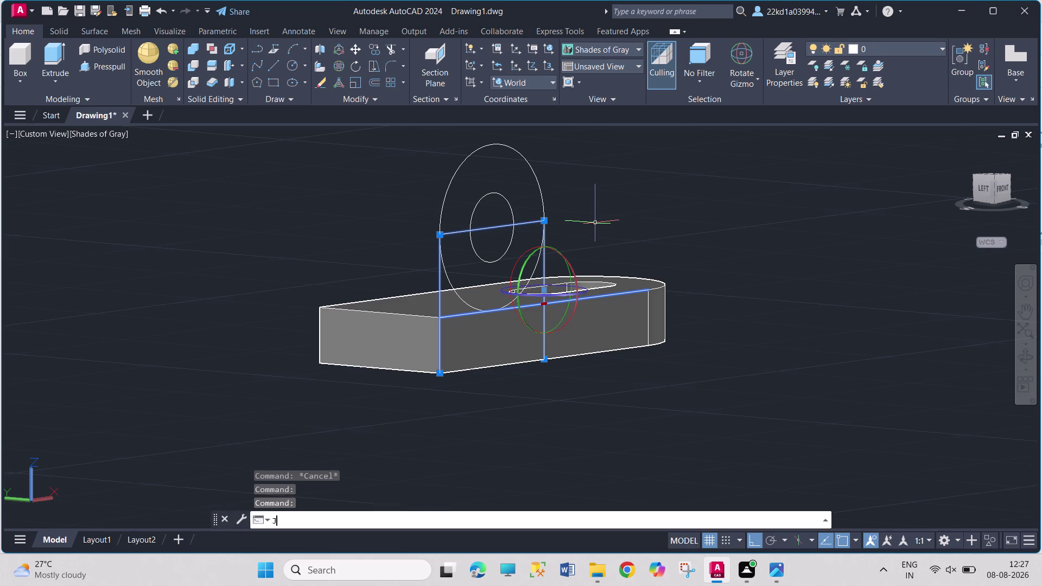
Retry press-pull on the upright outline and cancel it again.
click(100, 68)
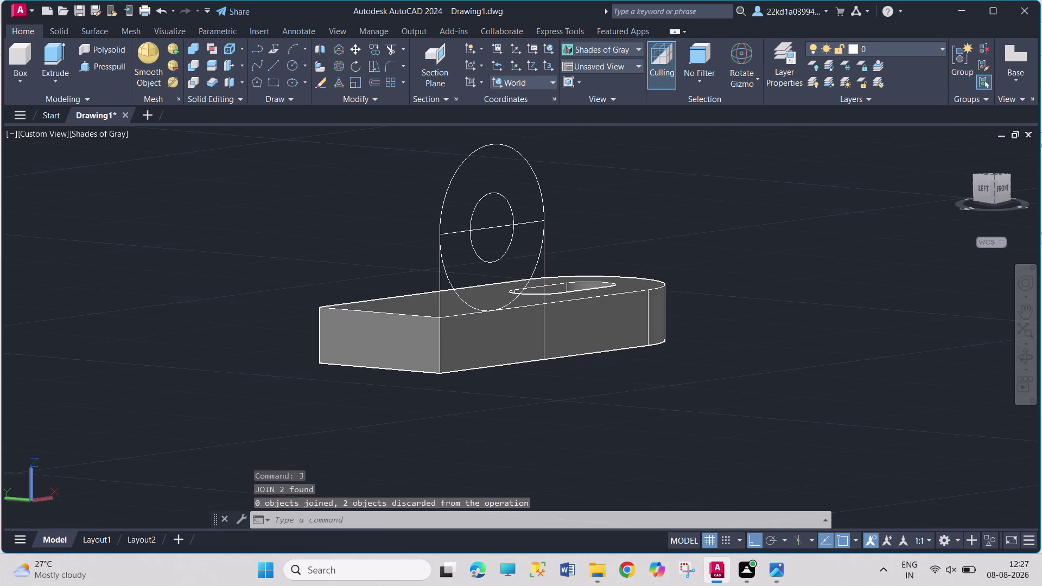
click(440, 286)
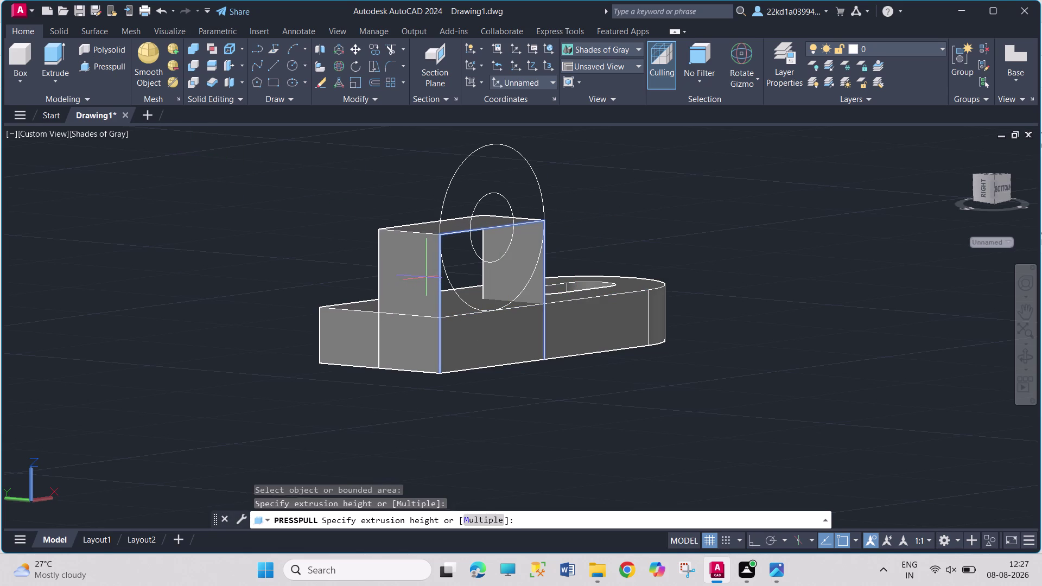
key(Escape)
key(Escape)
key(Escape)
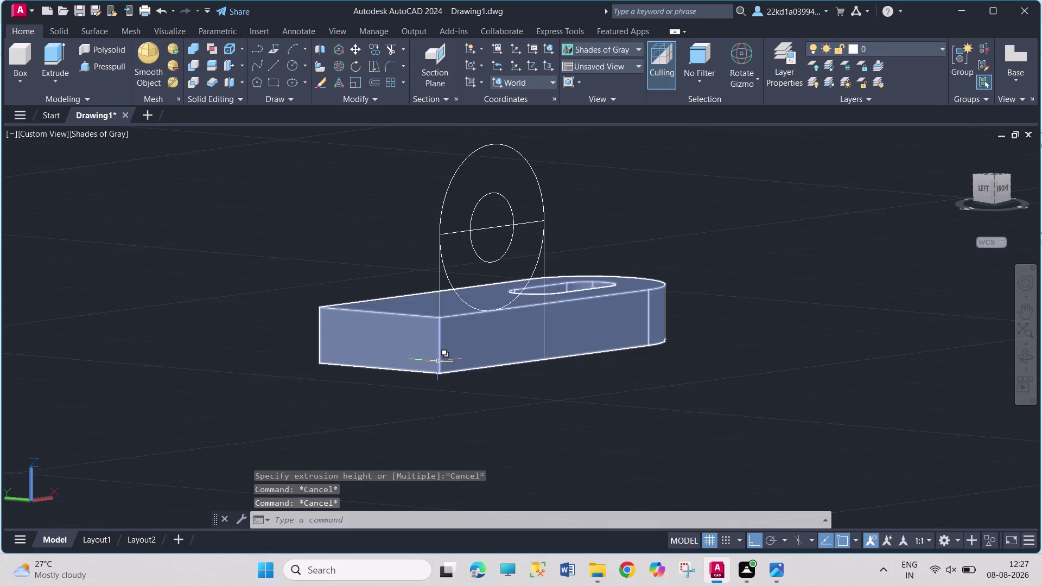
Select the upright's rectangular 3D polyline outline and delete it.
click(441, 360)
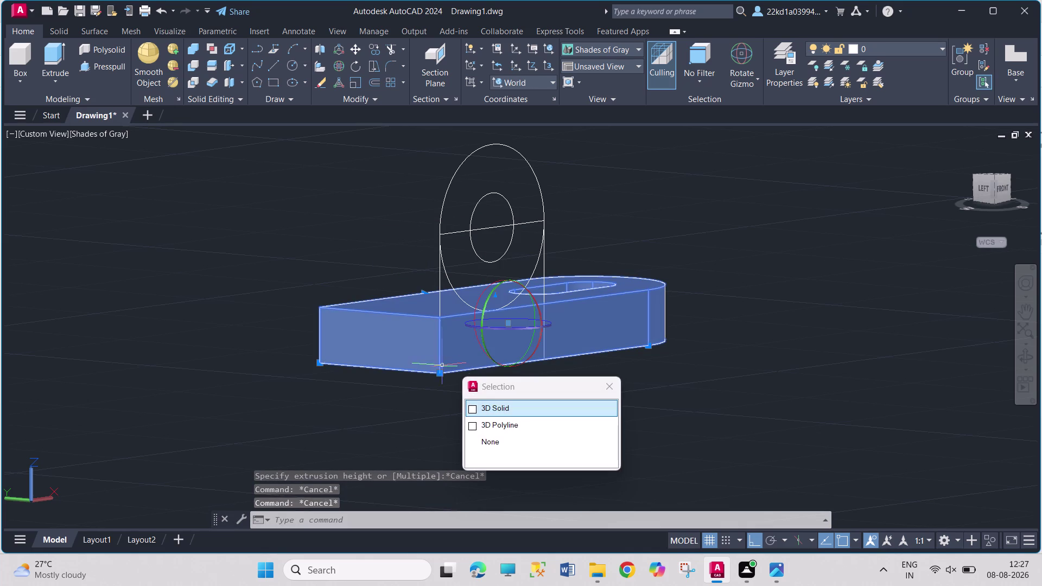
key(Escape)
key(Escape)
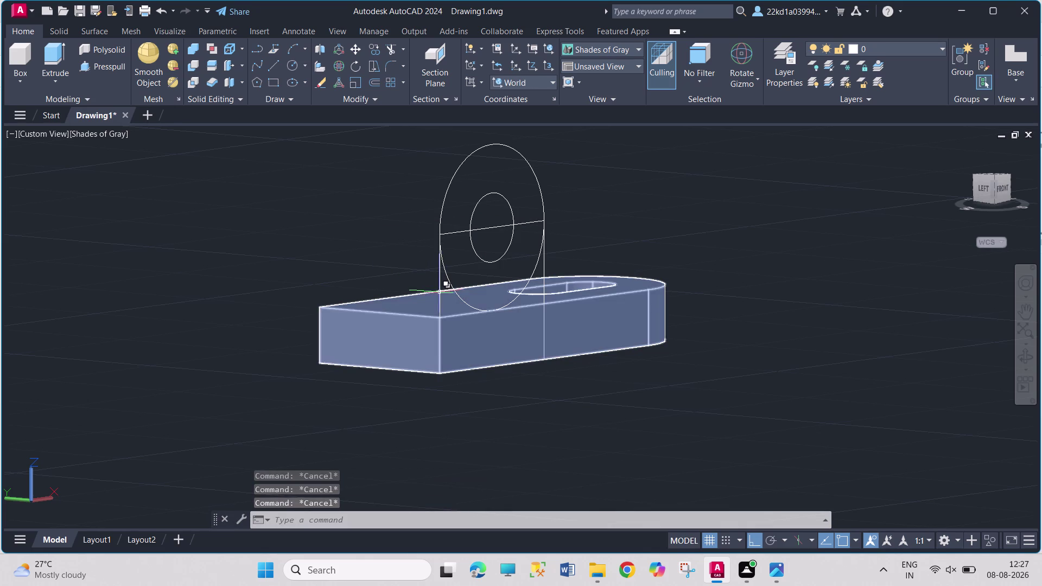
click(440, 293)
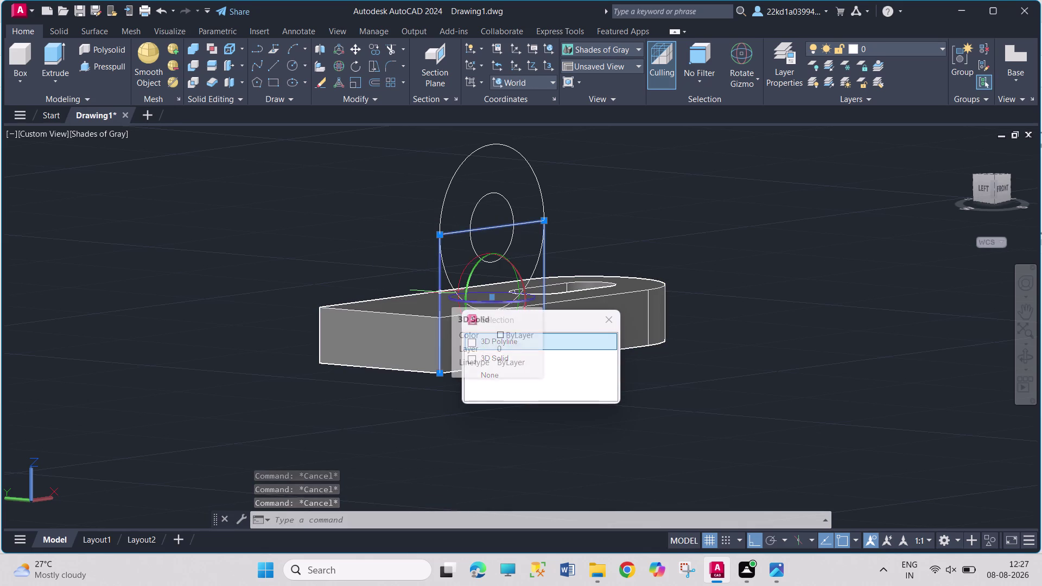
key(Delete)
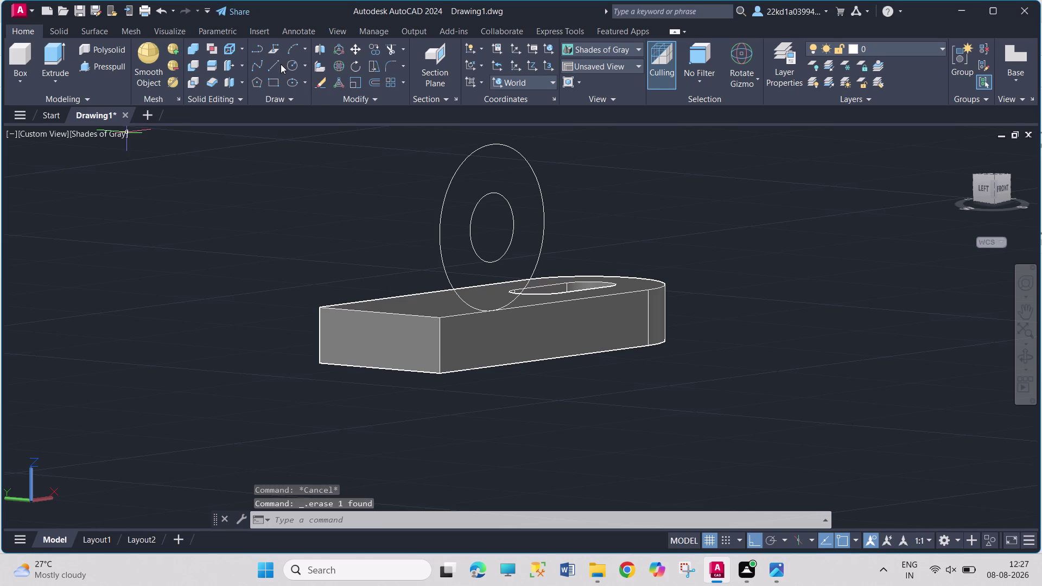
Try a 24-unit upward line from the base's top corner, then cancel it.
click(279, 63)
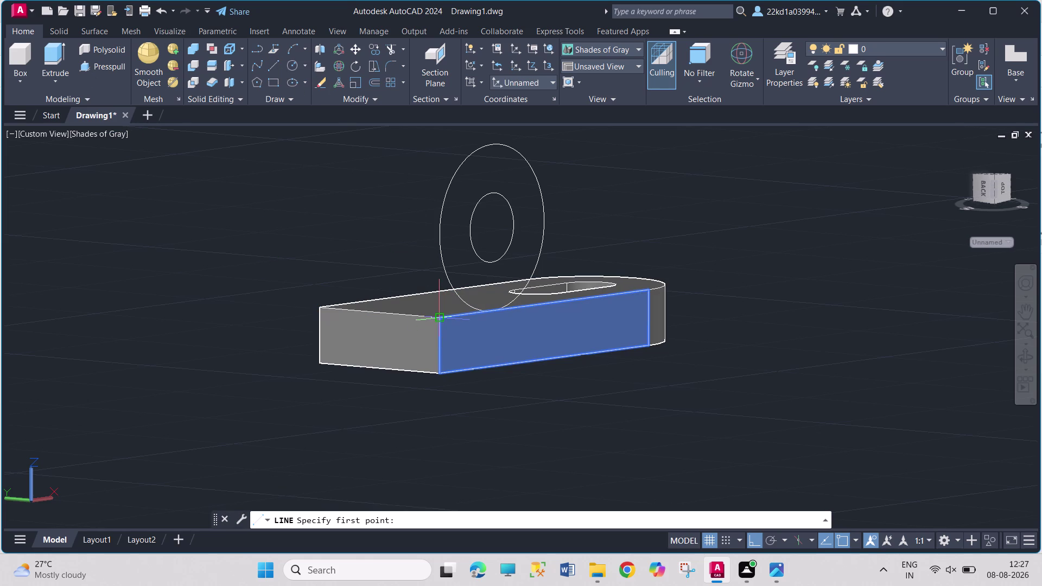
click(442, 319)
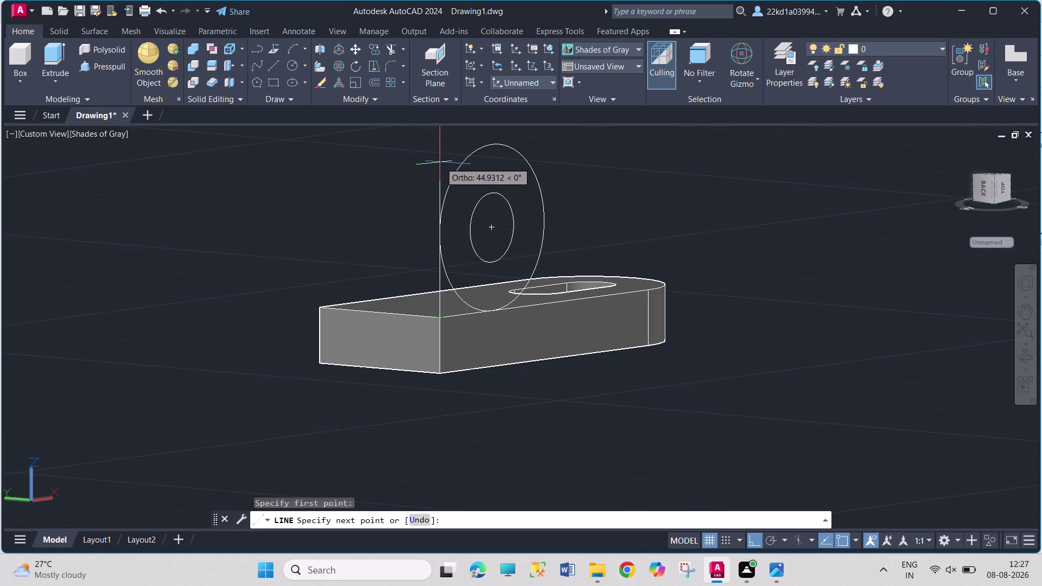
text(24)
key(Return)
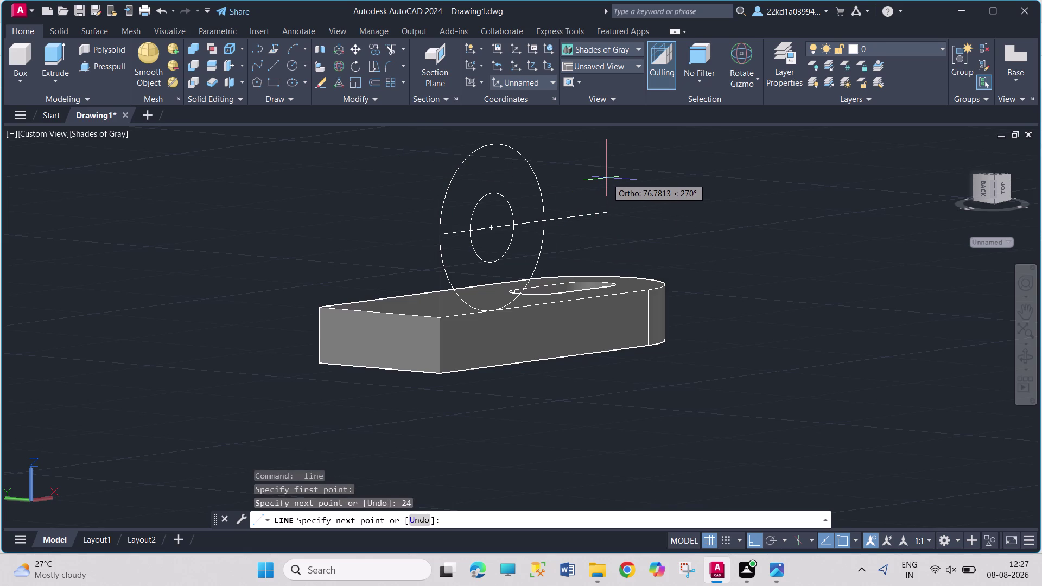
key(Escape)
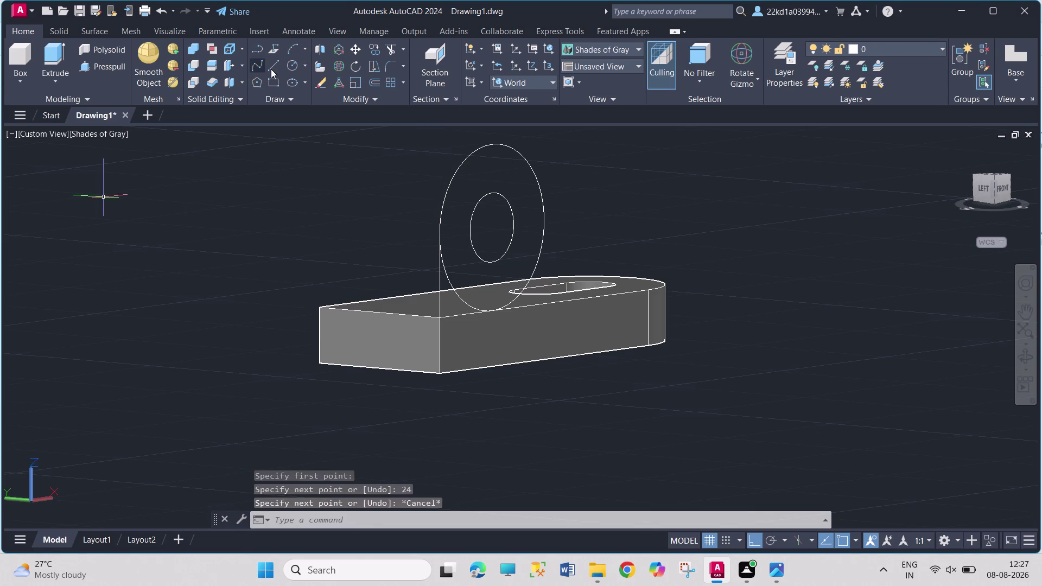
click(271, 69)
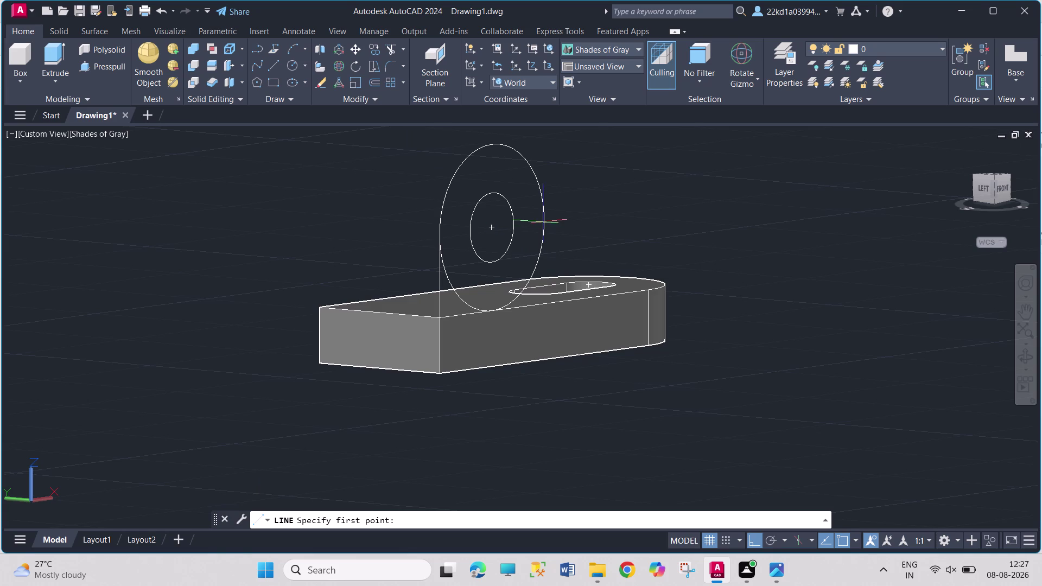
Draw the upright outline's 48- and 24-unit lines, ending at the edge midpoint.
middle_drag(593, 232, 561, 241)
right_drag(593, 232, 561, 241)
middle_drag(560, 239, 522, 247)
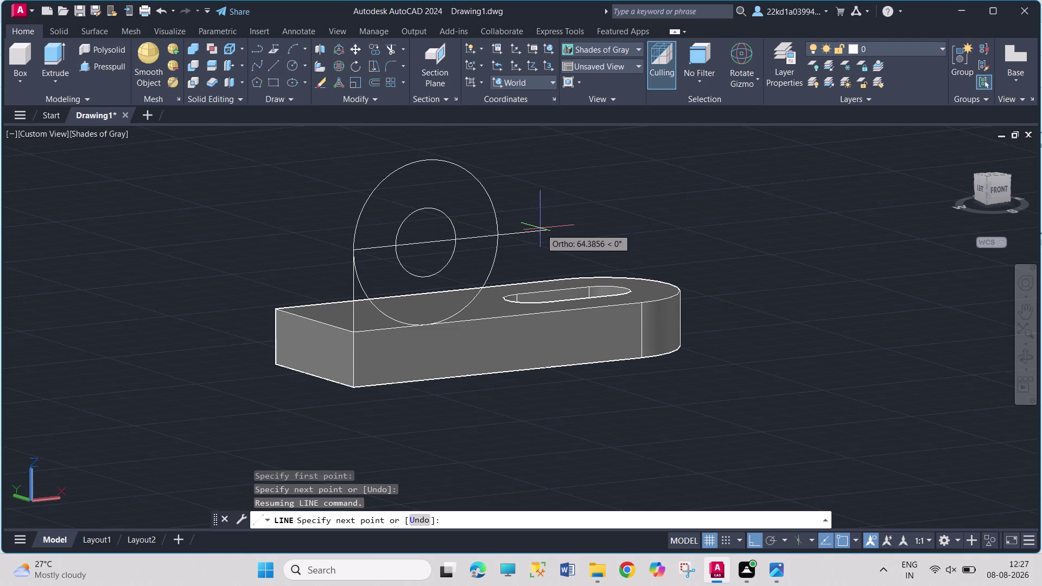
text(48)
key(Return)
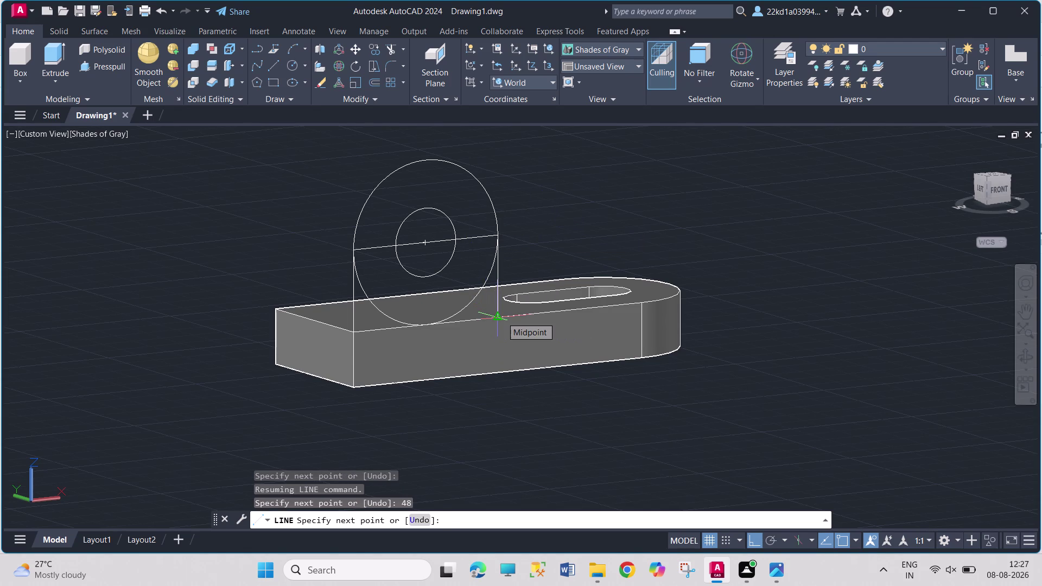
text(24)
key(Return)
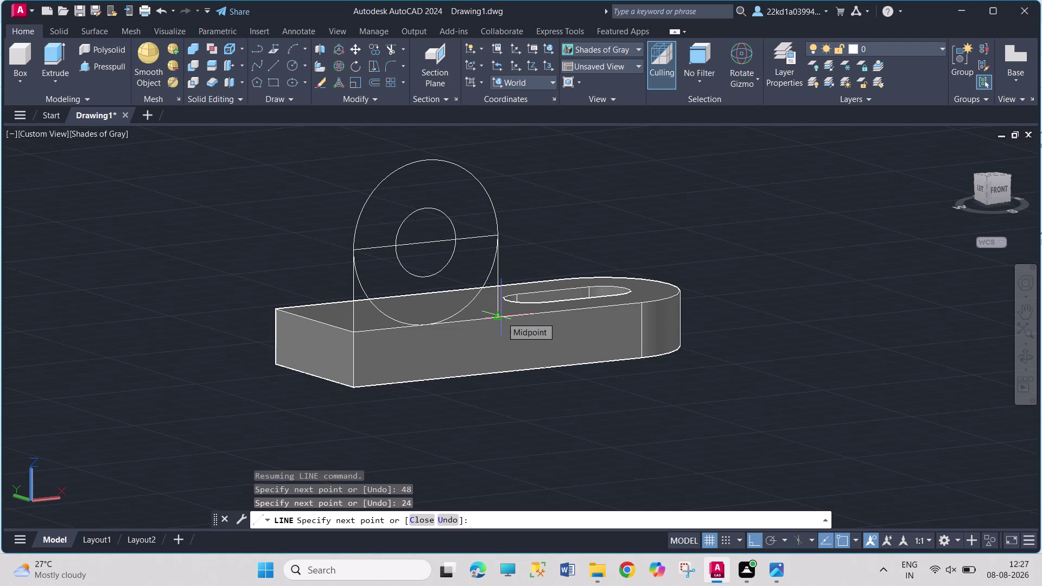
click(355, 334)
key(Escape)
key(Escape)
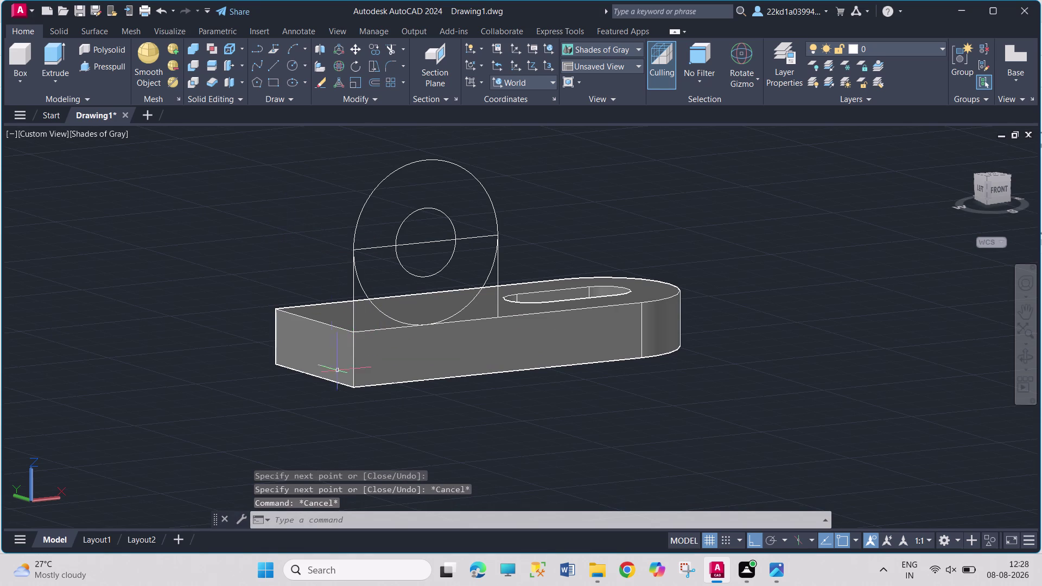
Orbit to a front view and select the upright outline lines.
middle_drag(341, 434, 343, 407)
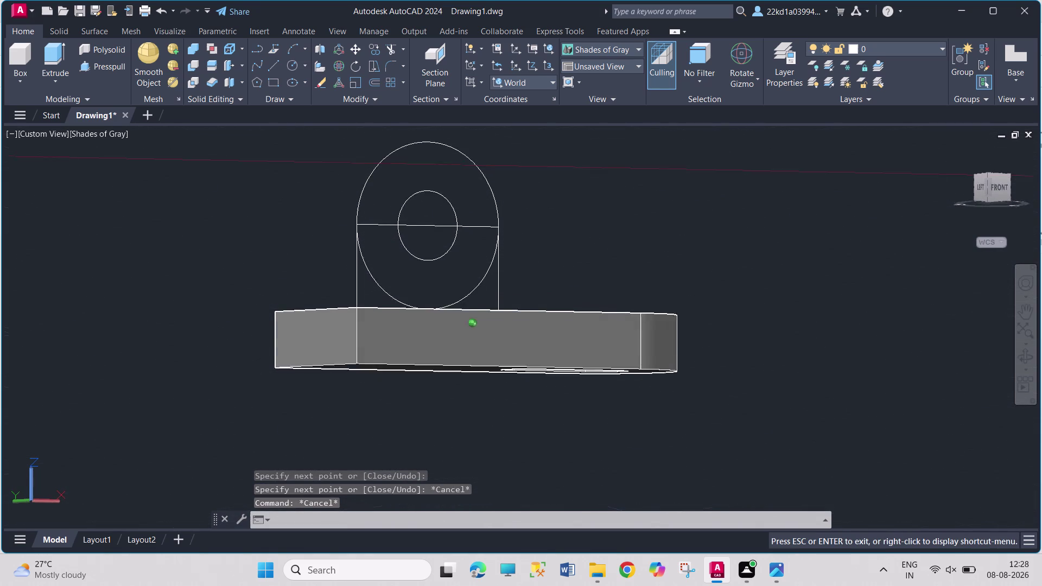
middle_drag(343, 406, 356, 416)
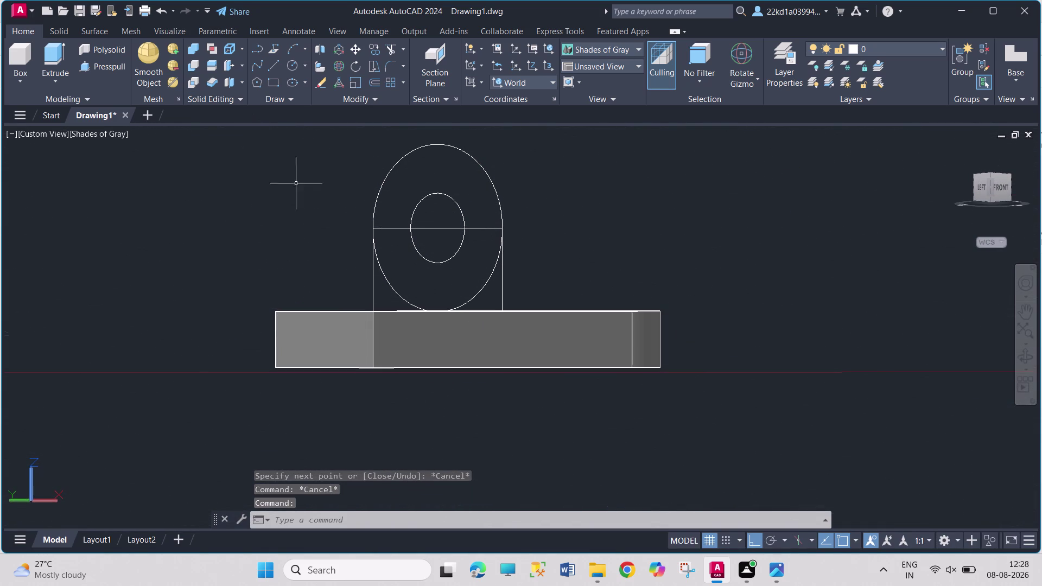
click(373, 276)
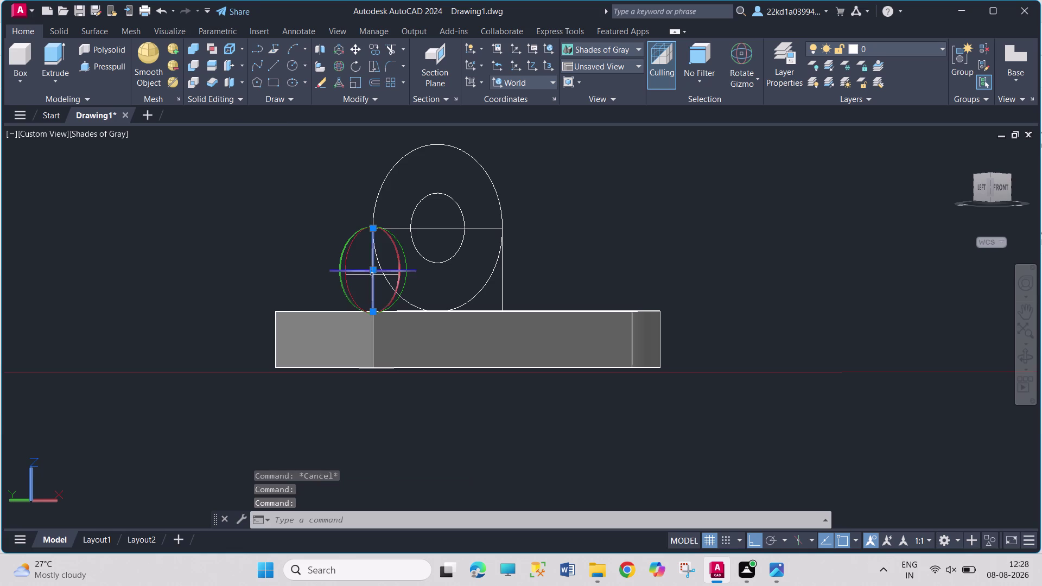
click(503, 274)
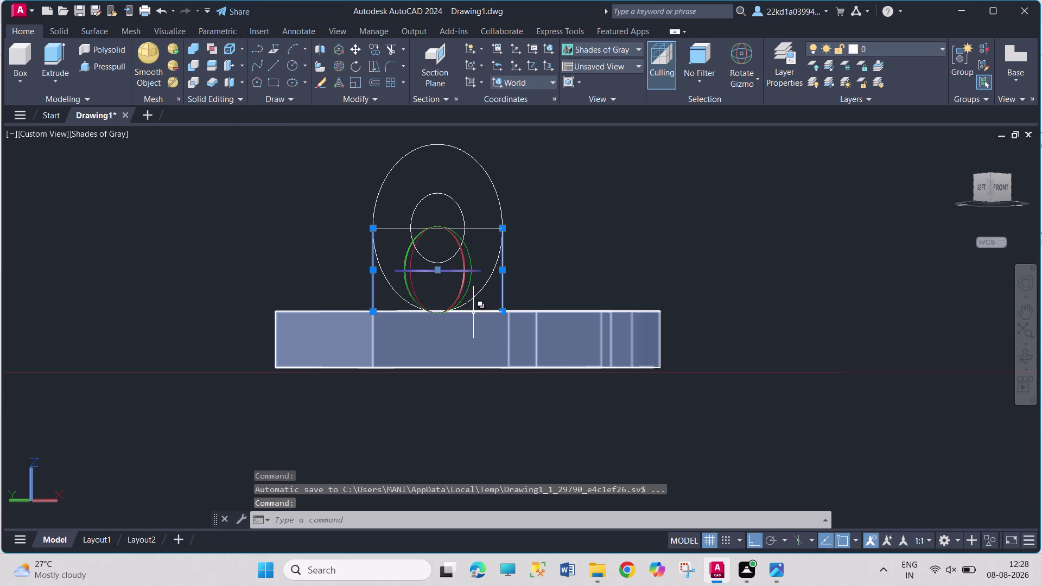
click(401, 312)
click(441, 372)
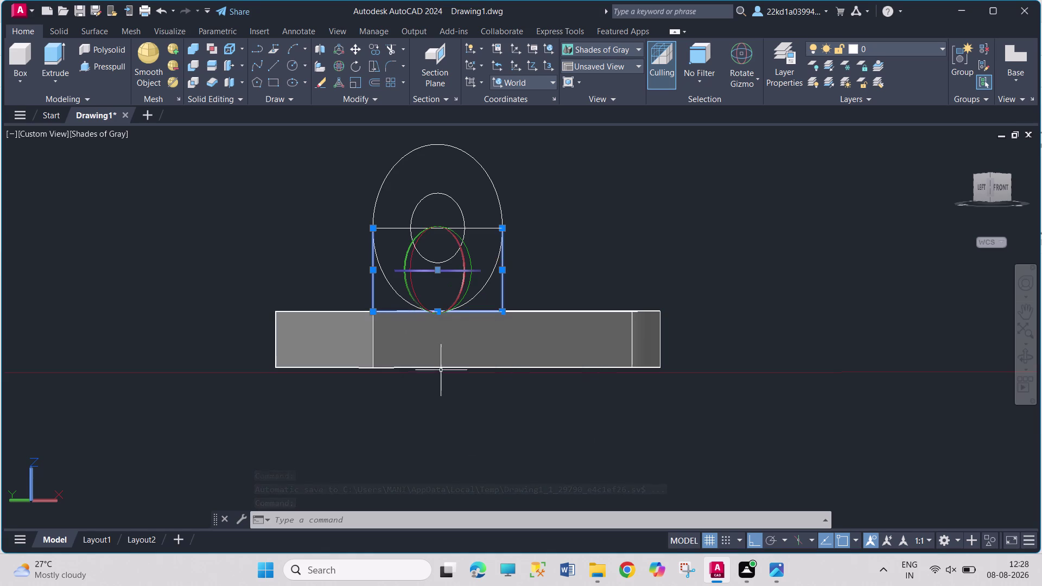
Finish selecting the four outline lines and join them with J into one 3D polyline.
click(484, 228)
key(j)
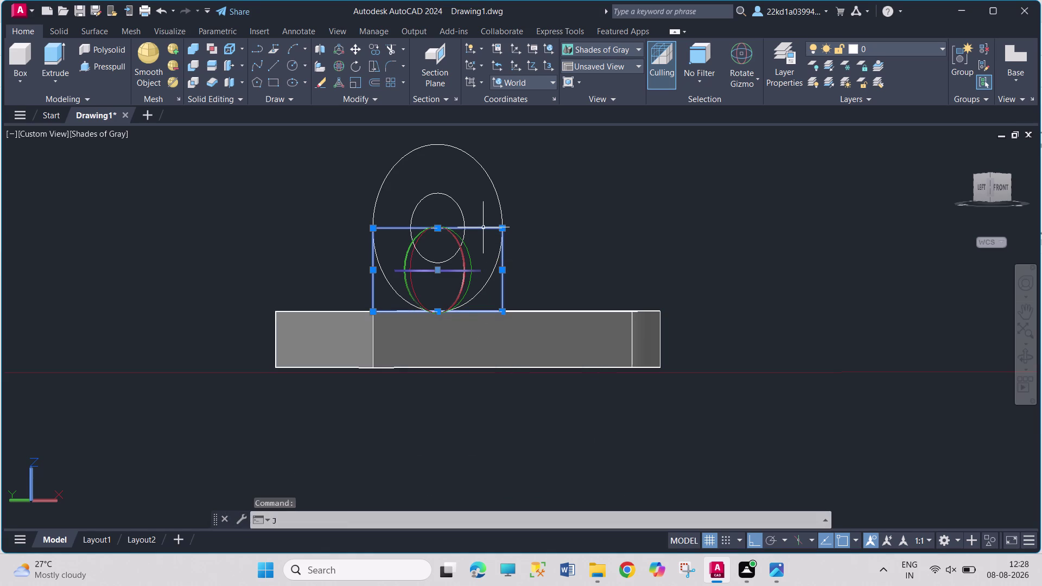
key(Return)
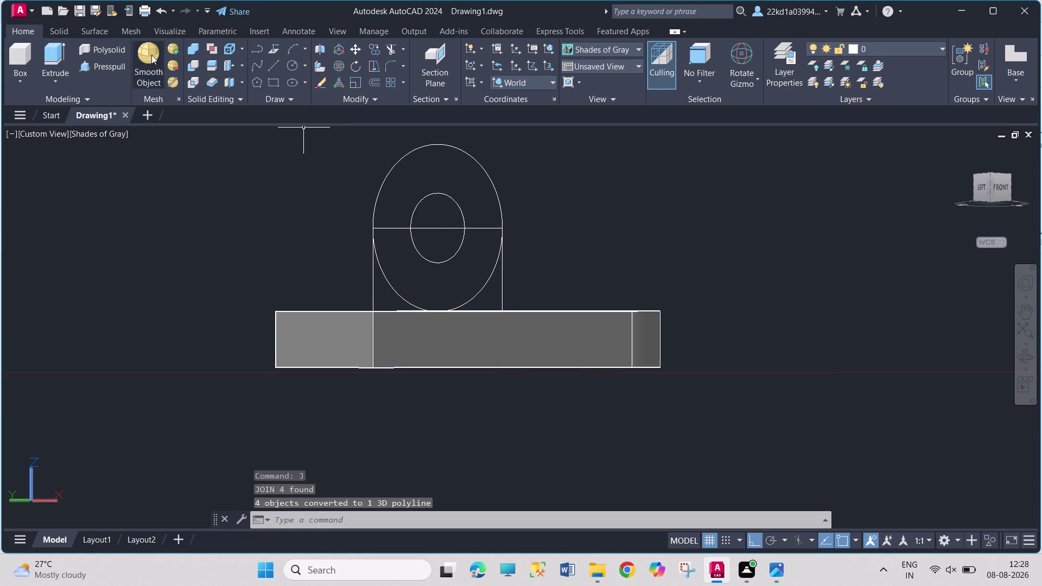
click(109, 65)
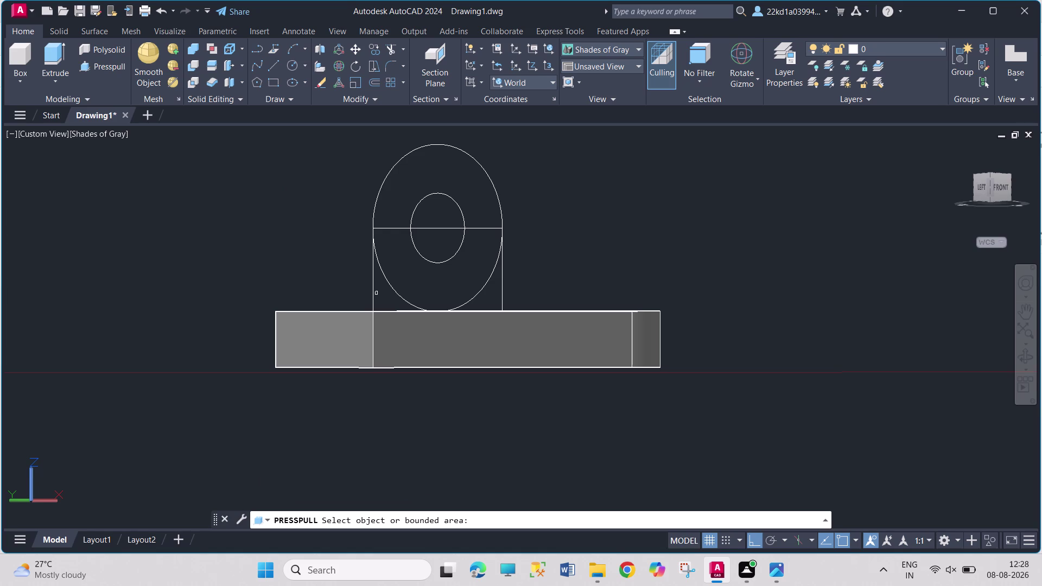
click(375, 293)
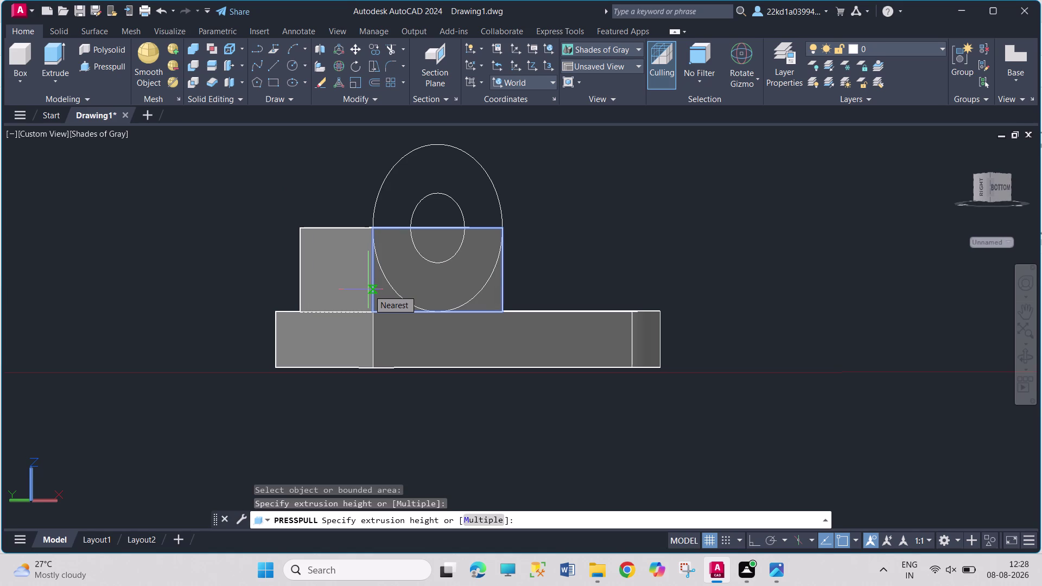
scroll(up, 3)
middle_drag(369, 290, 403, 310)
right_drag(368, 290, 404, 309)
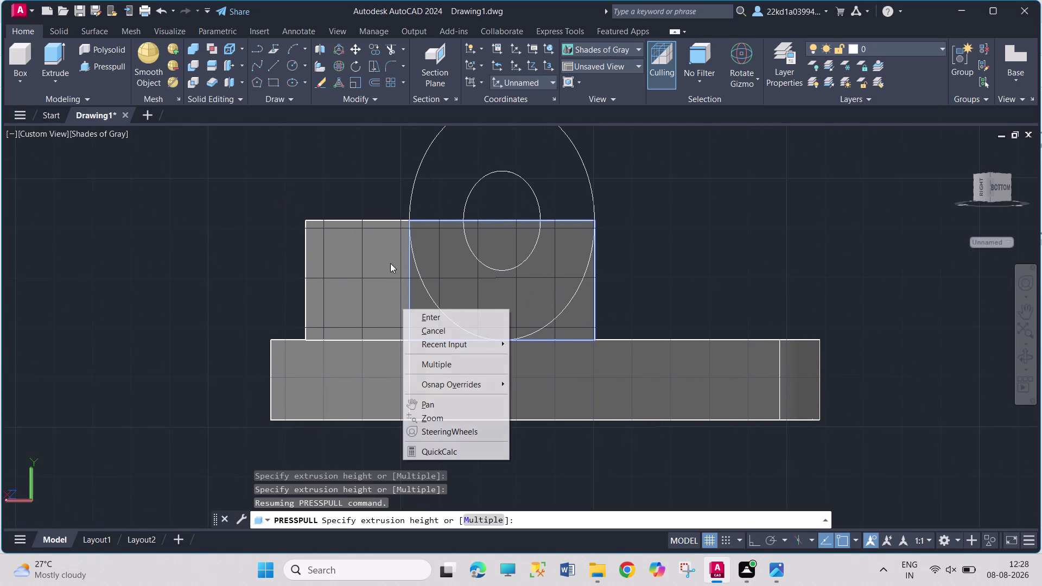
click(475, 314)
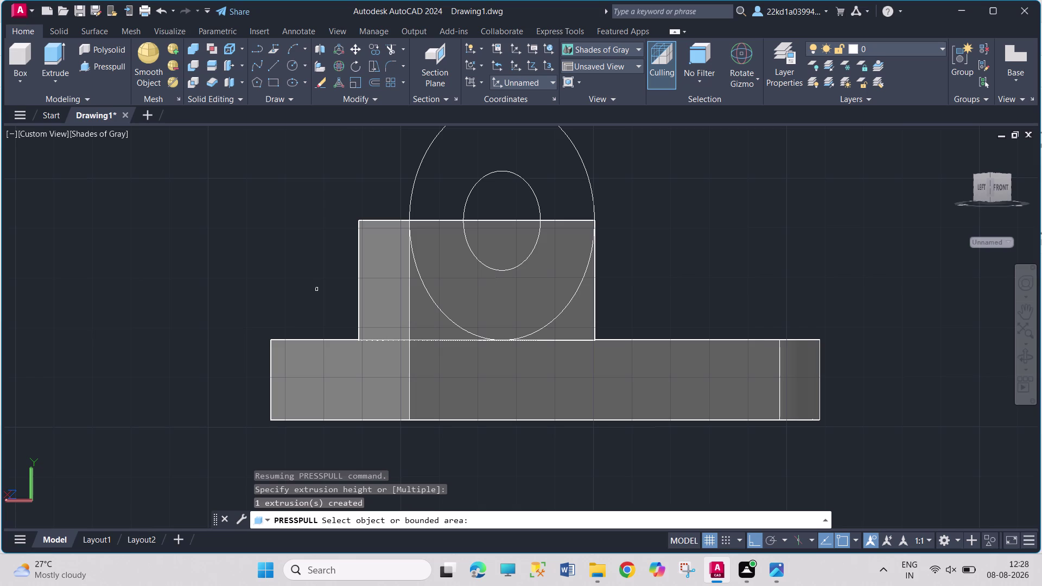
key(ctrl+z)
key(Escape)
key(Escape)
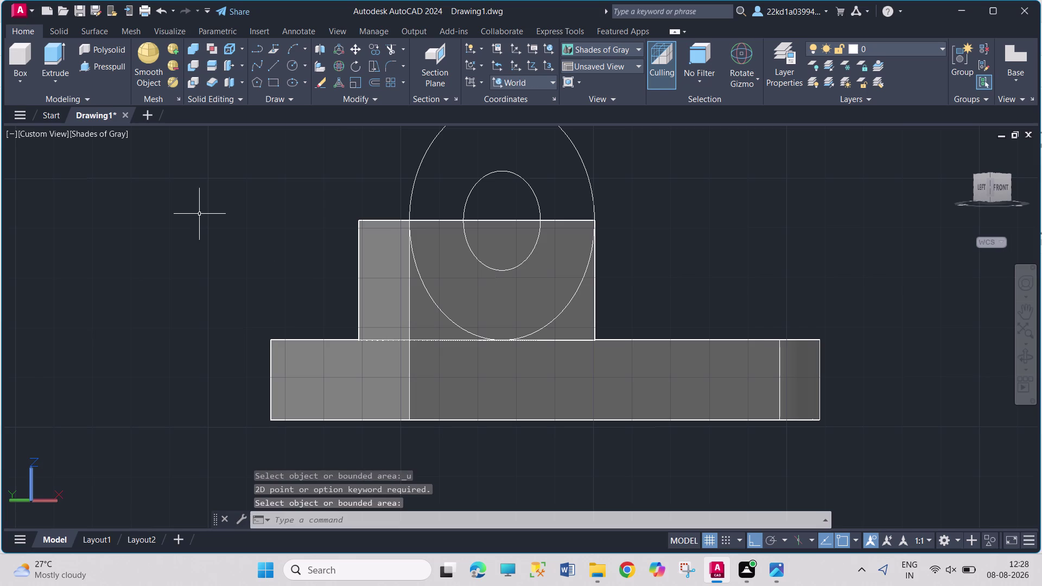
key(ctrl+z)
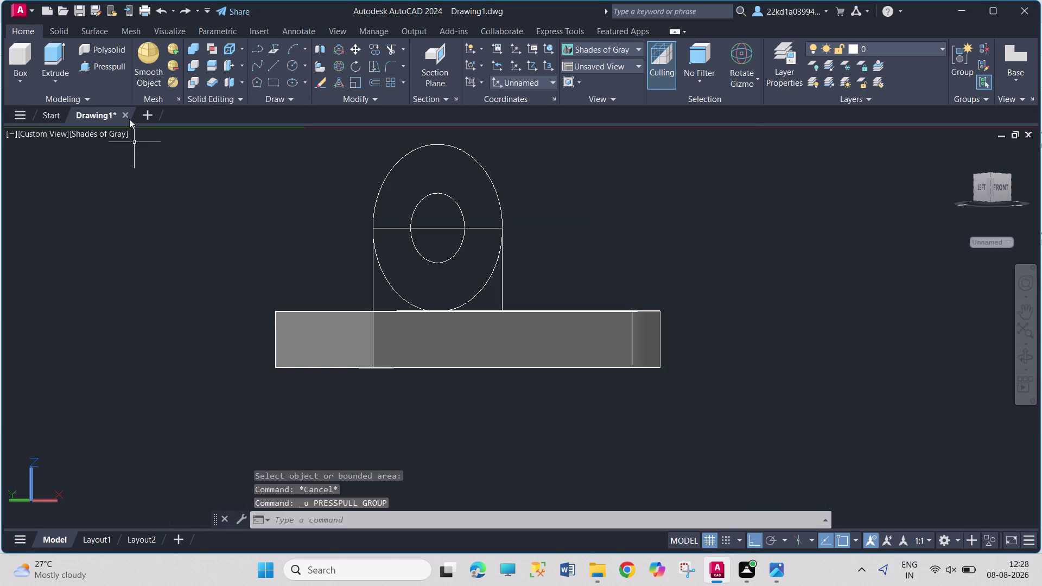
click(107, 66)
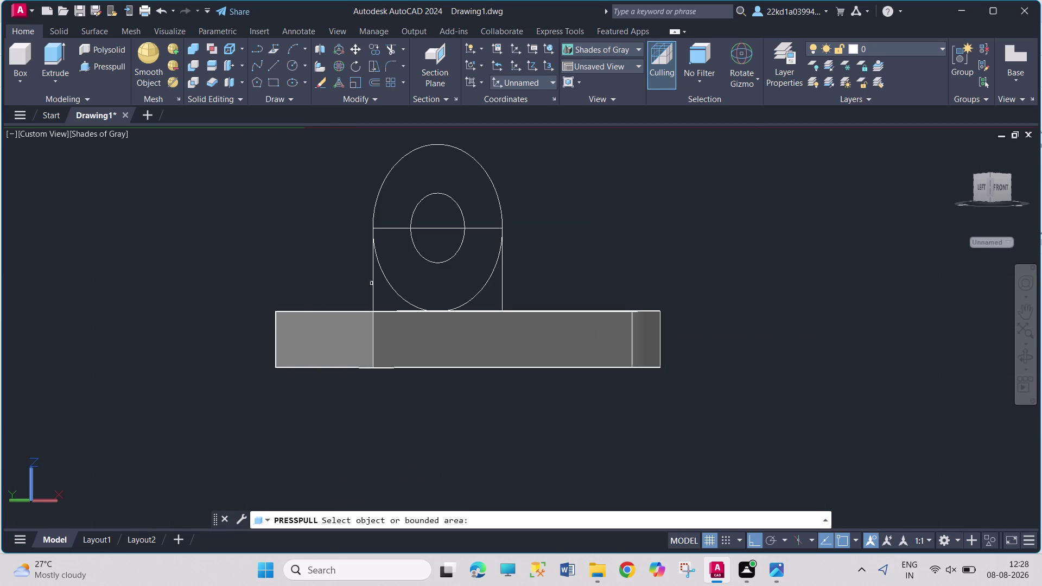
click(373, 284)
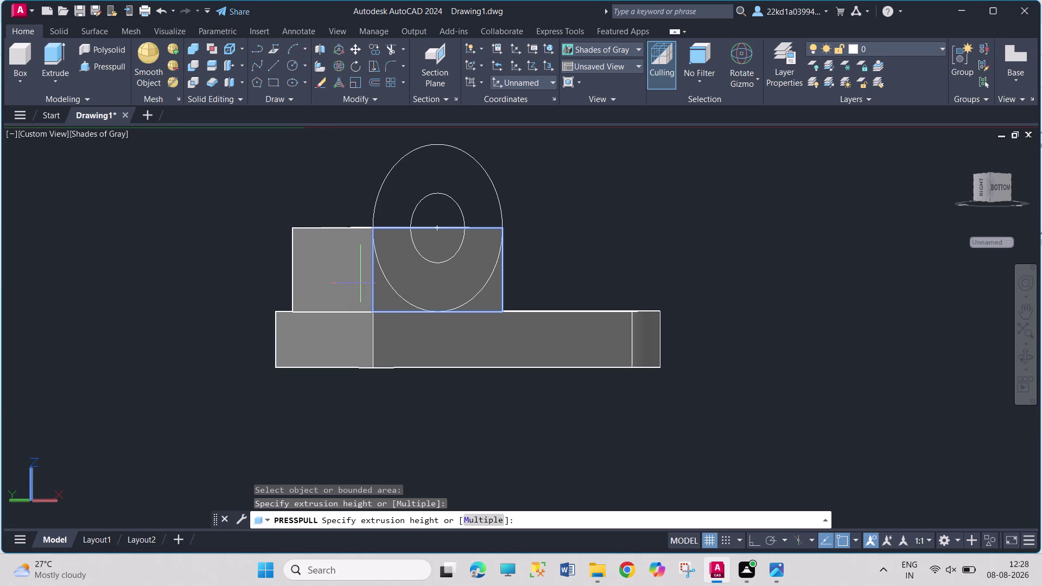
text(-12)
key(Return)
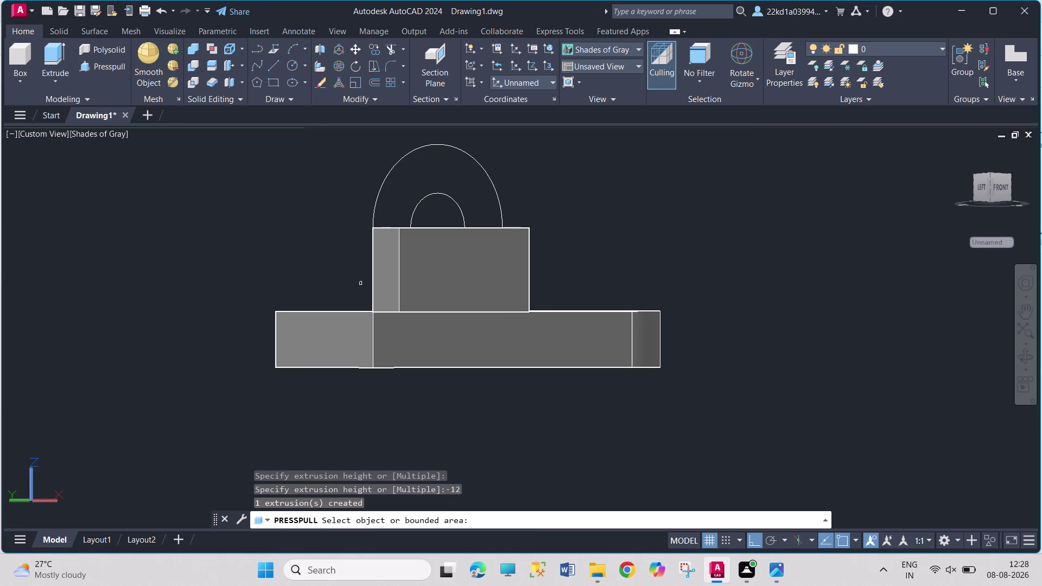
key(ctrl+z)
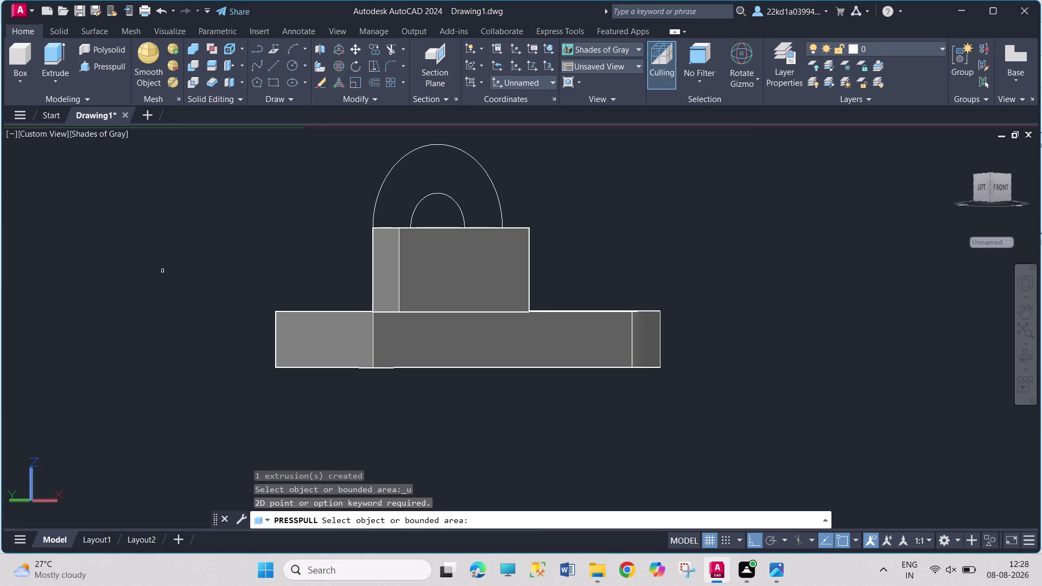
key(Escape)
key(Escape)
key(ctrl+z)
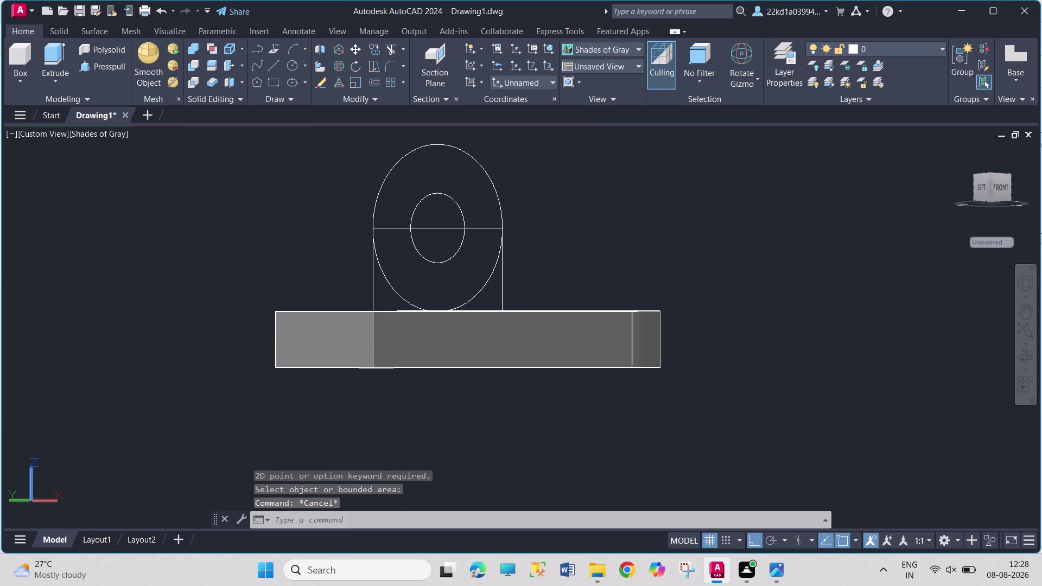
click(102, 65)
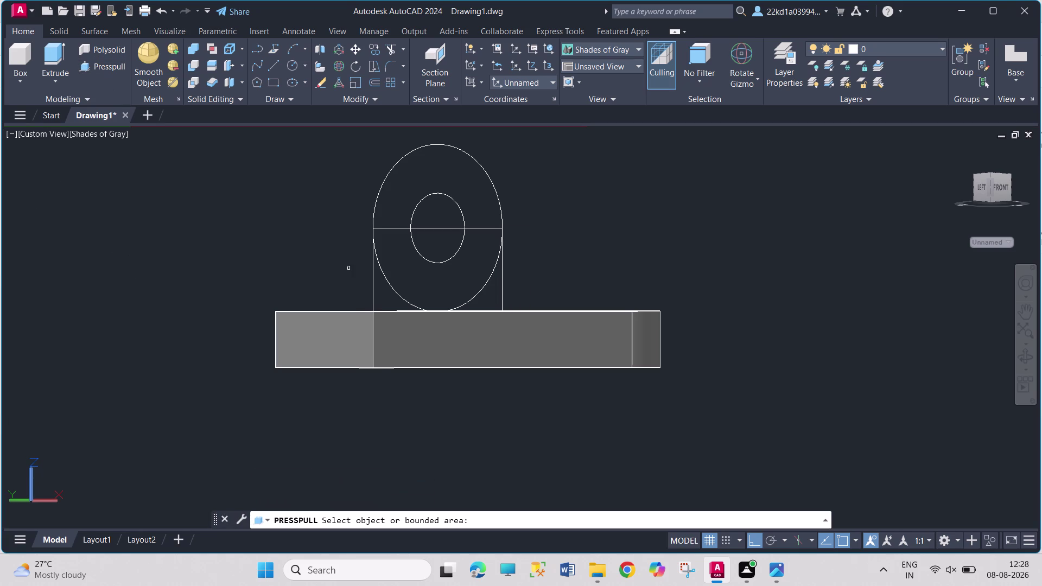
click(373, 288)
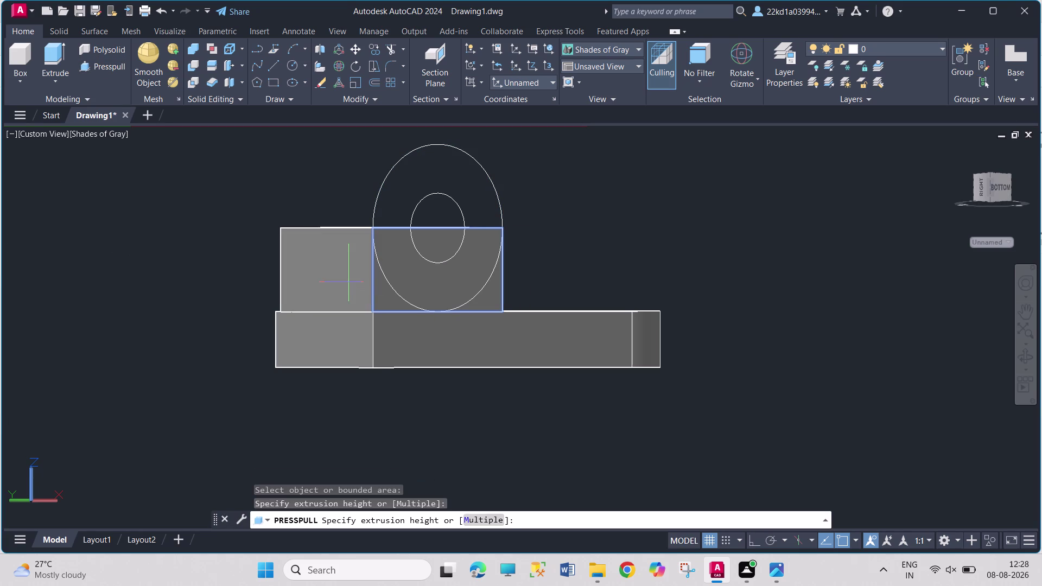
text(12)
key(Return)
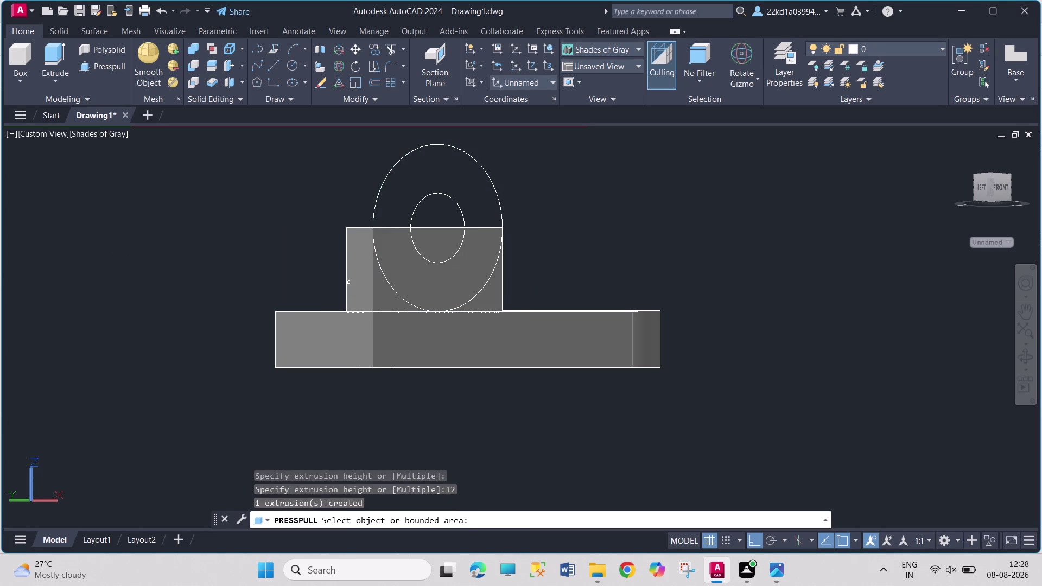
click(431, 146)
text(12)
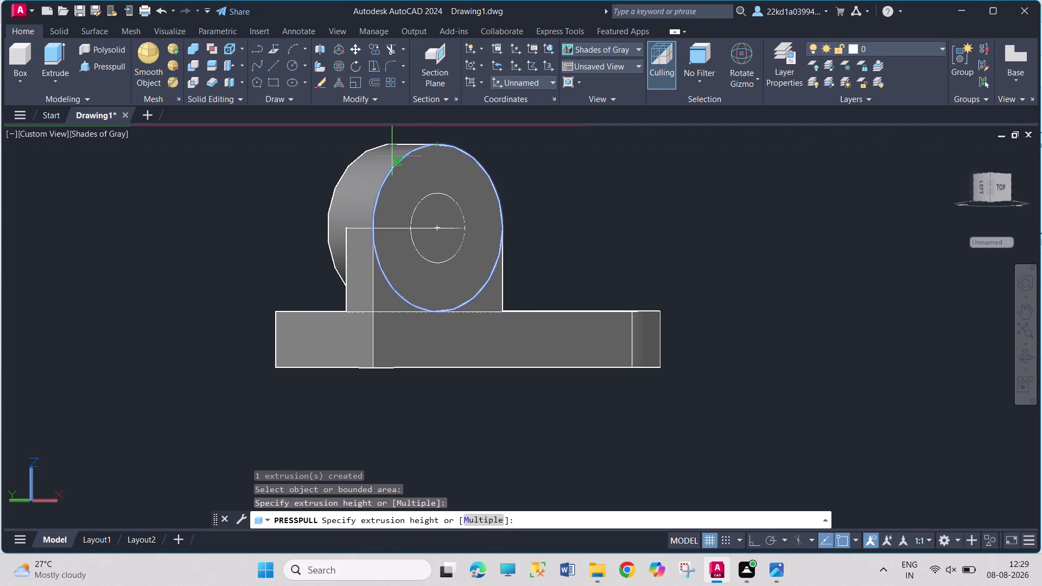
key(Return)
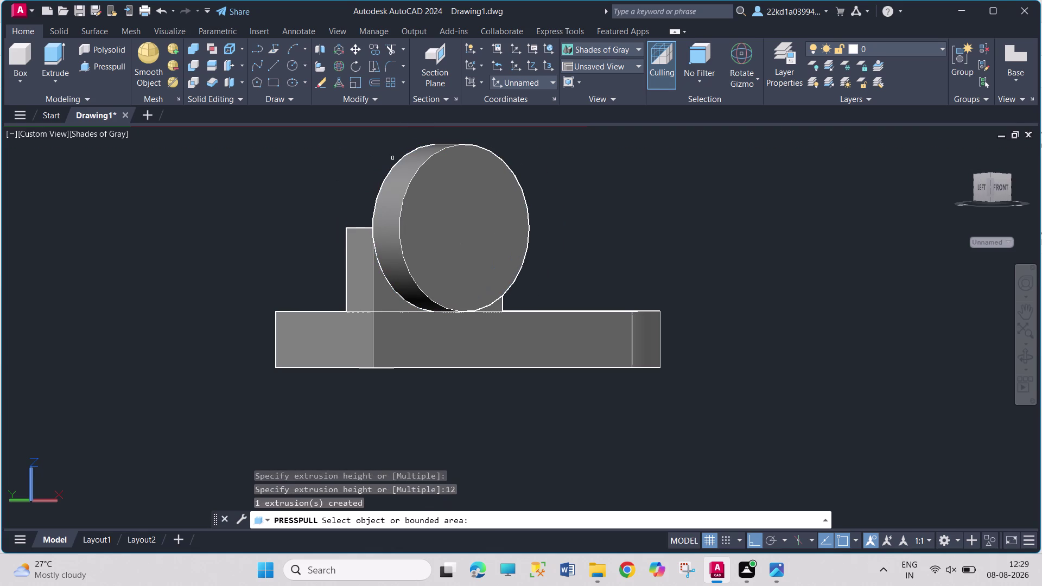
key(ctrl+z)
key(Escape)
key(ctrl+z)
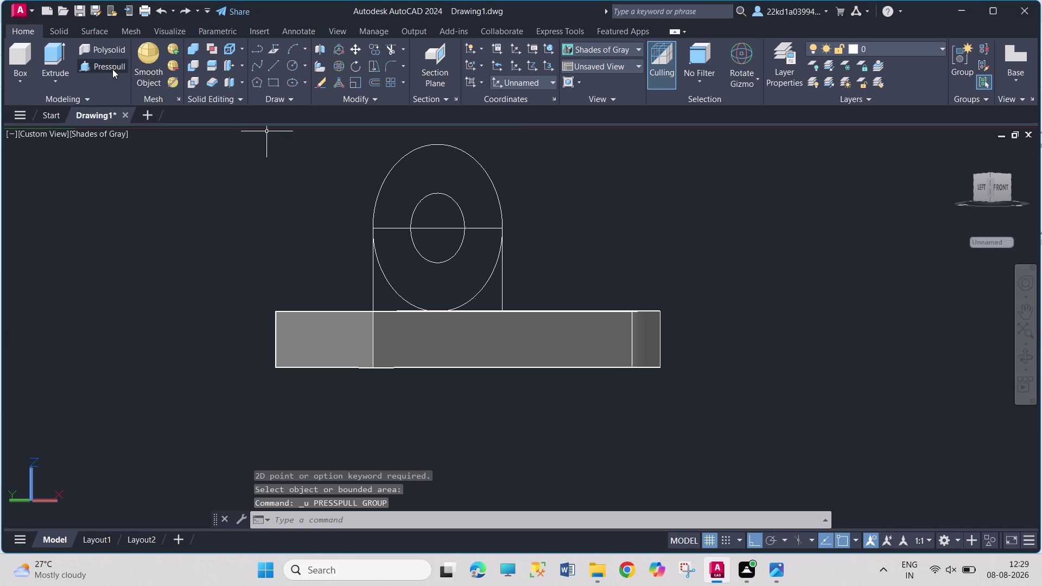
key(ctrl+y)
key(ctrl+z)
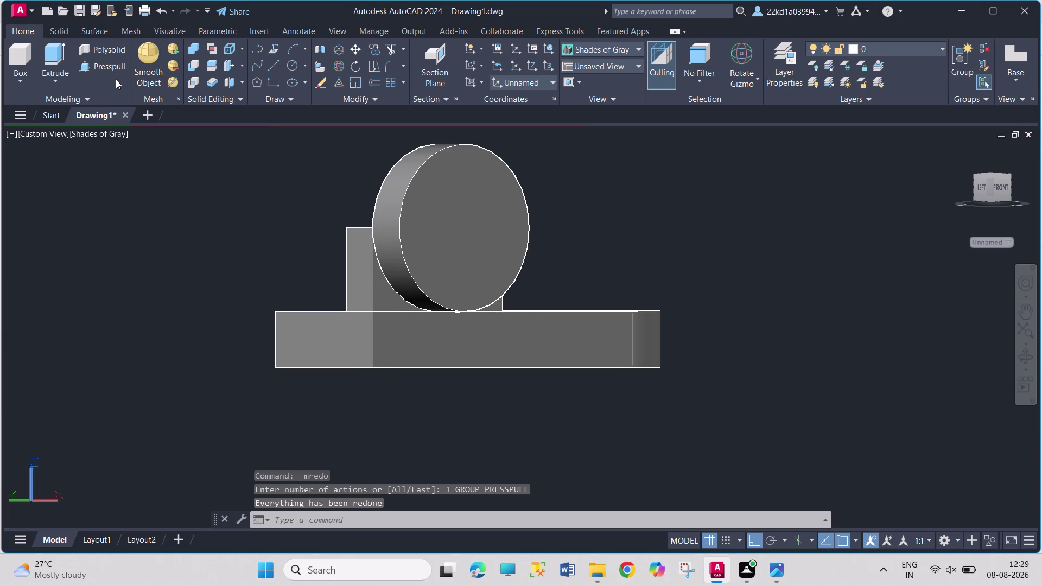
click(98, 71)
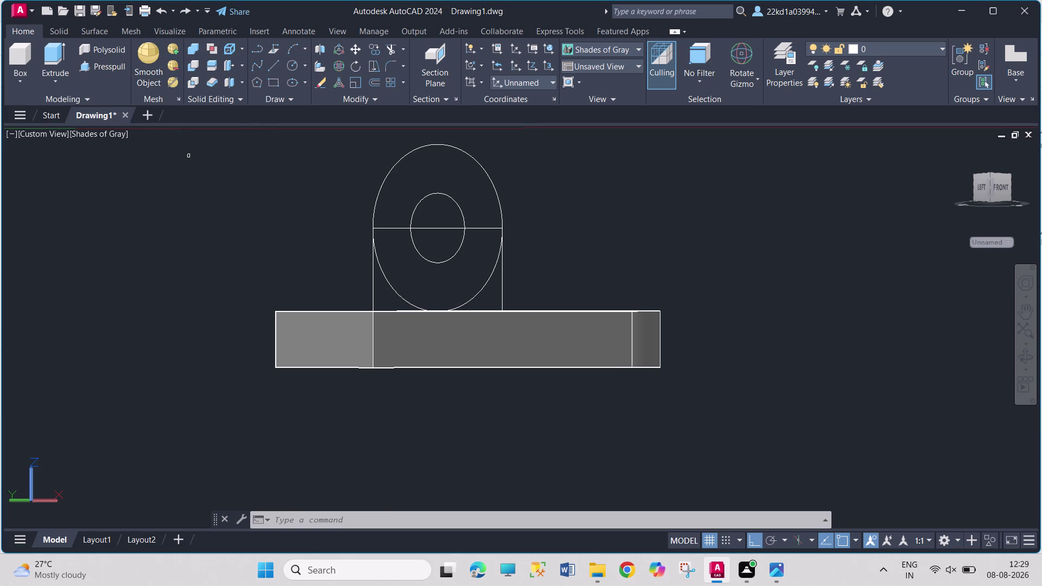
click(373, 292)
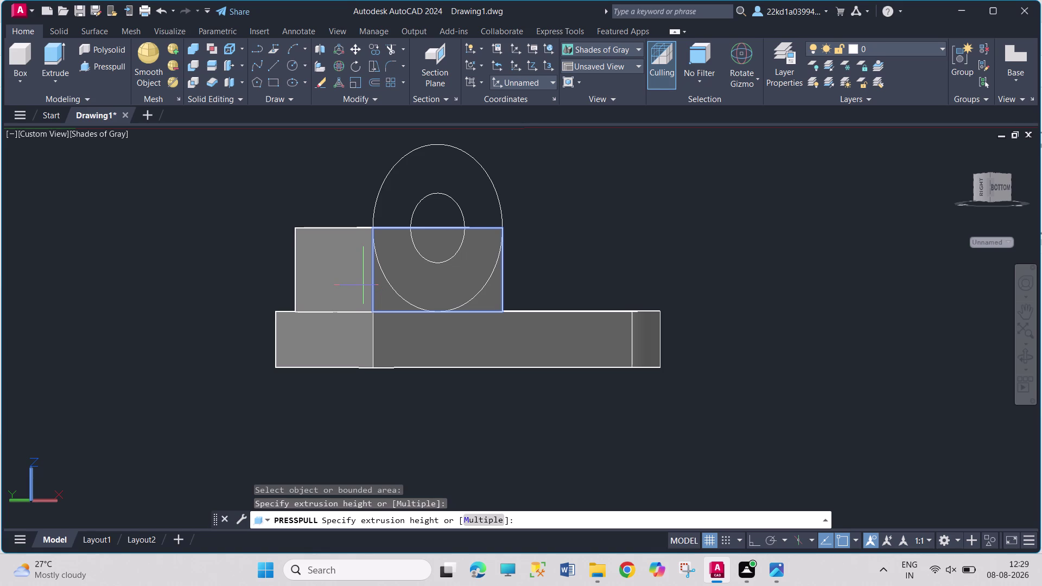
Press-pull the upright's circular disc area to a 12-unit depth (-12).
text(12)
key(Return)
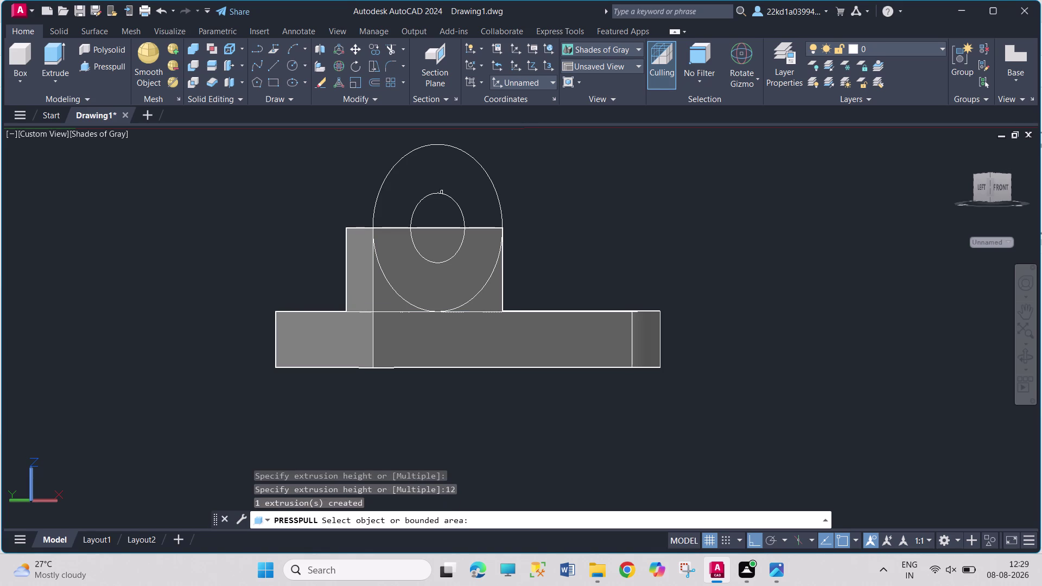
click(448, 145)
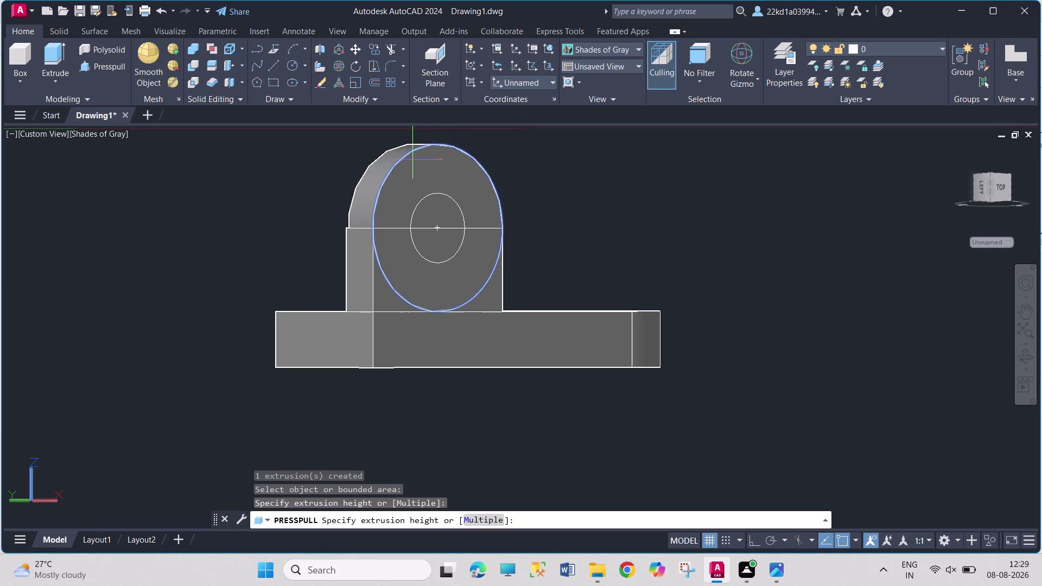
text(-12)
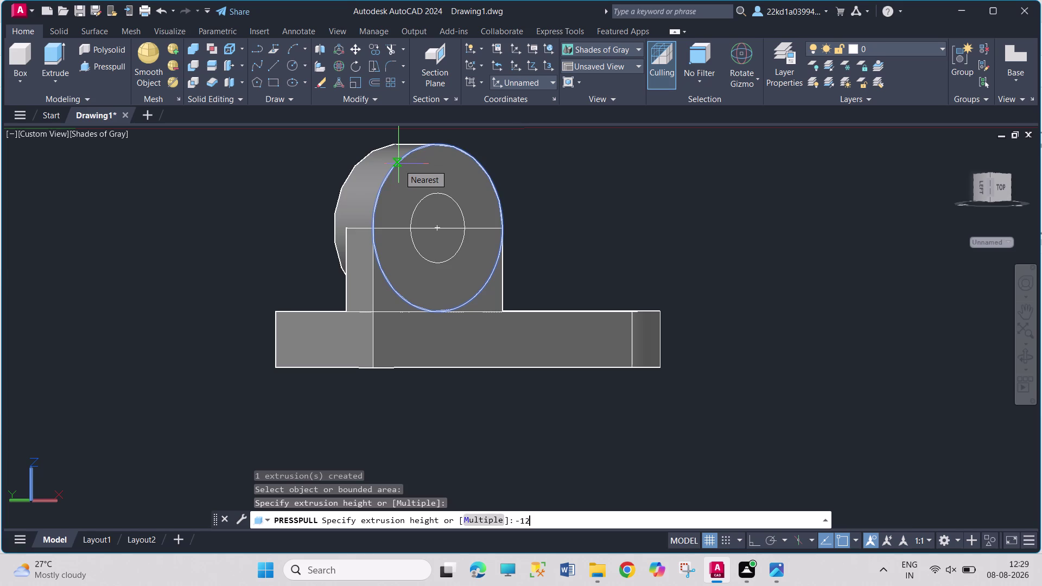
key(Return)
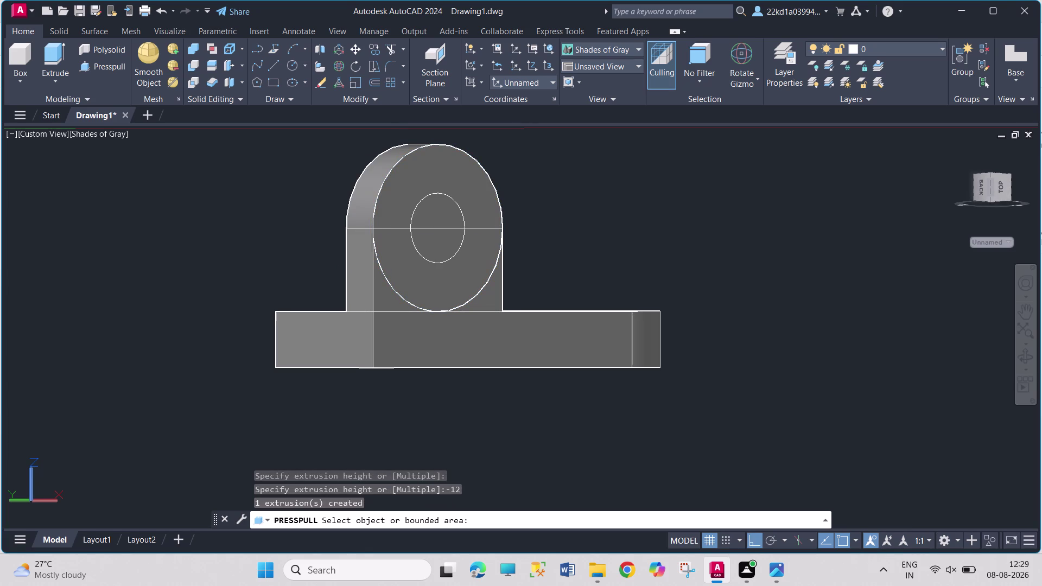
Push the inner circle through the upright to bore the hole.
drag(452, 213, 437, 211)
click(290, 195)
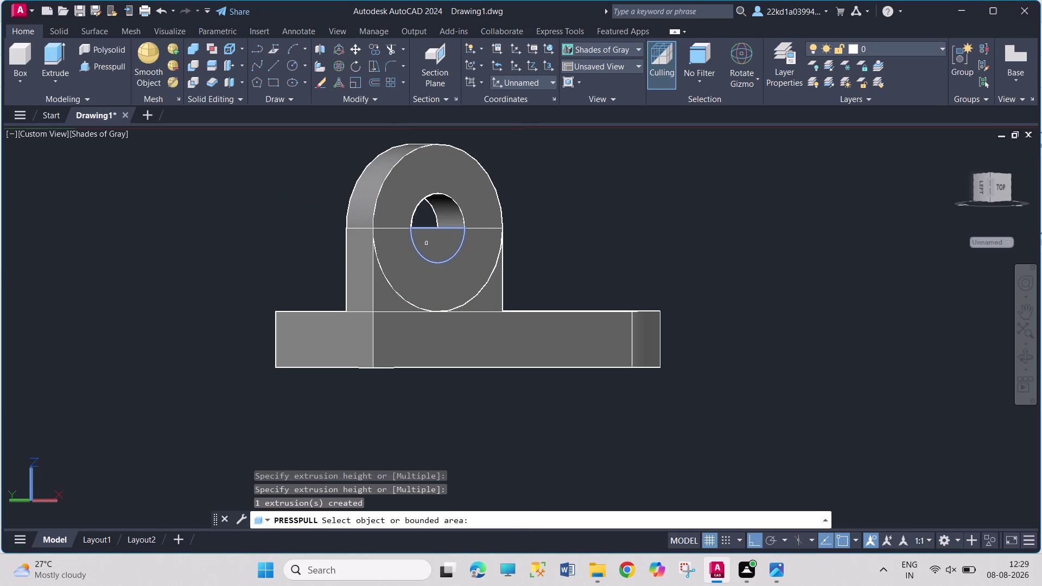
click(427, 243)
click(331, 230)
click(448, 250)
click(327, 234)
click(435, 240)
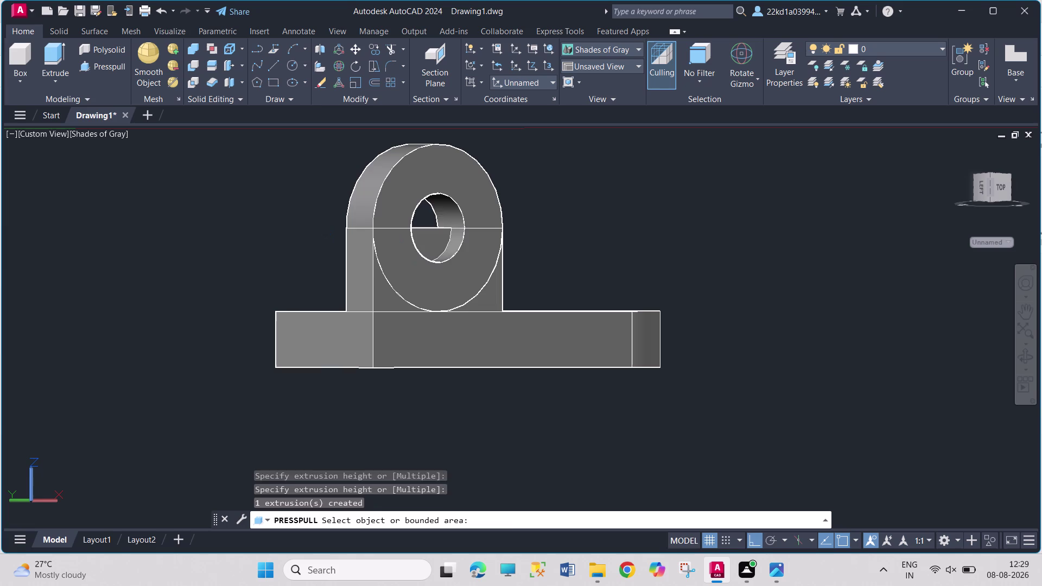
click(322, 239)
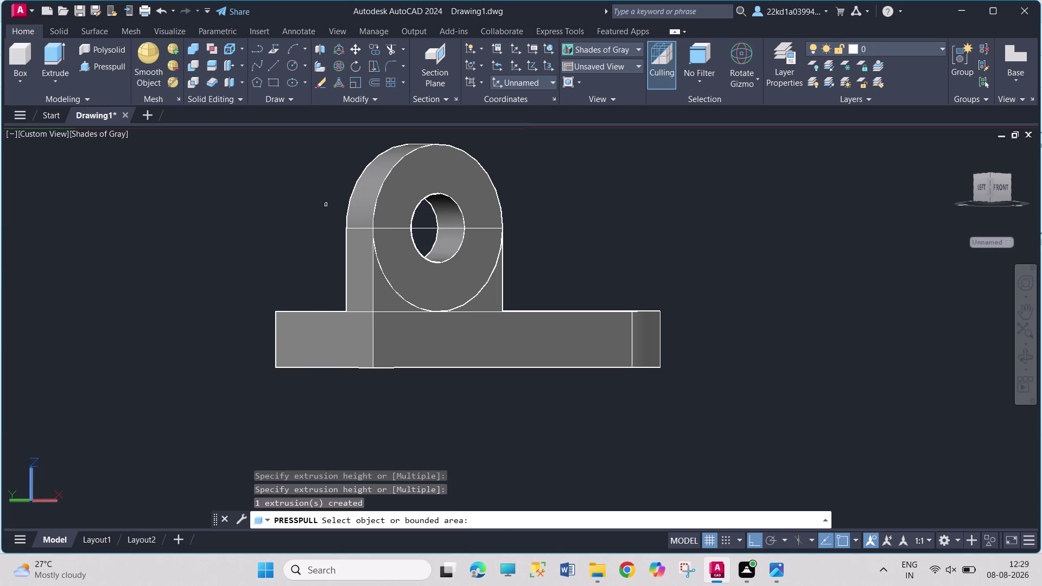
End PRESSPULL and orbit around to view the slotted base and the upright's hole.
middle_drag(326, 205, 373, 265)
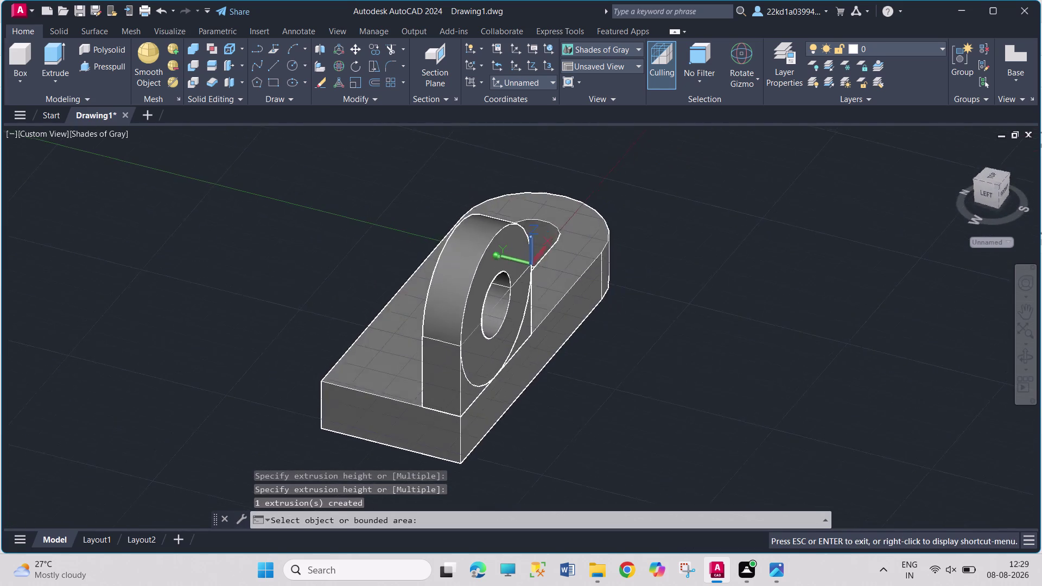
middle_drag(373, 264, 492, 259)
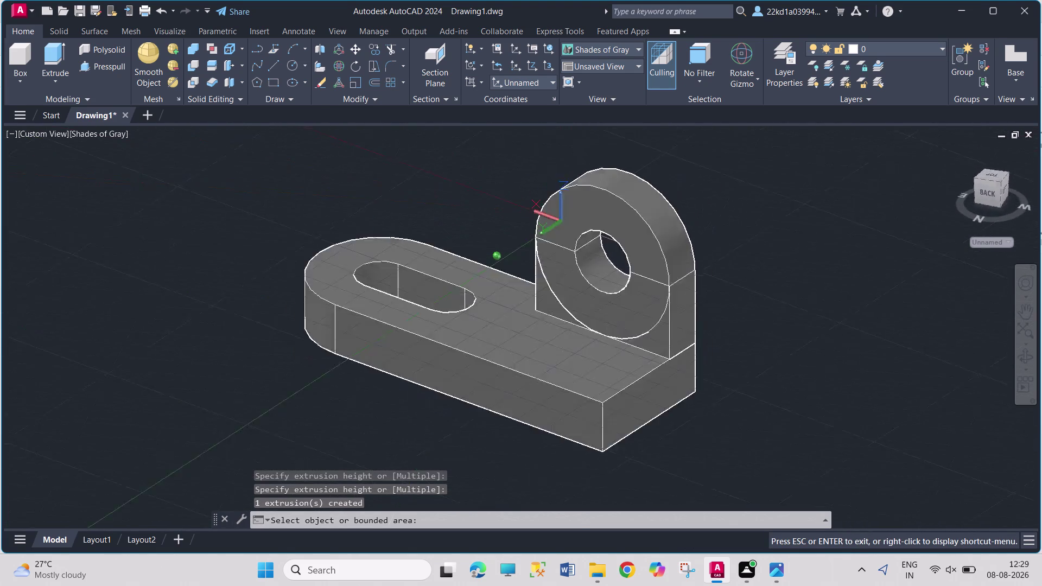
middle_drag(492, 259, 471, 238)
key(Escape)
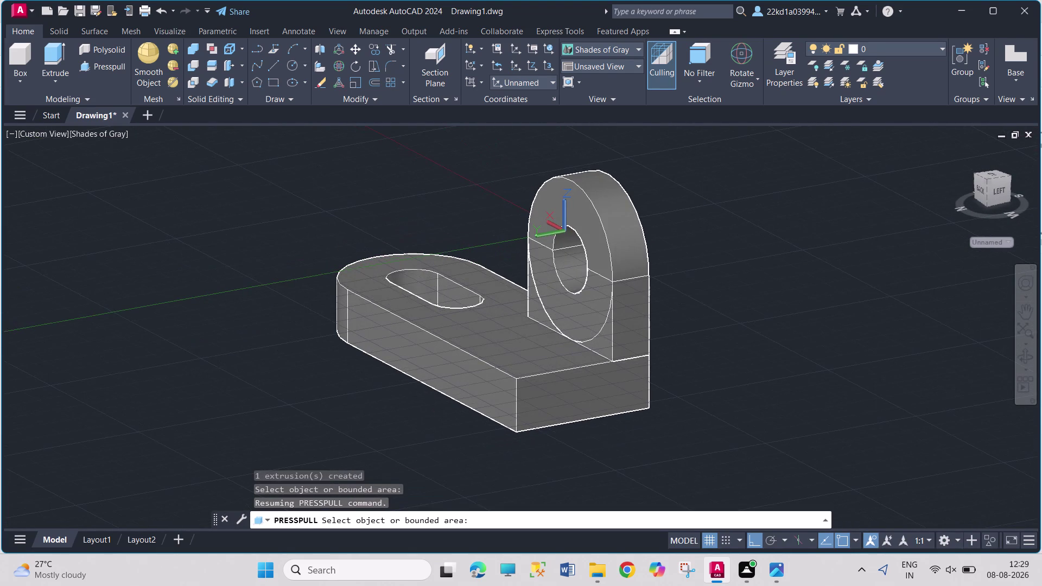
key(Escape)
key(Escape)
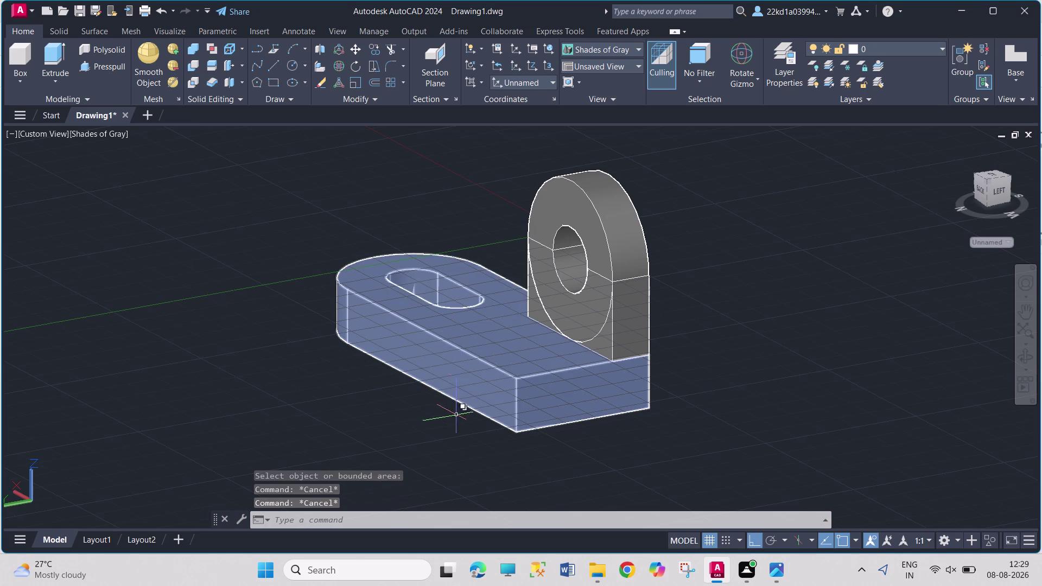
middle_drag(428, 503, 493, 490)
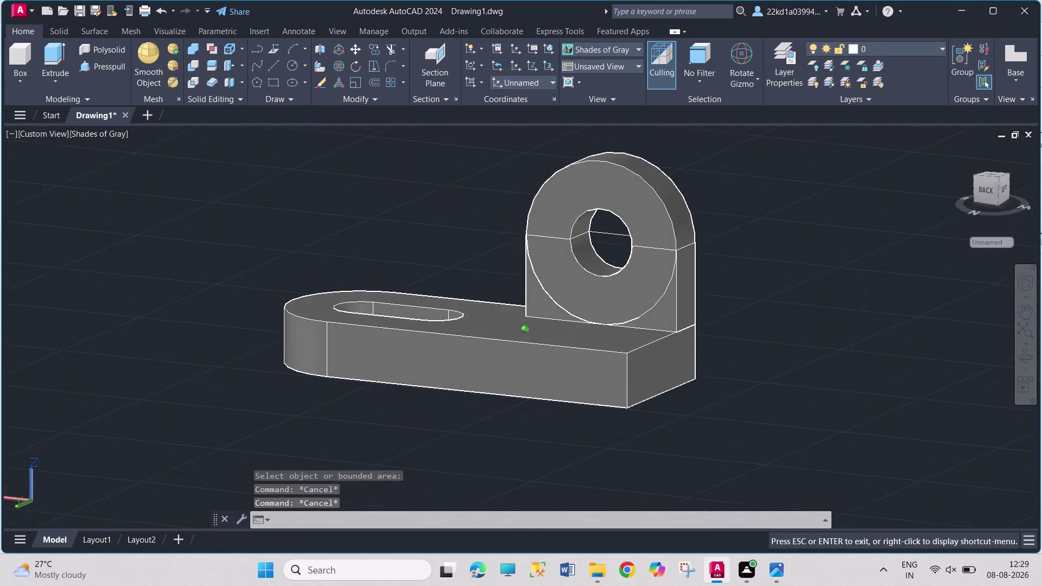
middle_drag(494, 490, 504, 494)
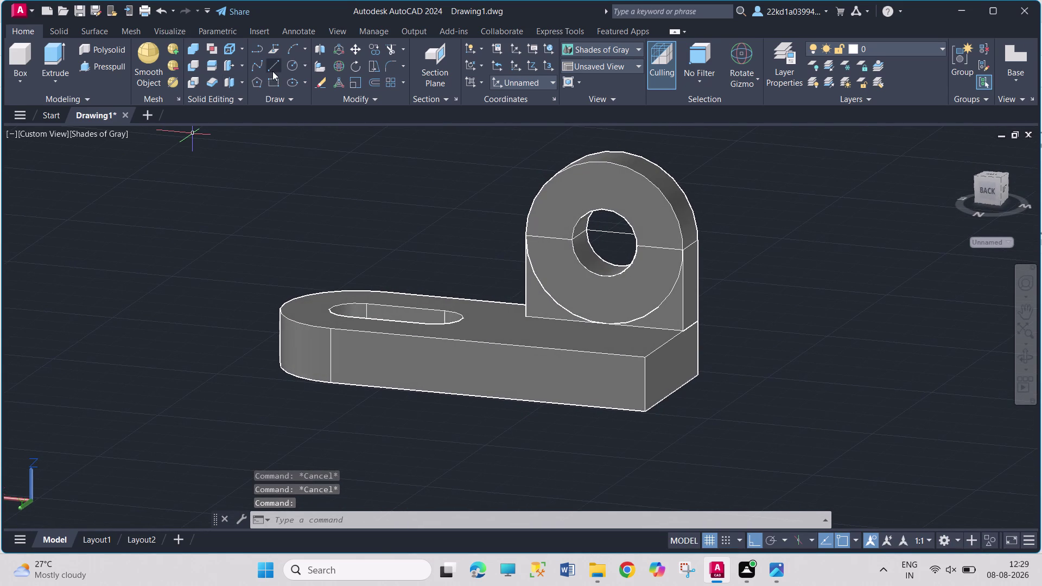
click(270, 70)
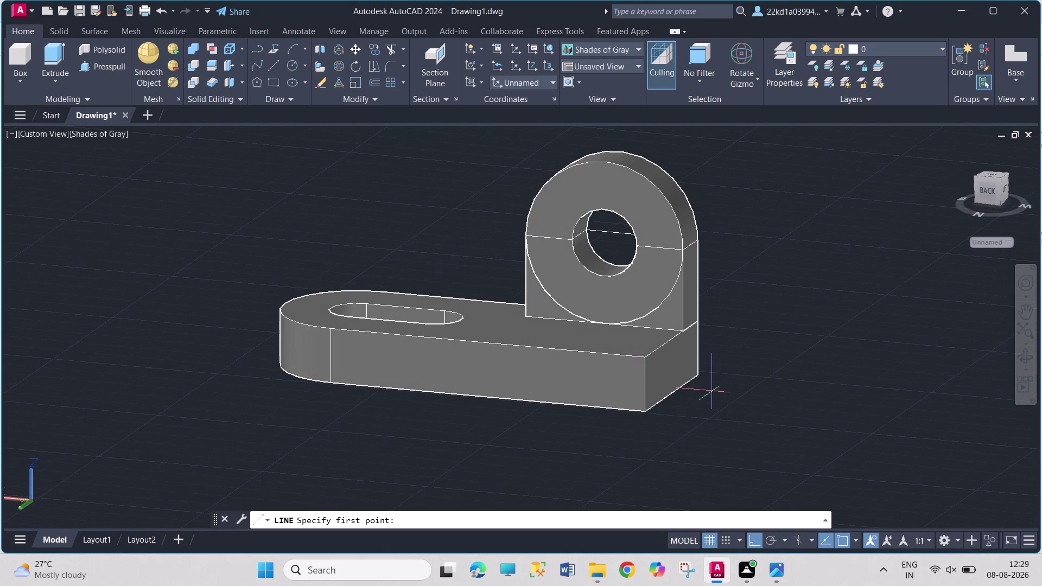
Draw lines 24 up, 48 across and 24 down from the picked corner.
click(644, 361)
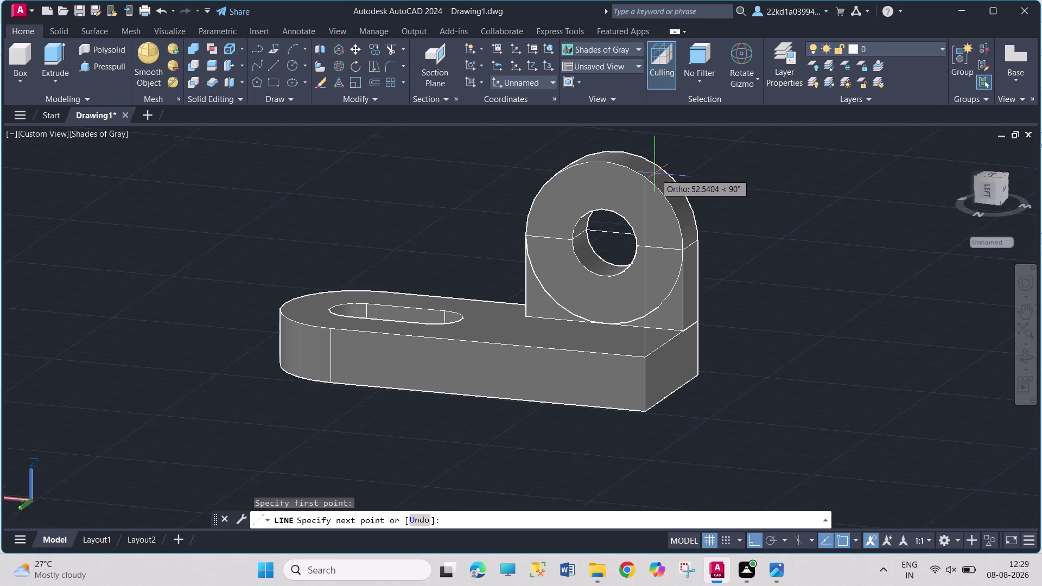
text(2)
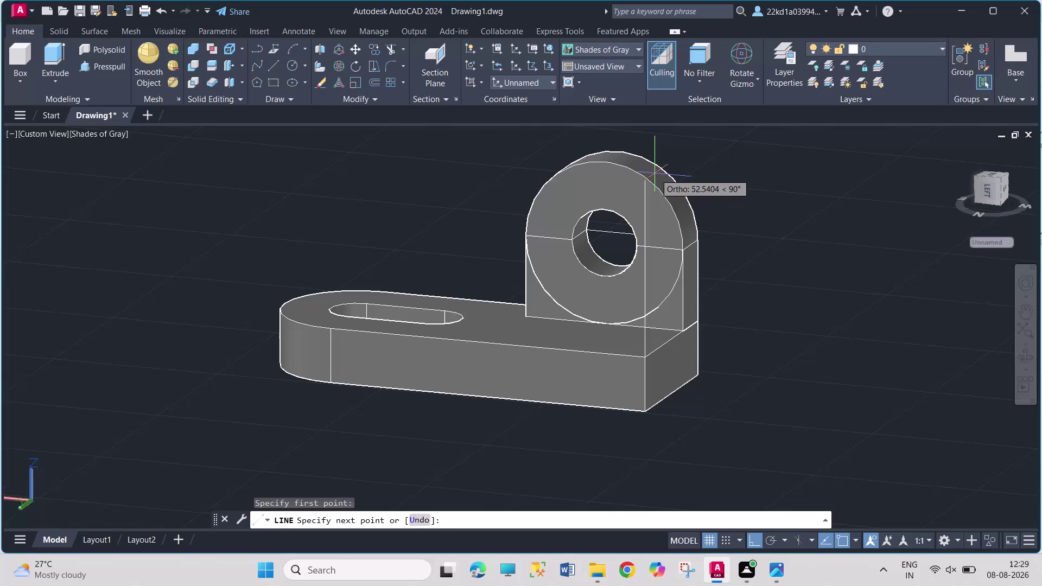
text(4)
key(Return)
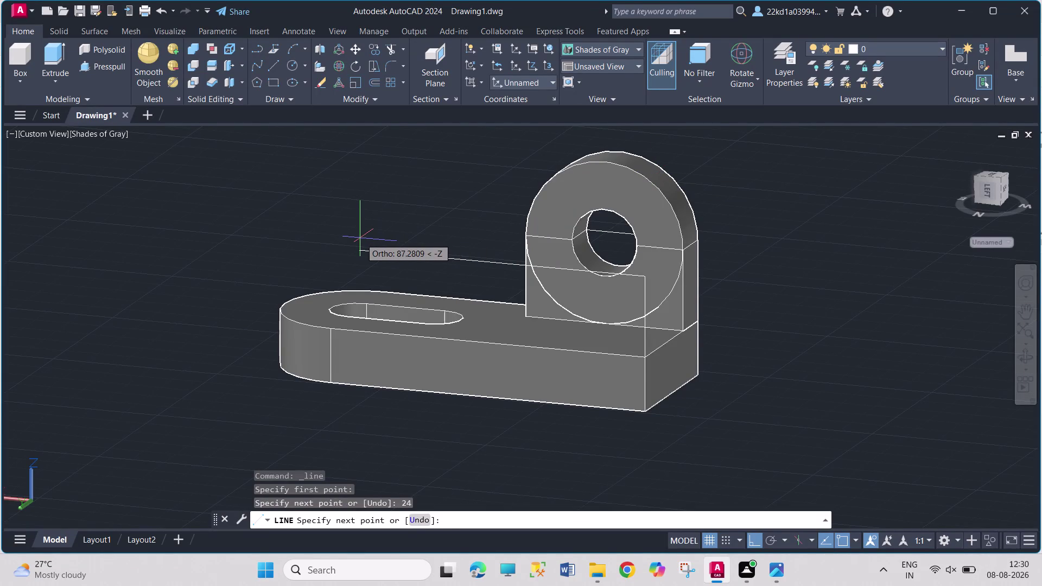
text(48)
key(Return)
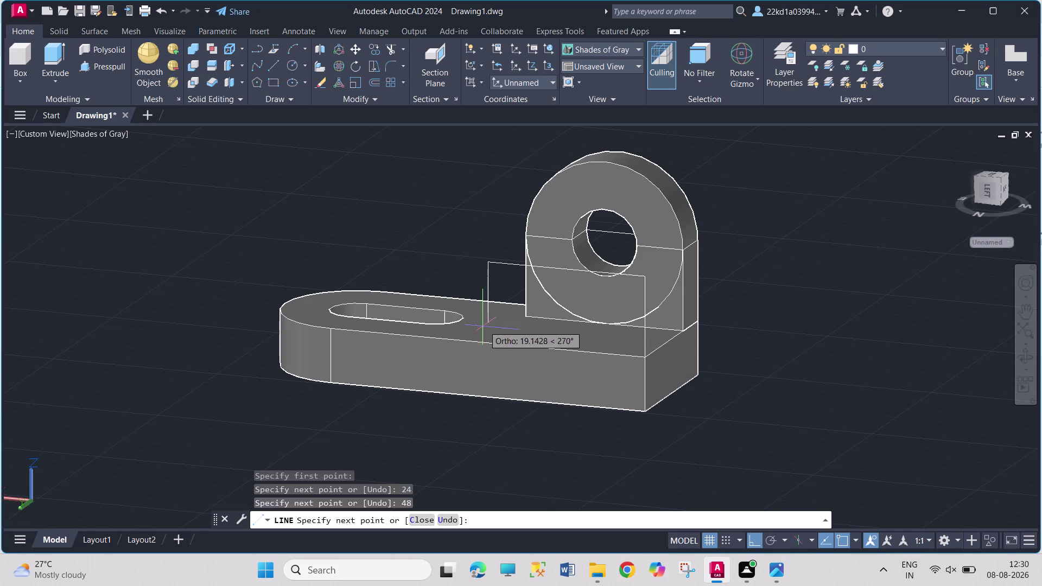
text(24)
key(Return)
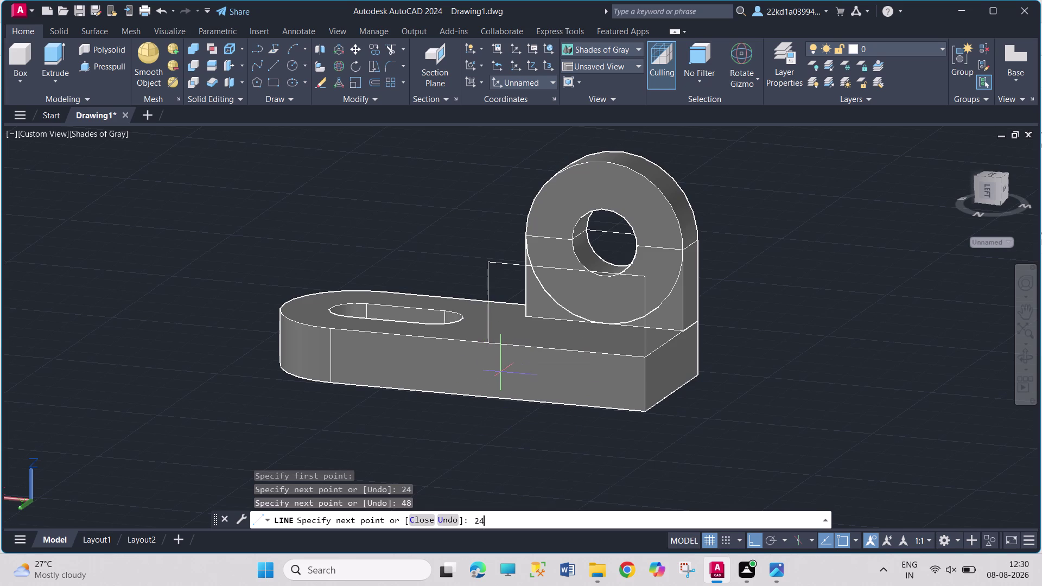
click(647, 359)
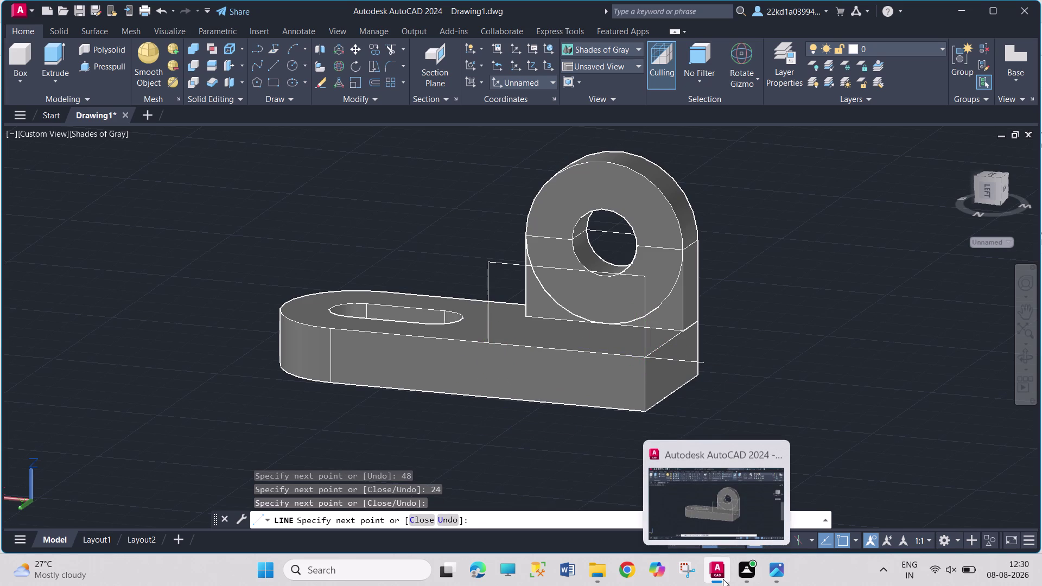
key(Escape)
key(Escape)
key(Escape)
key(Escape)
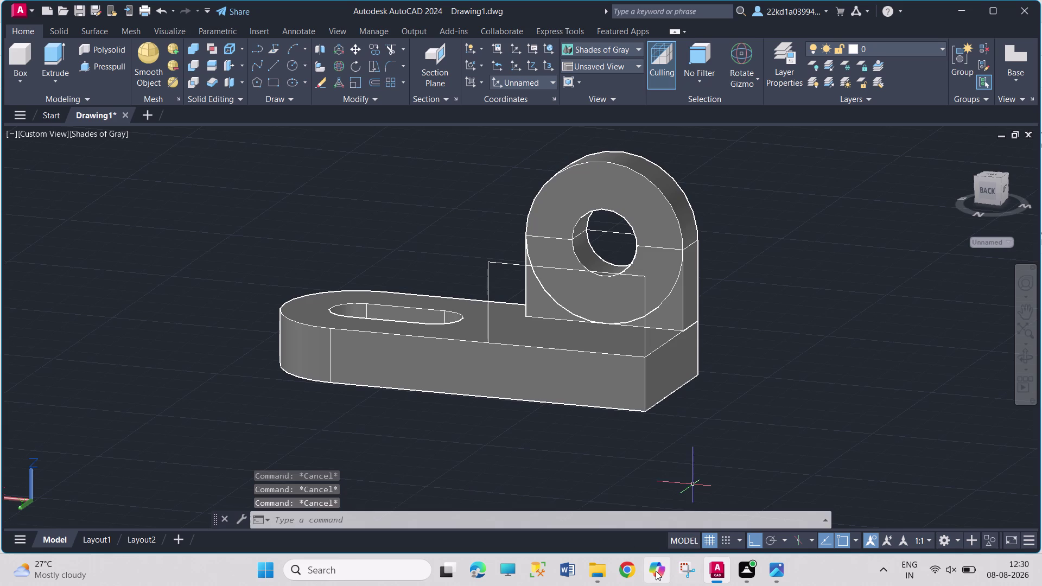
Select three of the new outline lines.
click(500, 264)
click(489, 279)
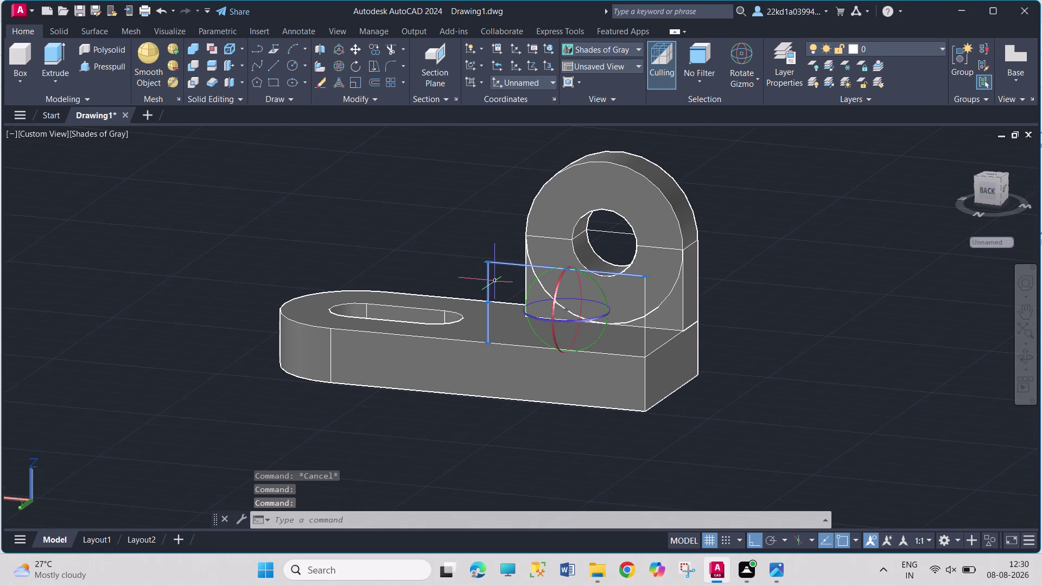
click(644, 329)
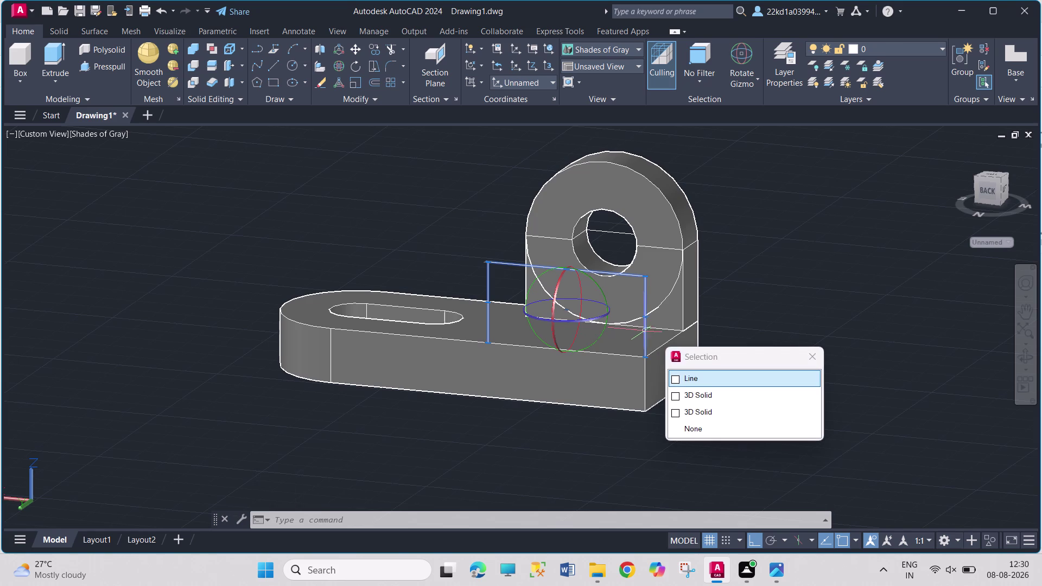
Pick the four edges of the 24-by-48 outline and join them into one 3D polyline.
click(686, 371)
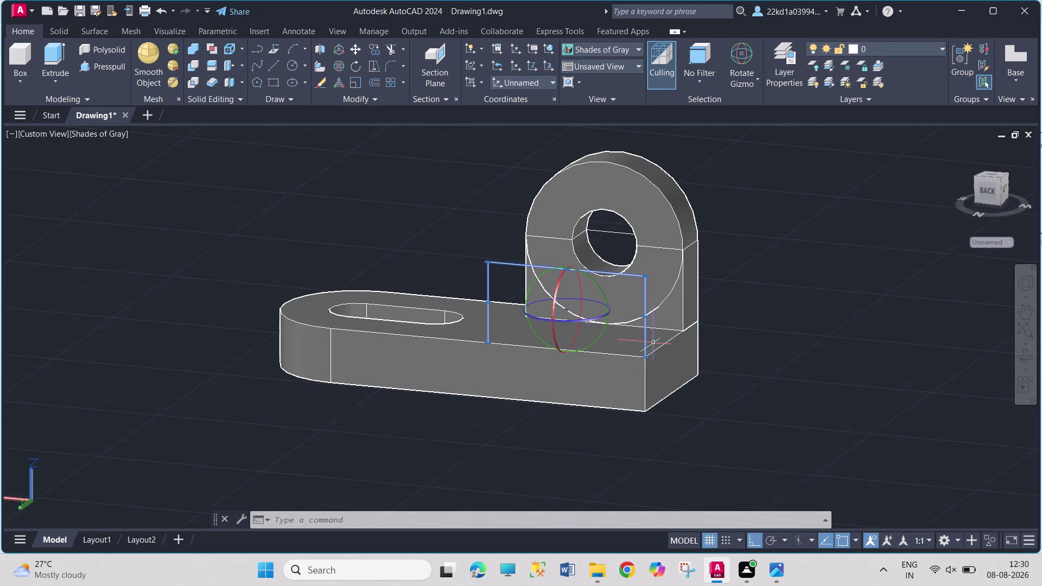
click(629, 357)
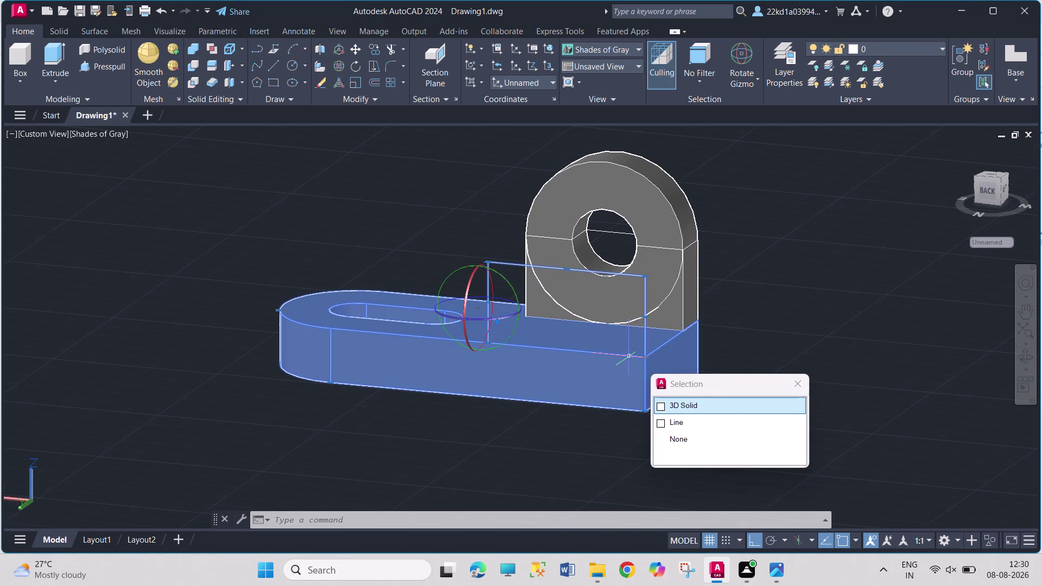
click(697, 422)
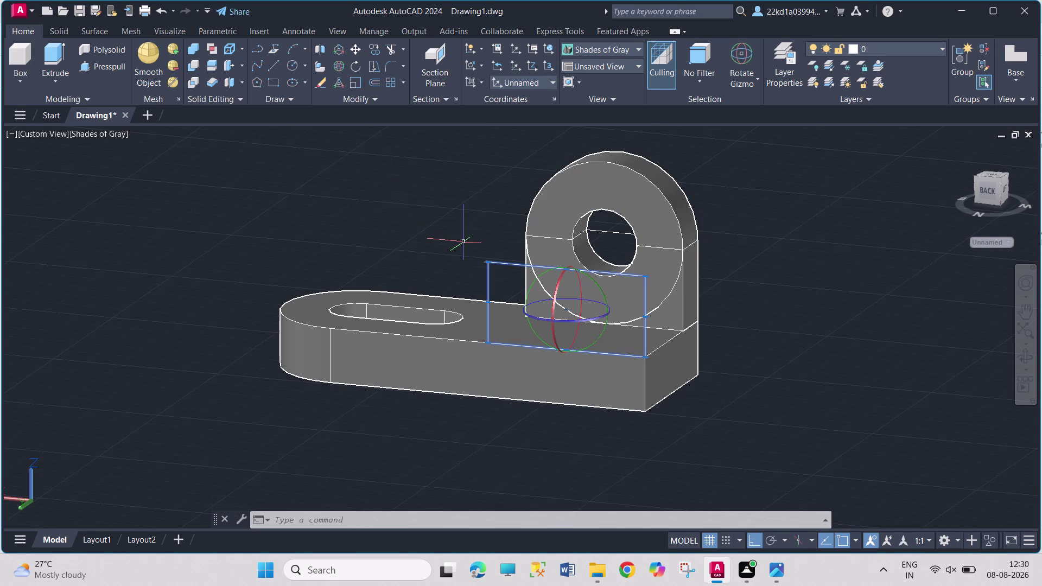
key(j)
key(Return)
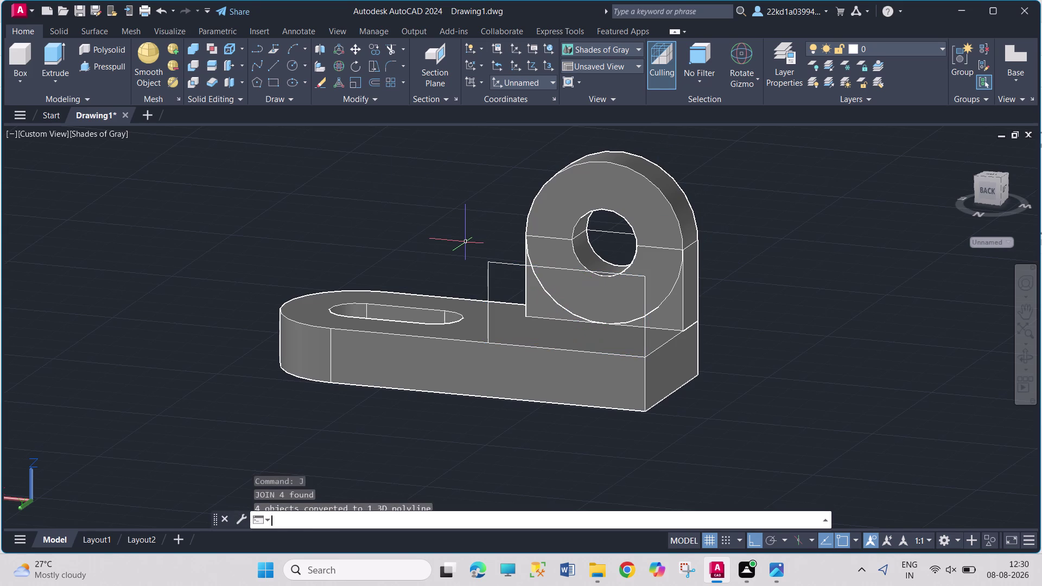
click(298, 66)
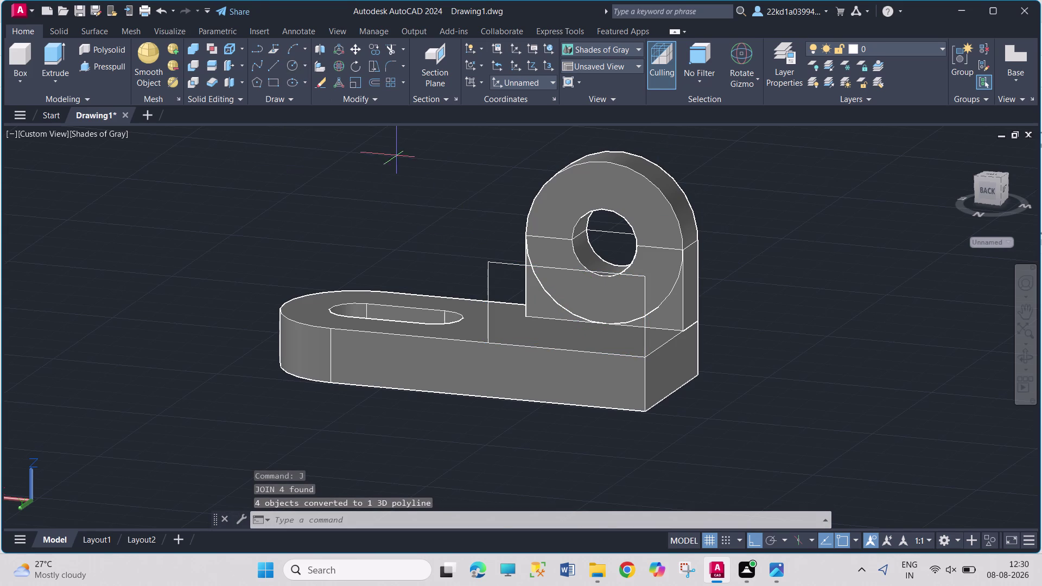
click(569, 270)
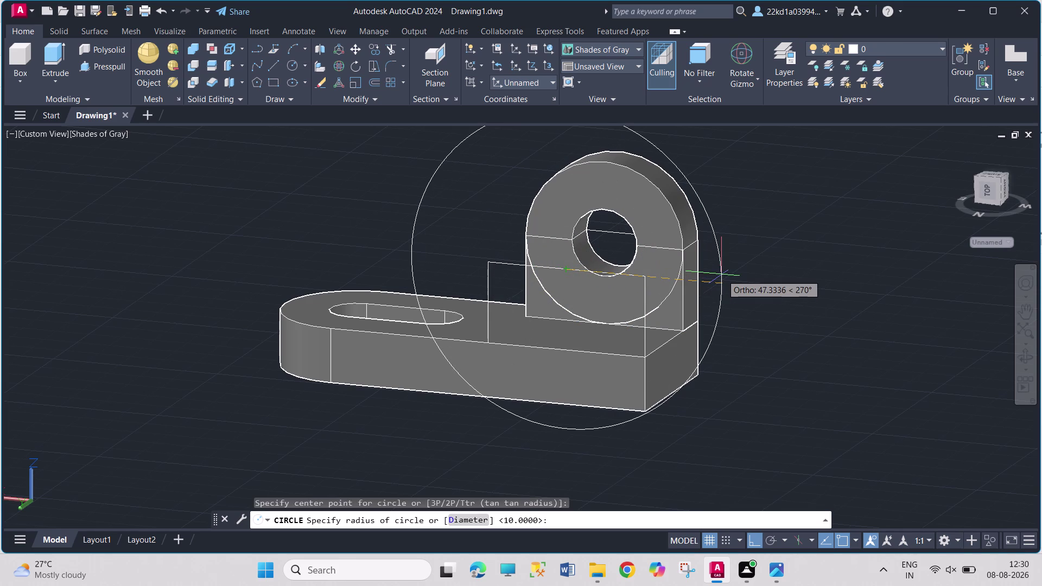
Draw a radius-24 circle at the hole centre and a radius-10 circle below it.
text(24)
key(Return)
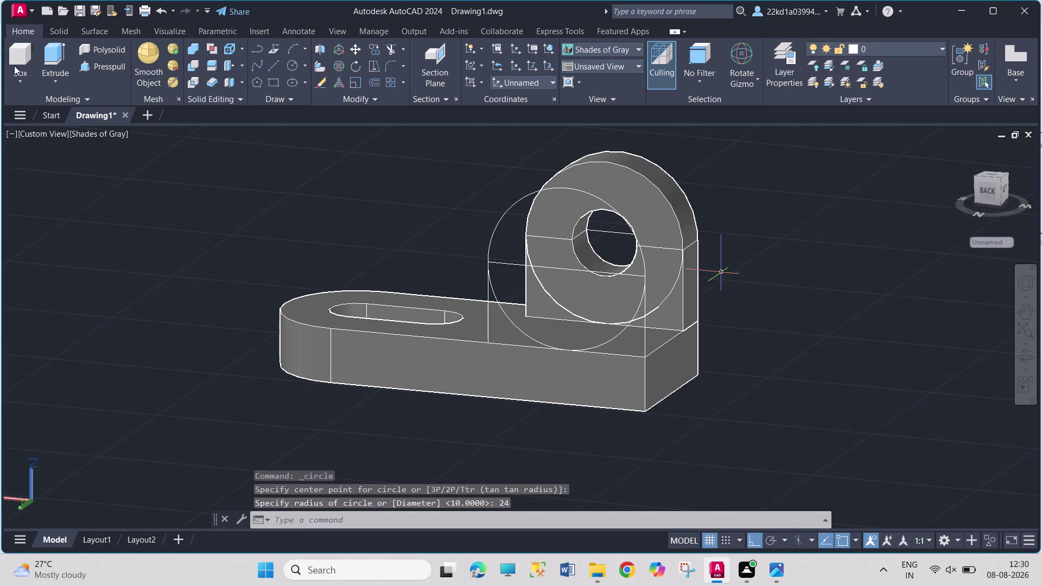
click(292, 63)
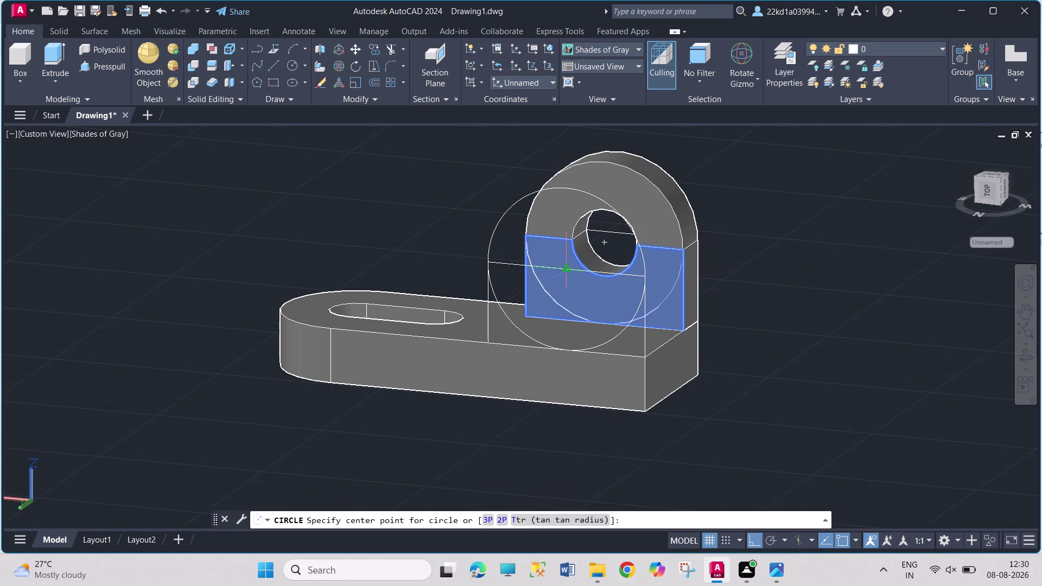
click(569, 272)
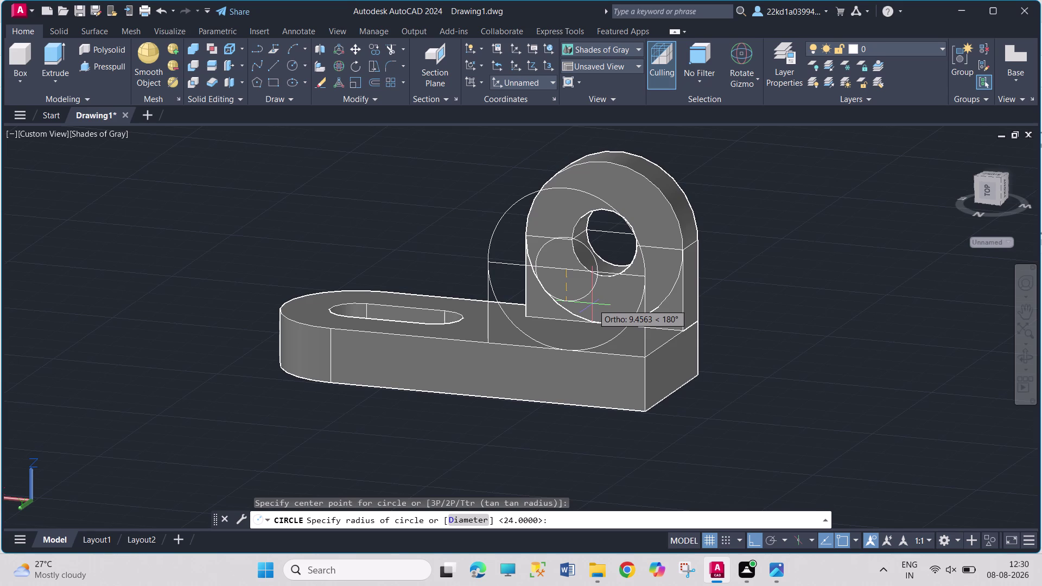
text(10)
key(Return)
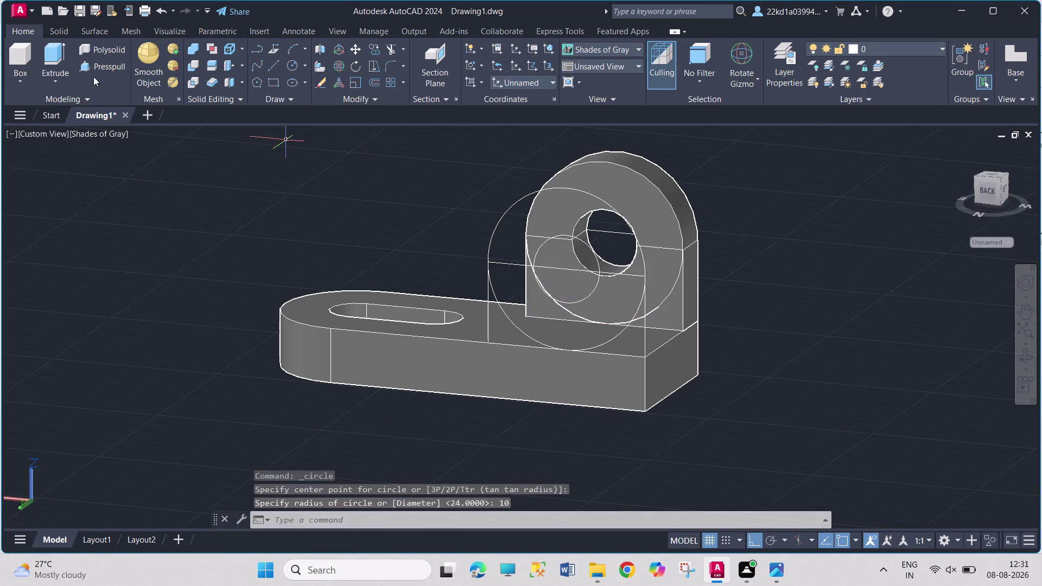
click(97, 63)
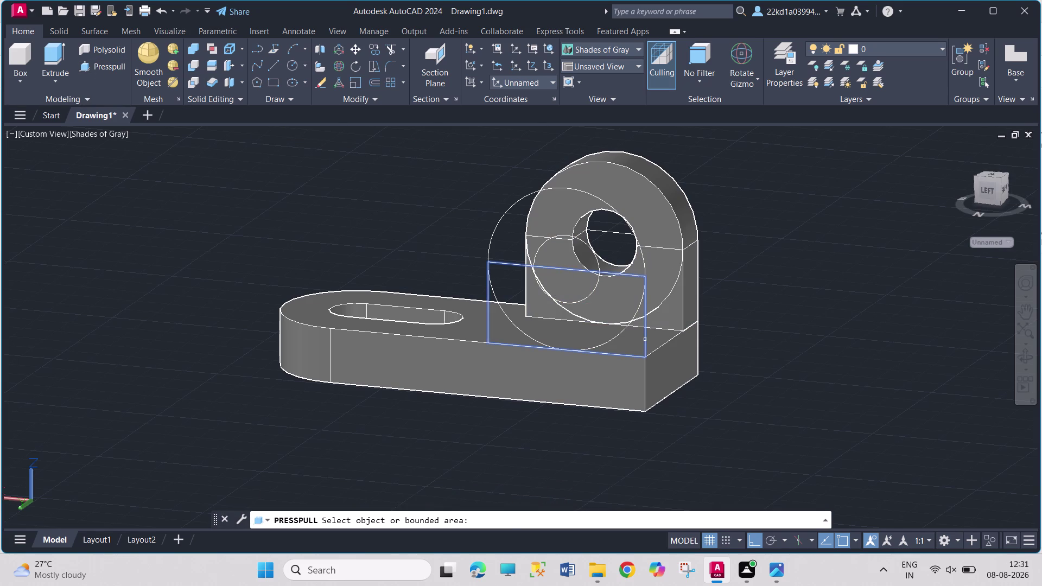
click(645, 339)
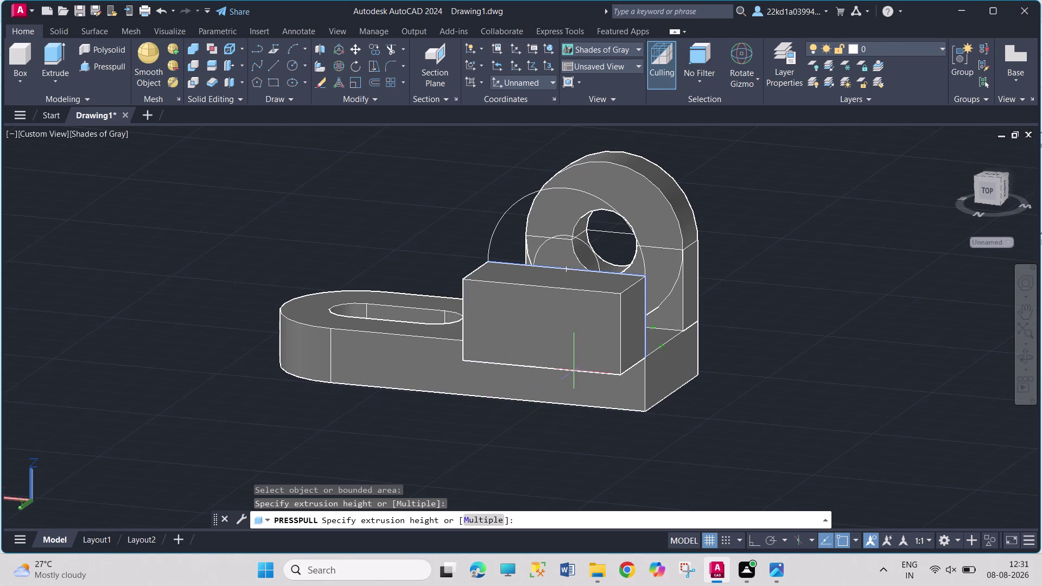
text(12)
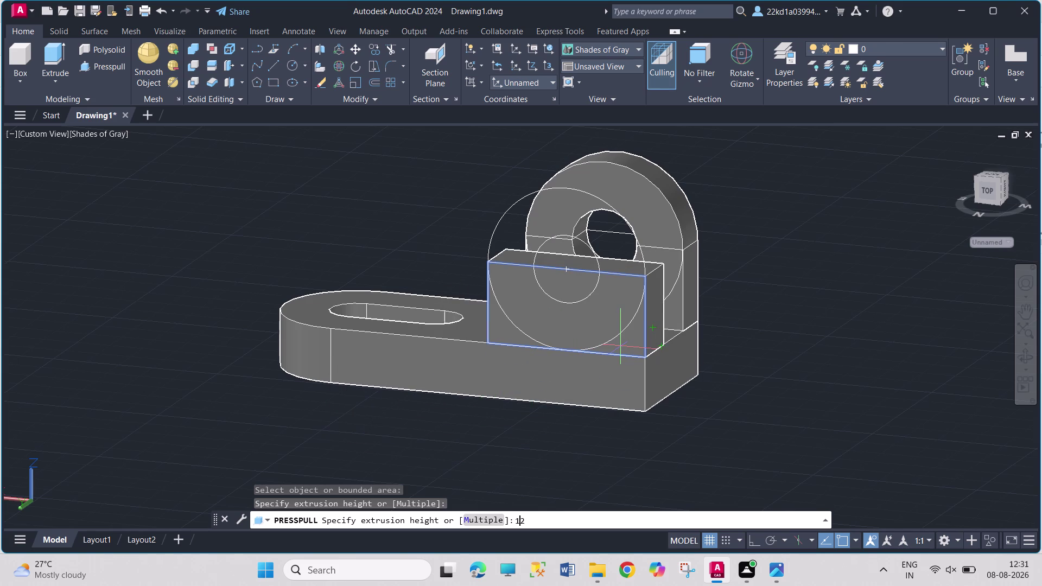
key(Return)
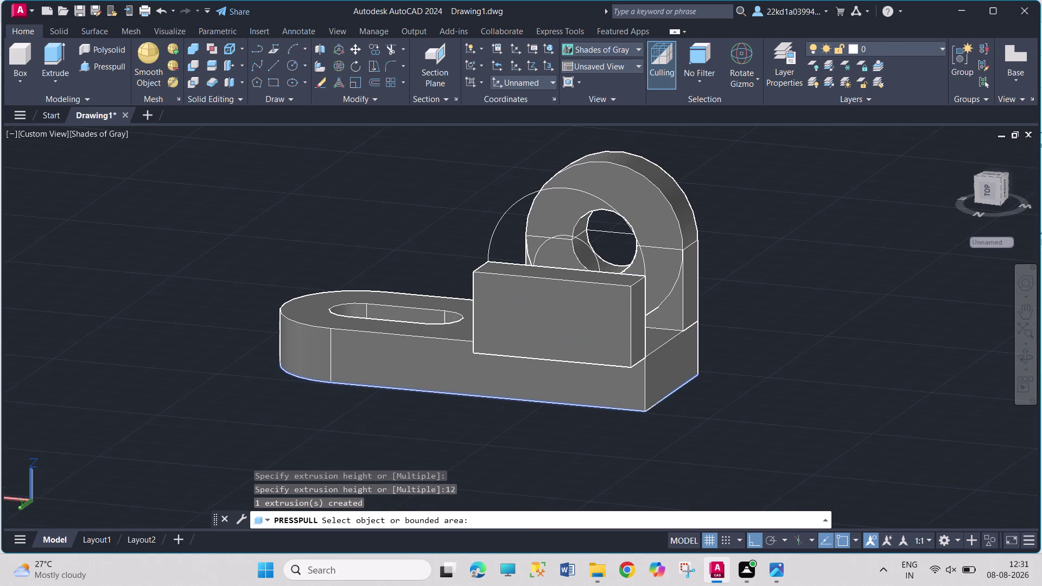
key(ctrl+z)
key(Escape)
key(Escape)
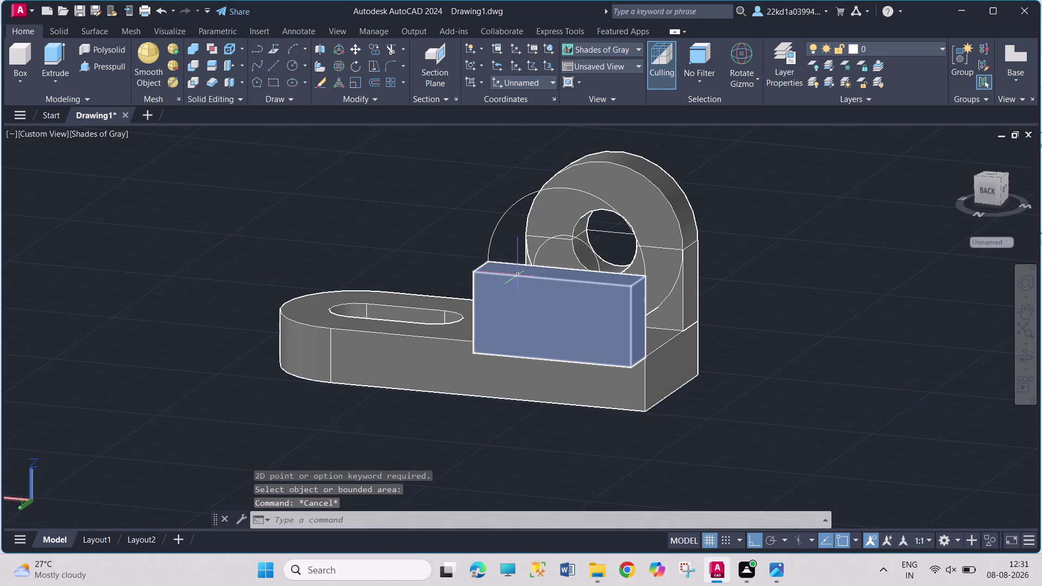
key(ctrl+z)
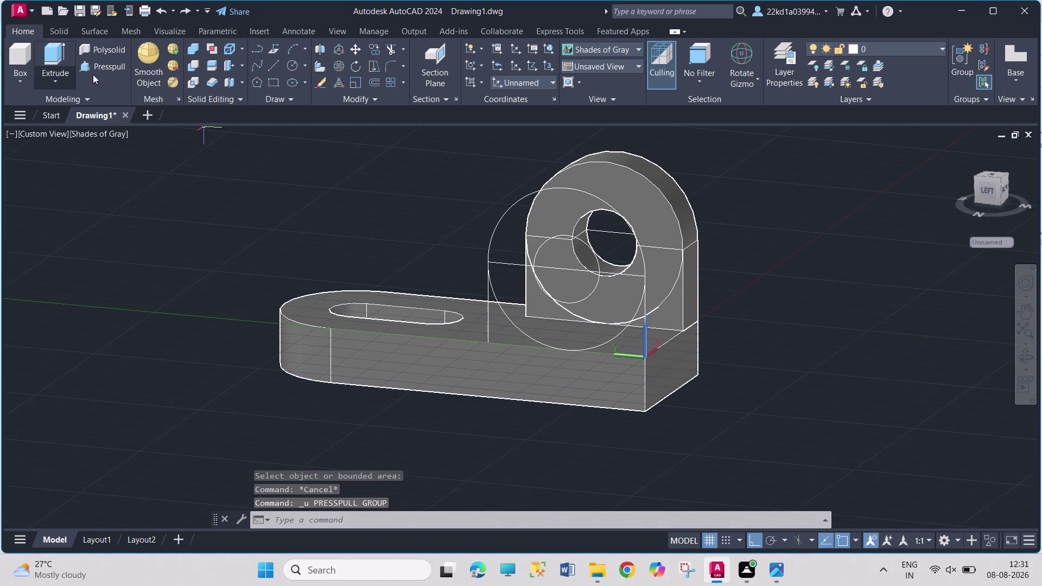
click(92, 66)
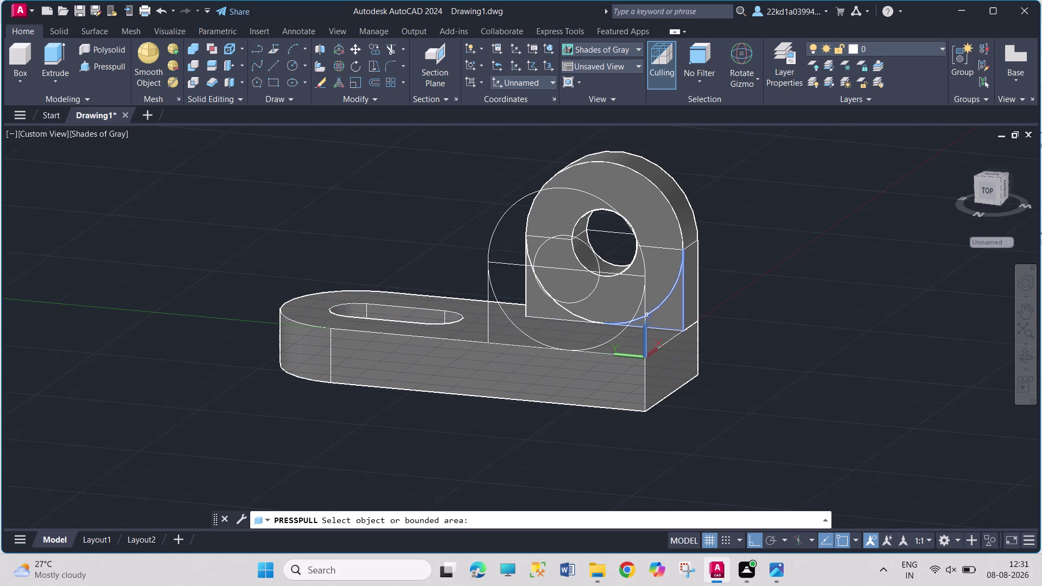
click(644, 313)
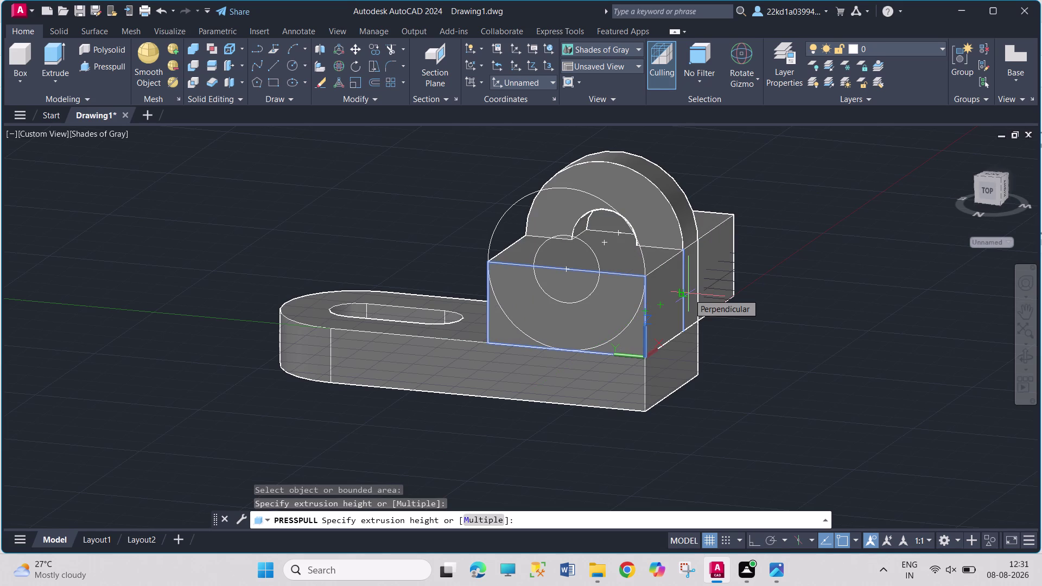
text(-12)
key(Return)
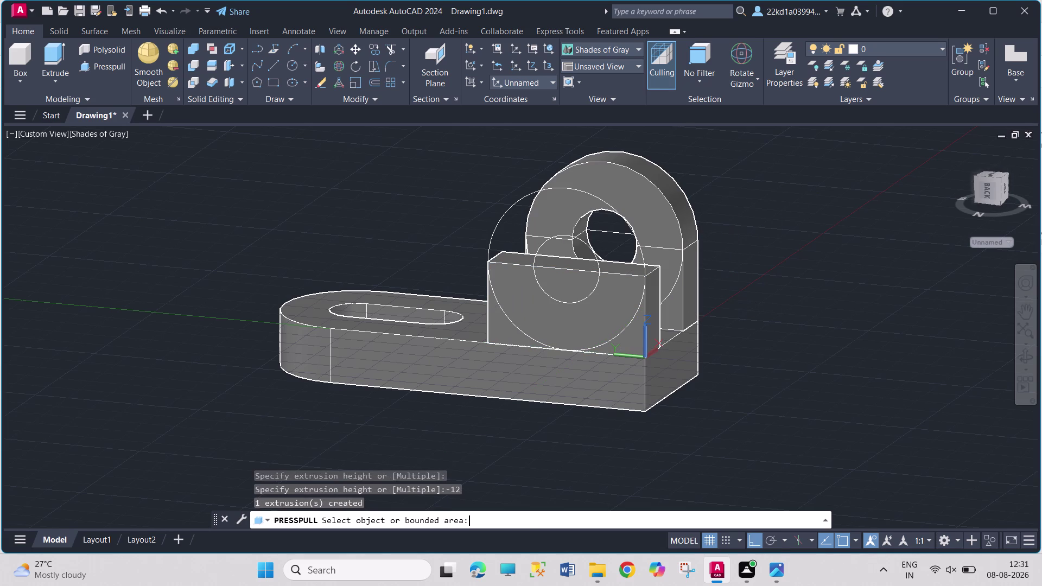
click(519, 201)
text(12)
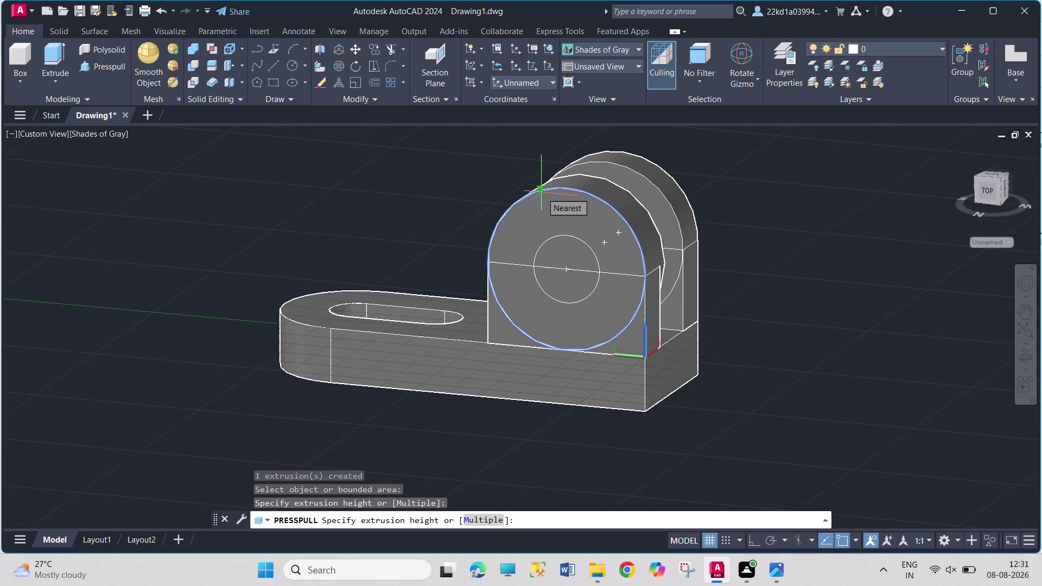
key(Return)
key(ctrl+z)
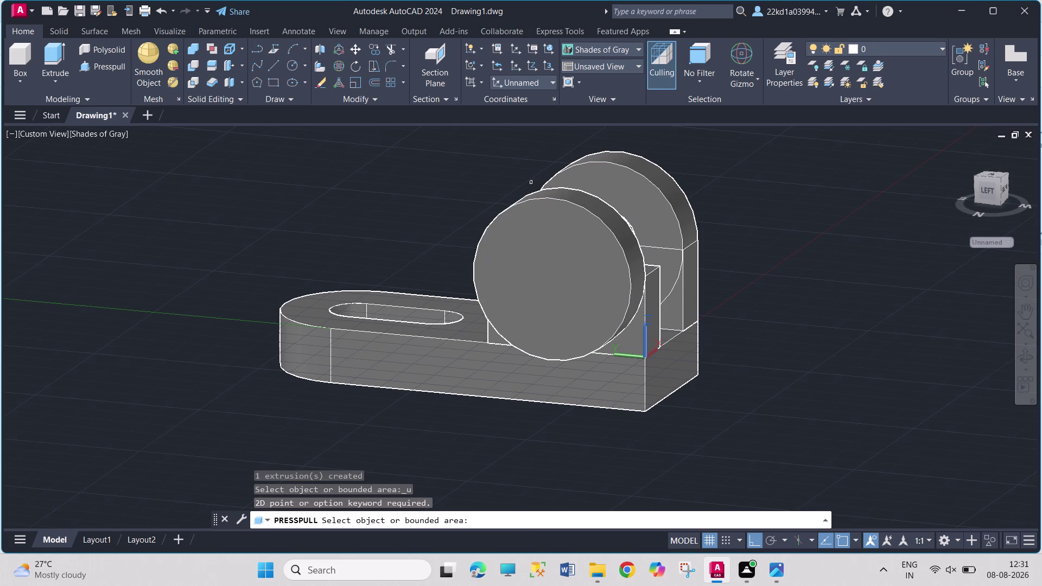
key(Escape)
key(ctrl+z)
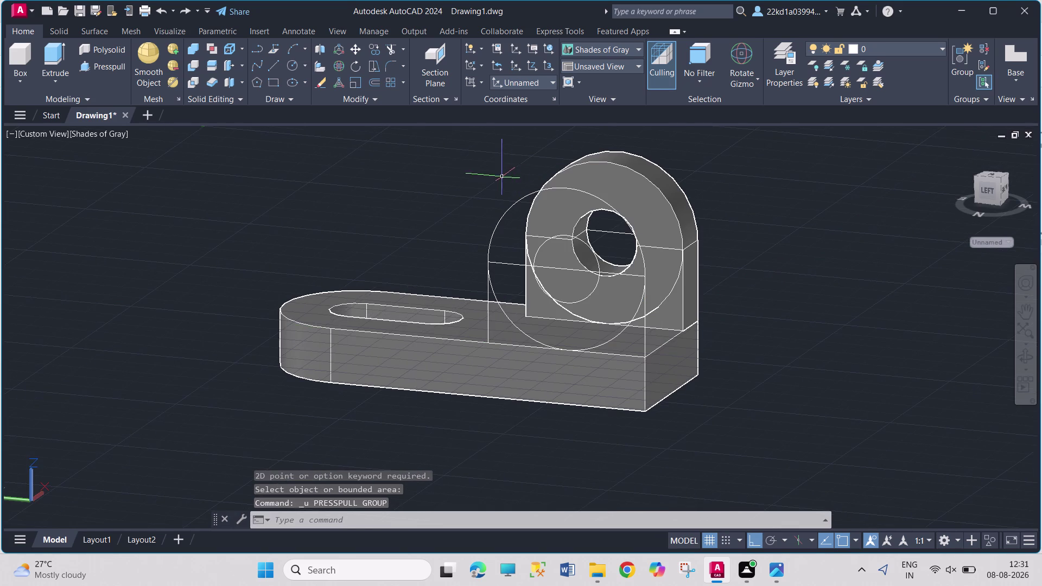
click(112, 67)
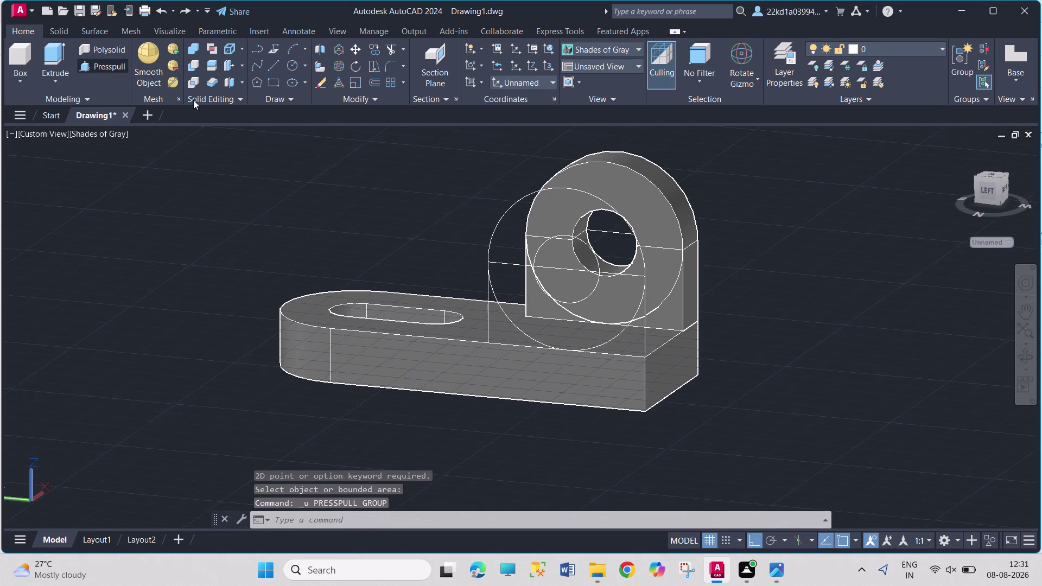
click(645, 346)
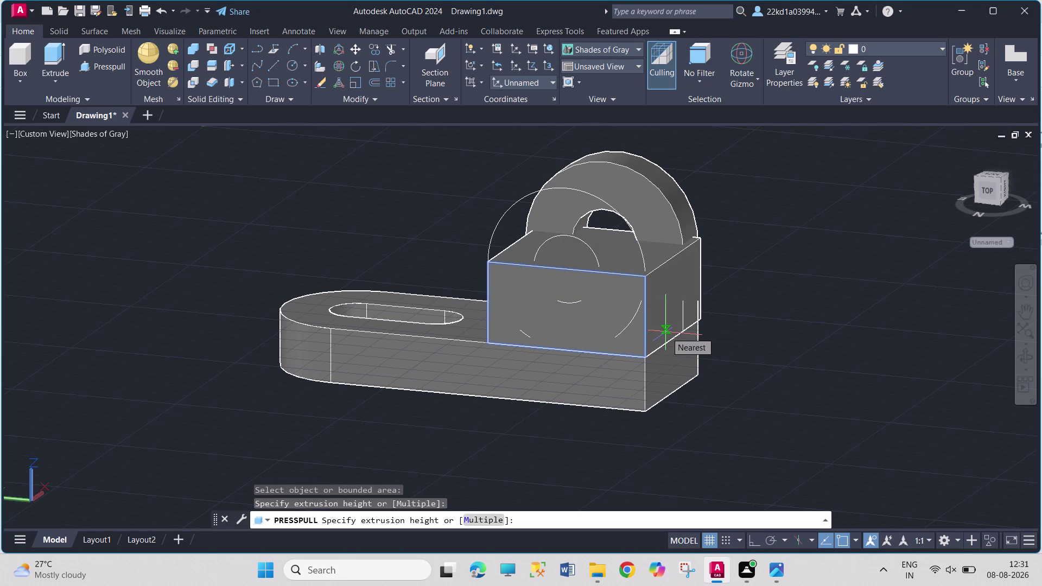
text(12)
key(Return)
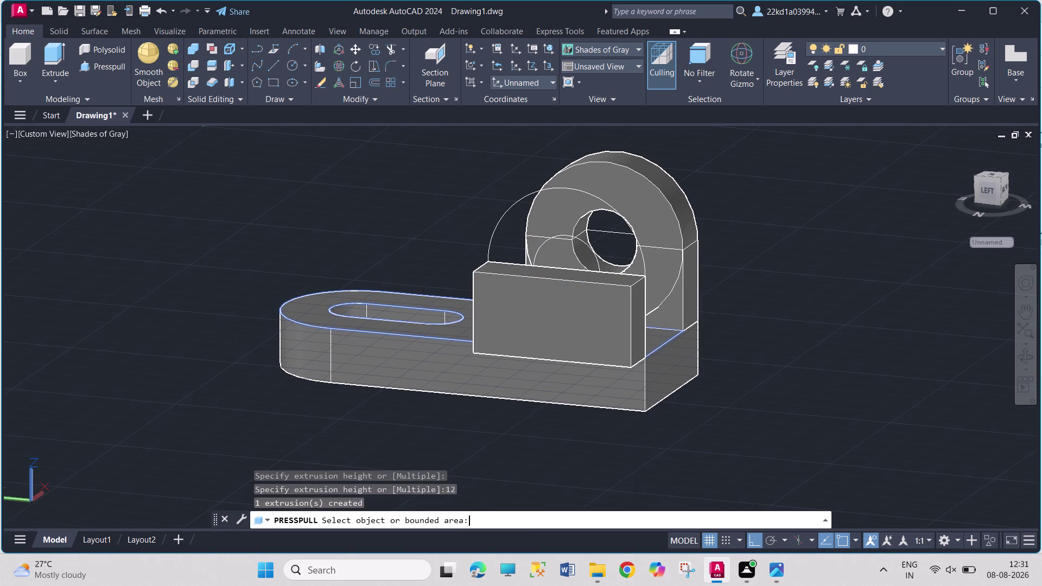
key(ctrl+z)
key(Escape)
key(Escape)
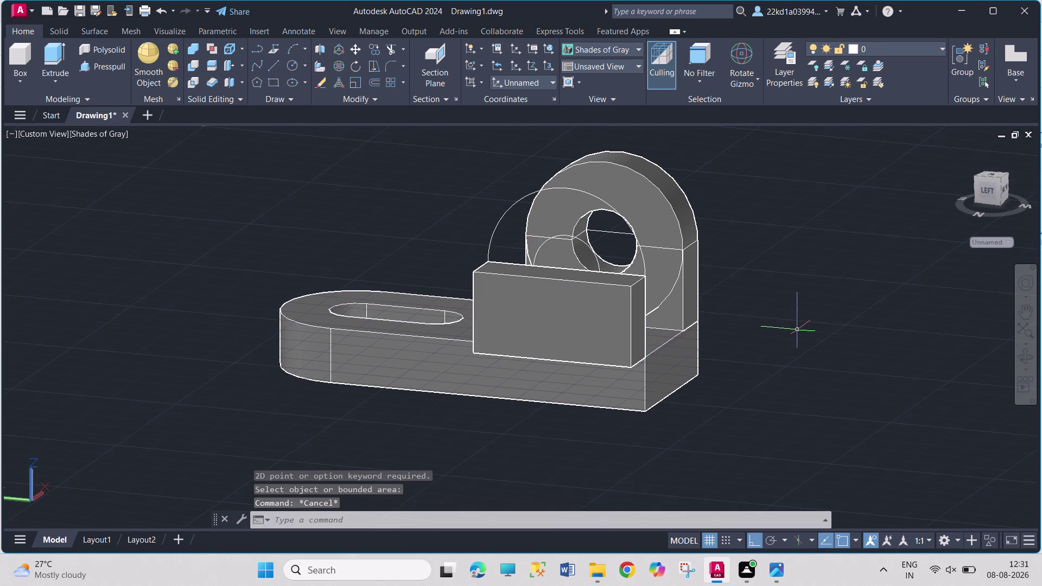
key(ctrl+z)
Orbit to the front and press-pull the front rectangle -12 to form the upright.
middle_drag(797, 331, 792, 332)
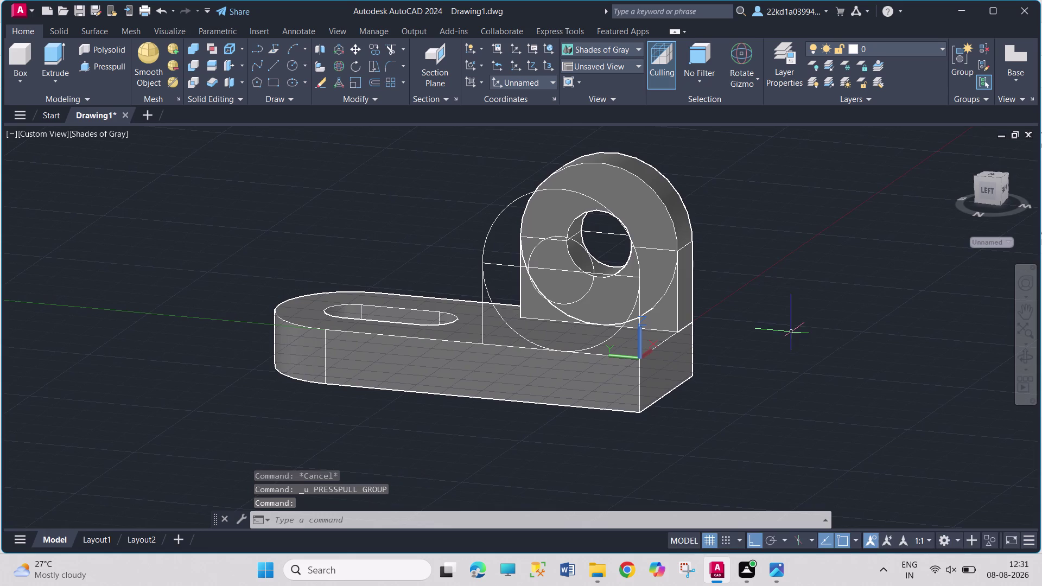
middle_drag(791, 332, 705, 320)
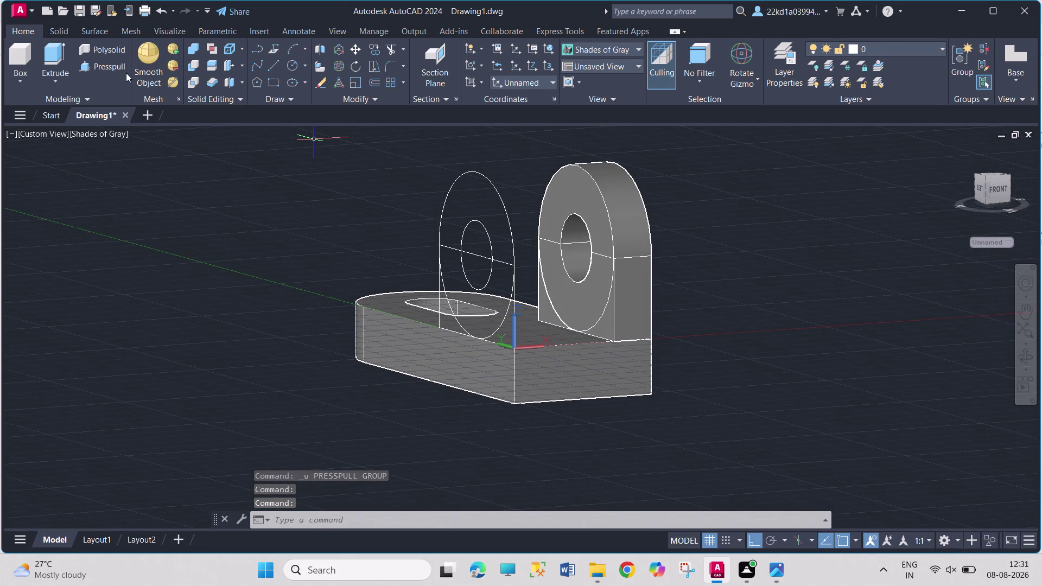
click(121, 66)
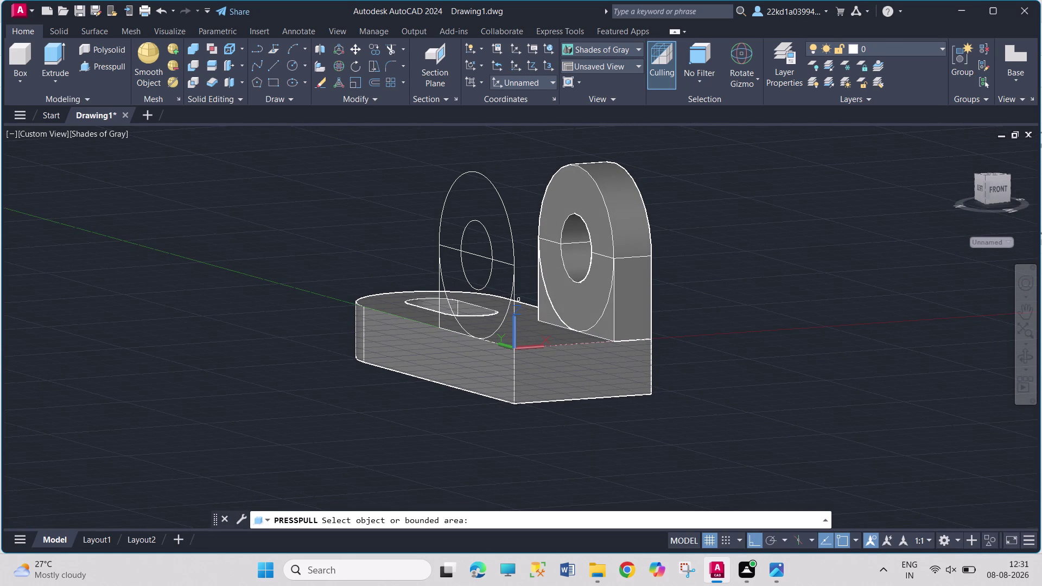
click(515, 302)
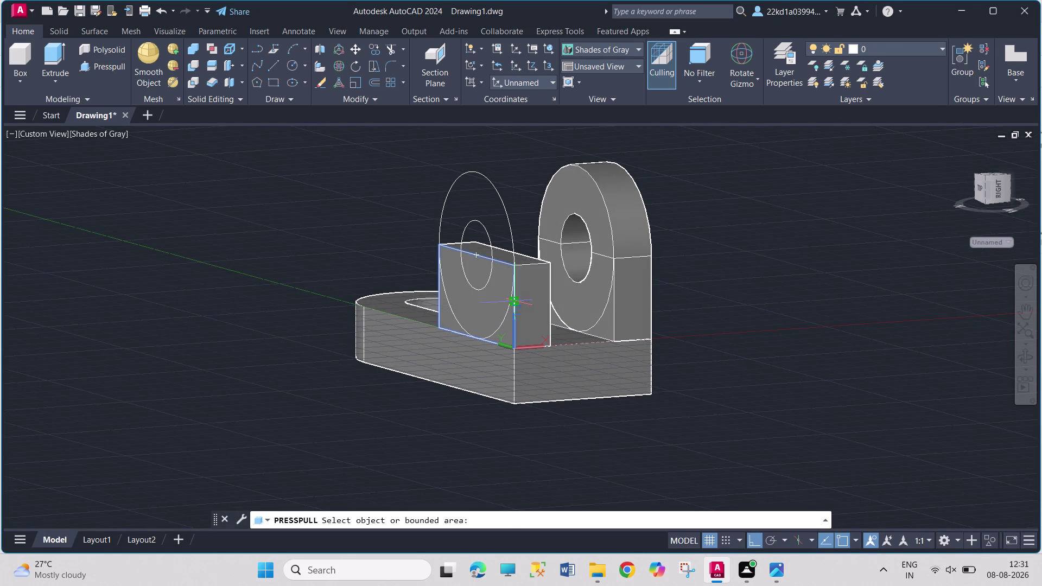
text(-12)
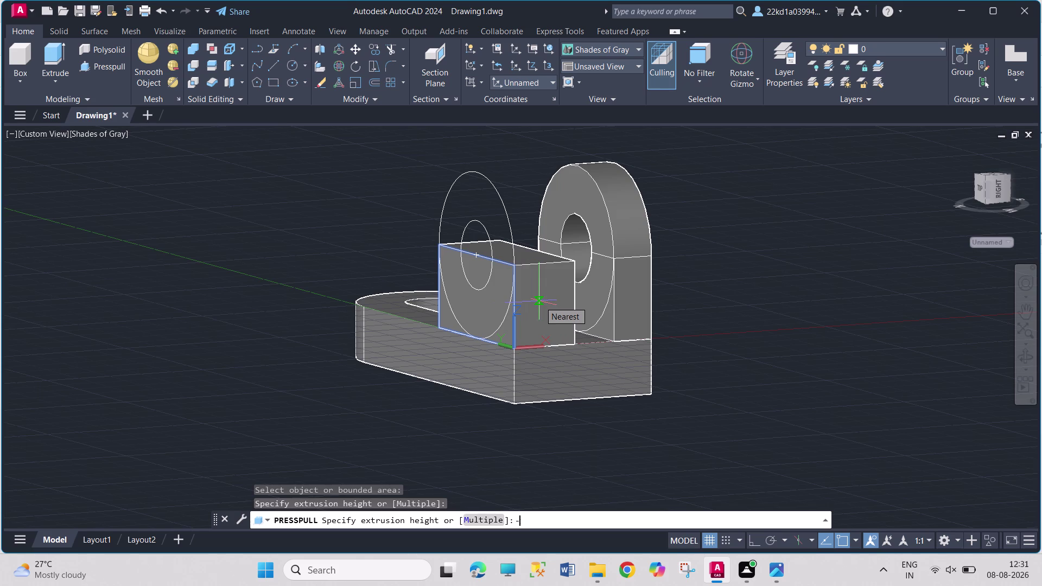
key(Return)
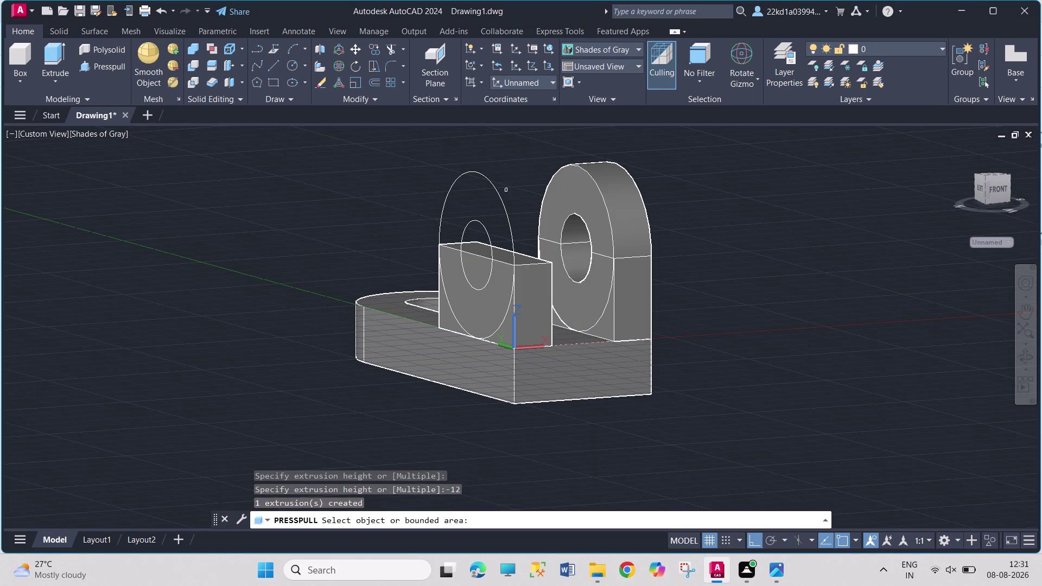
Press-pull the front circle 12 and the adjacent disc -12, then erase the leftover disc solid.
click(502, 201)
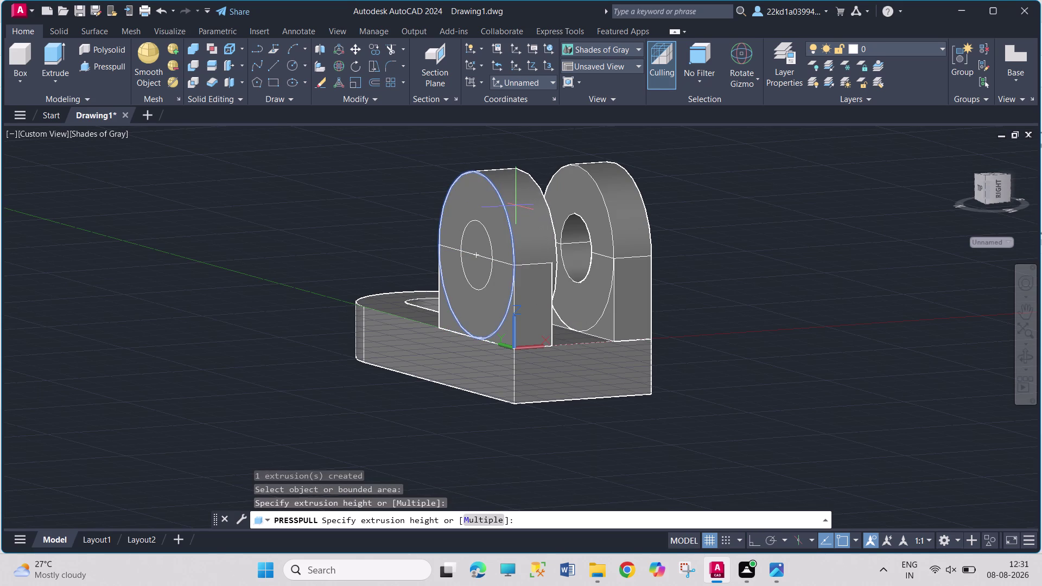
text(12)
key(Return)
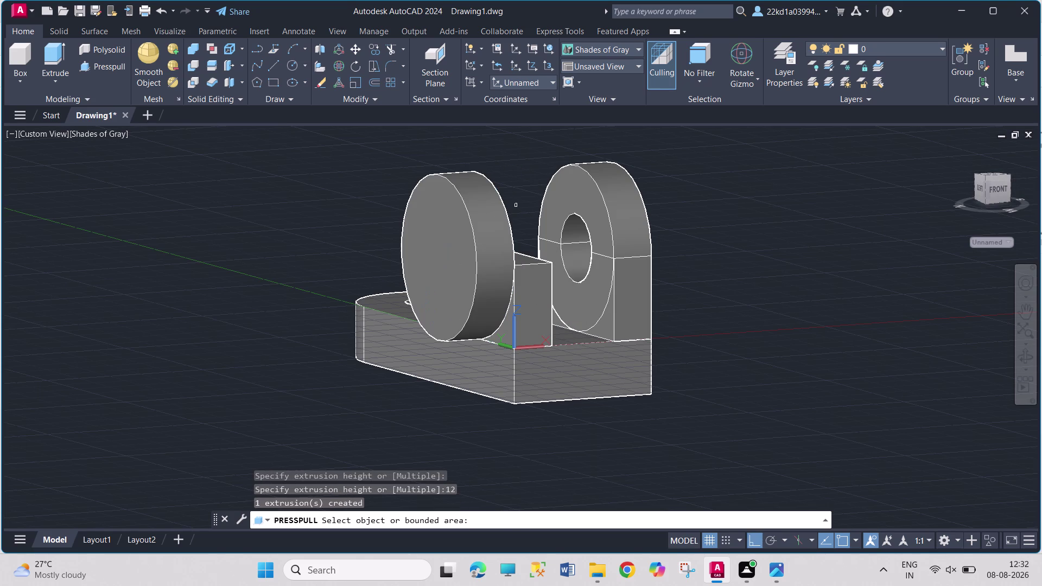
click(514, 234)
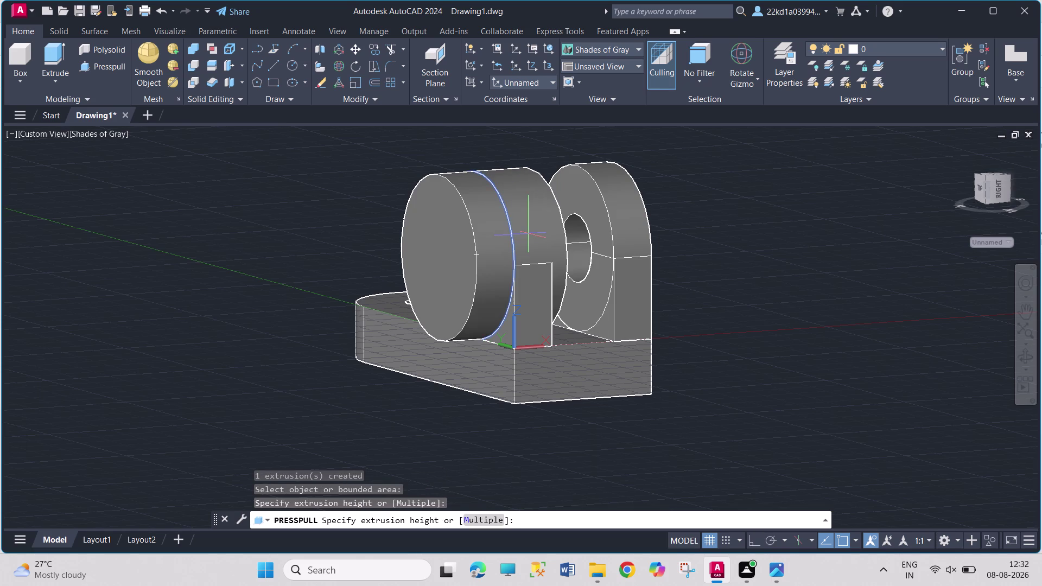
text(-12)
key(Return)
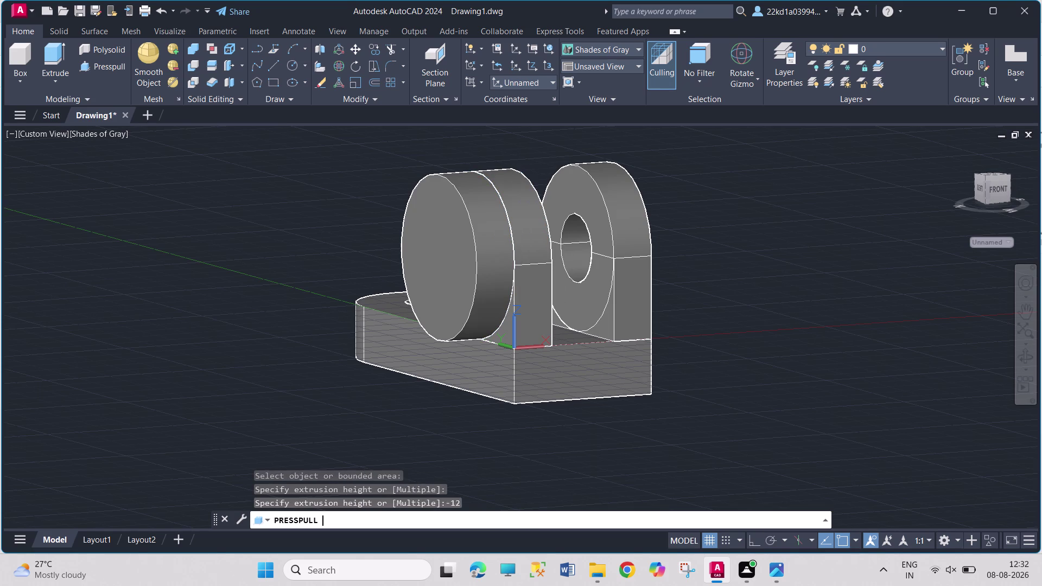
key(Escape)
key(Escape)
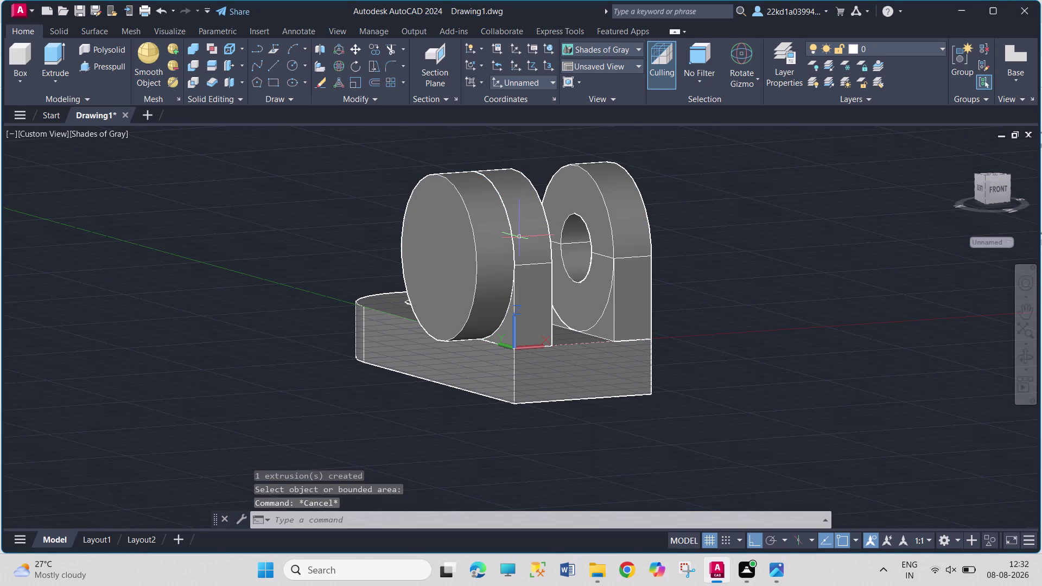
click(490, 257)
key(Delete)
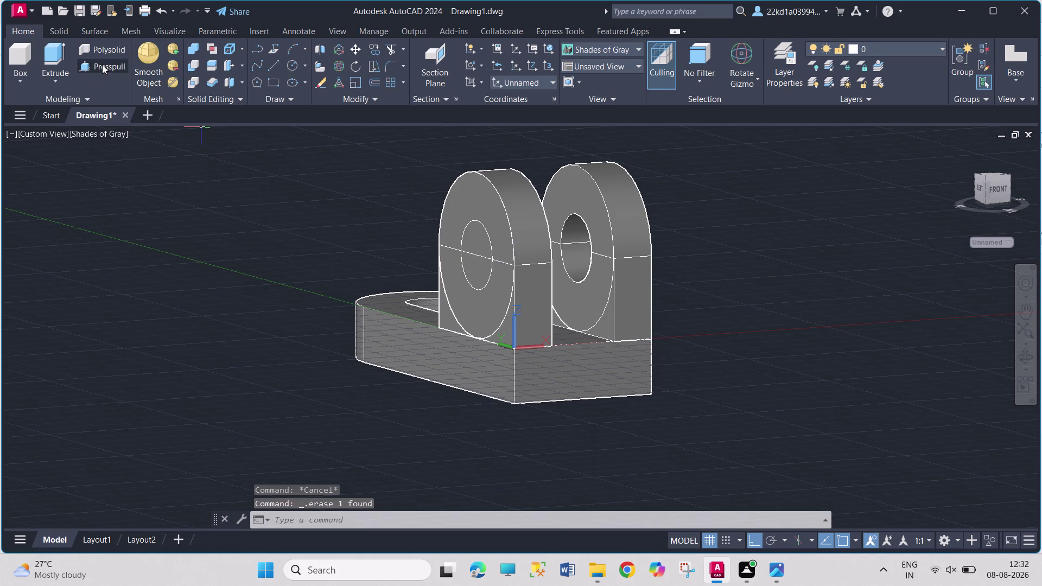
Press-pull the front lug's inner-circle sections, then try undoing the stray lower extrusion.
drag(102, 64, 105, 81)
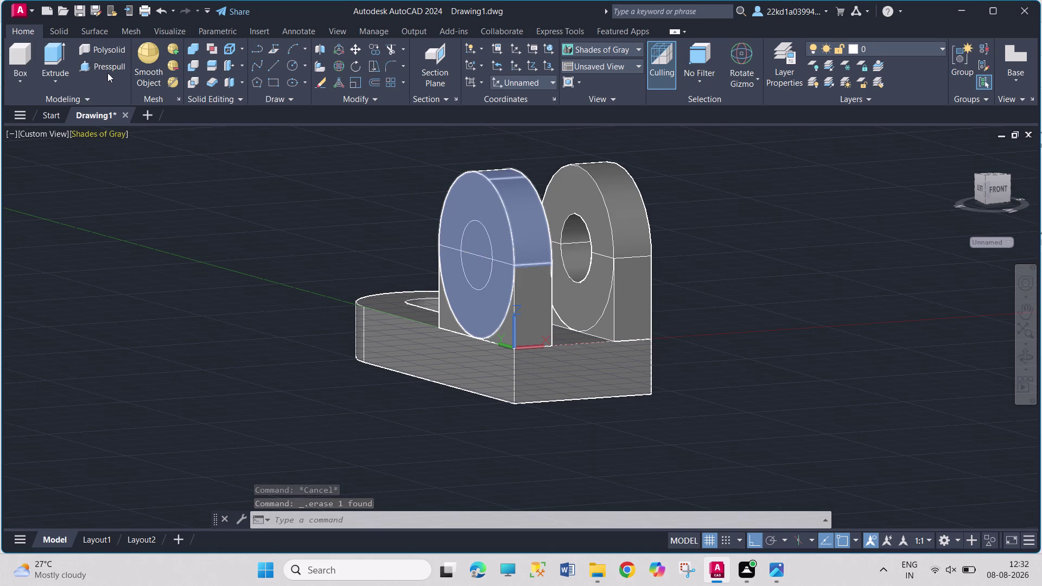
click(104, 65)
click(486, 243)
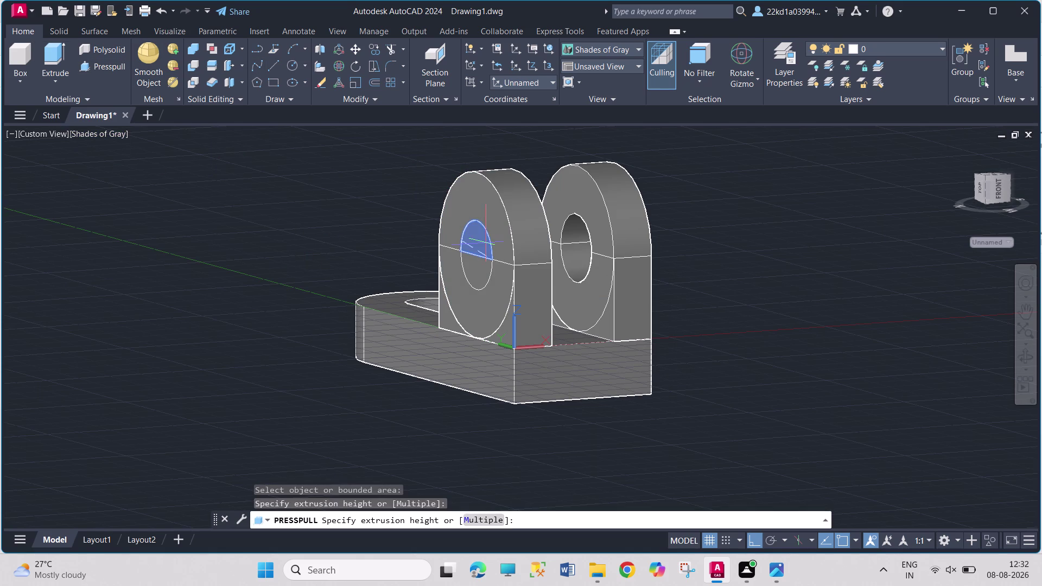
click(608, 202)
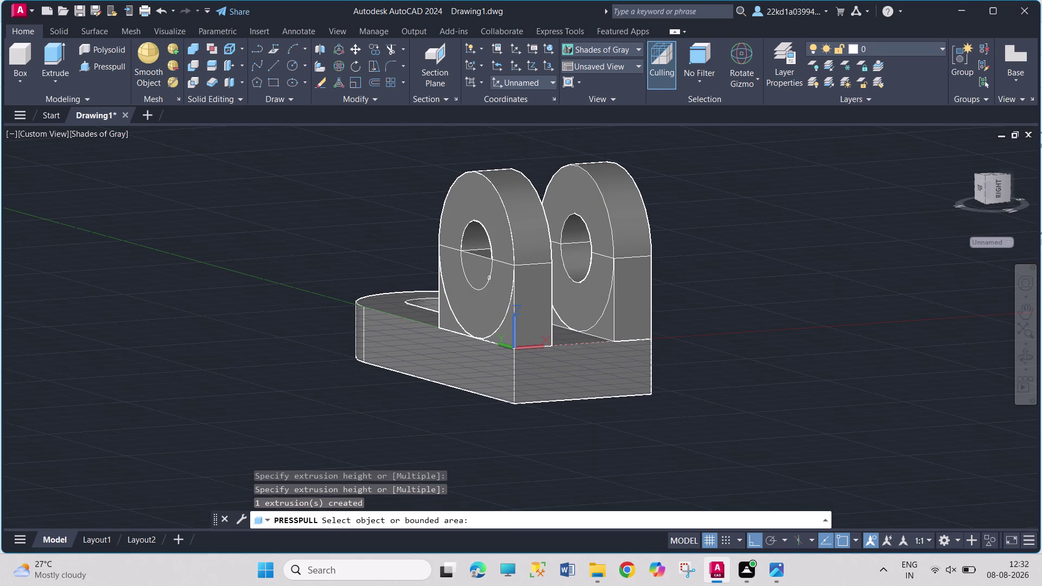
click(474, 273)
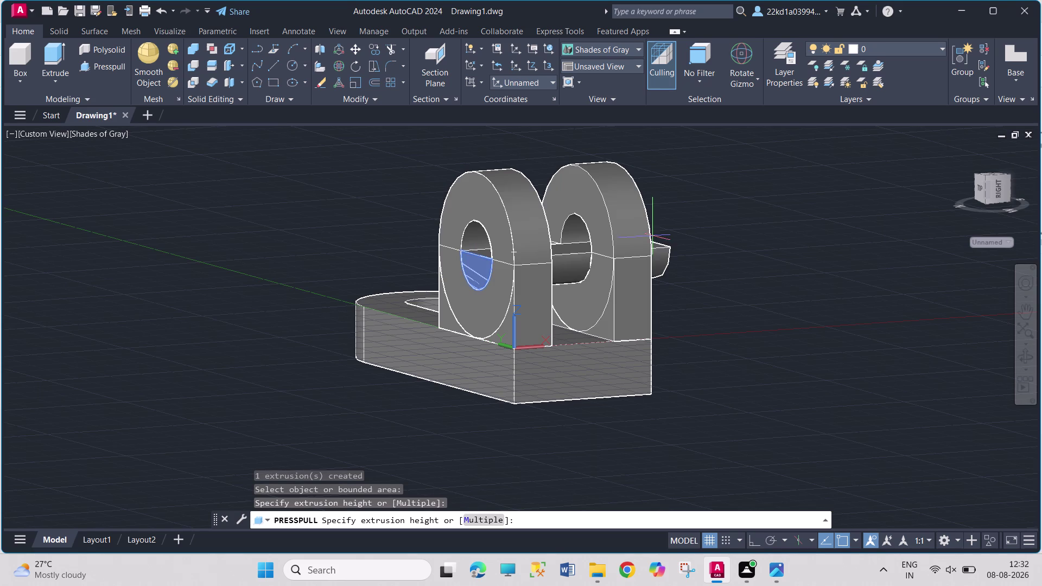
click(399, 285)
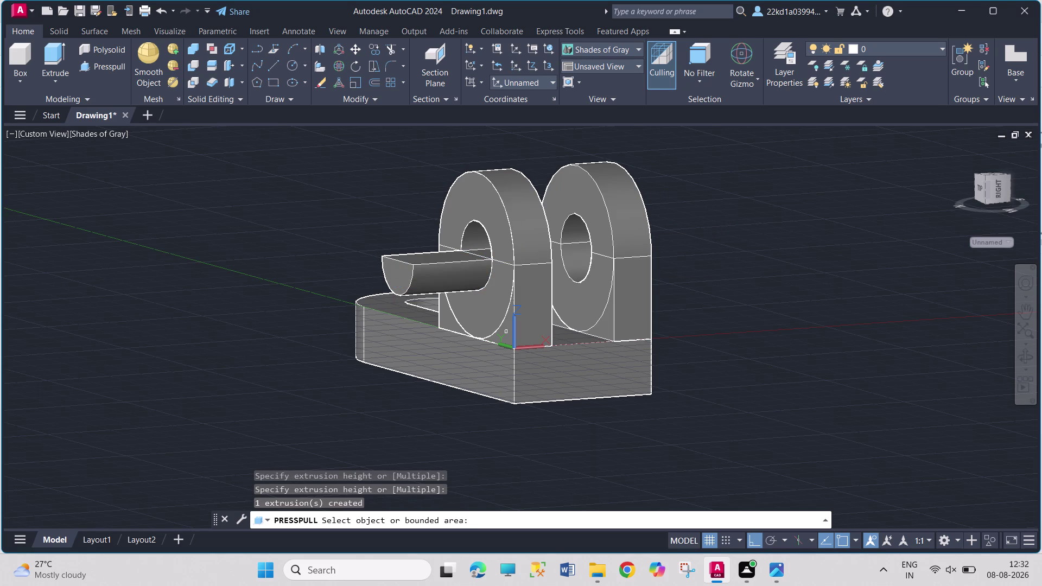
key(ctrl+z)
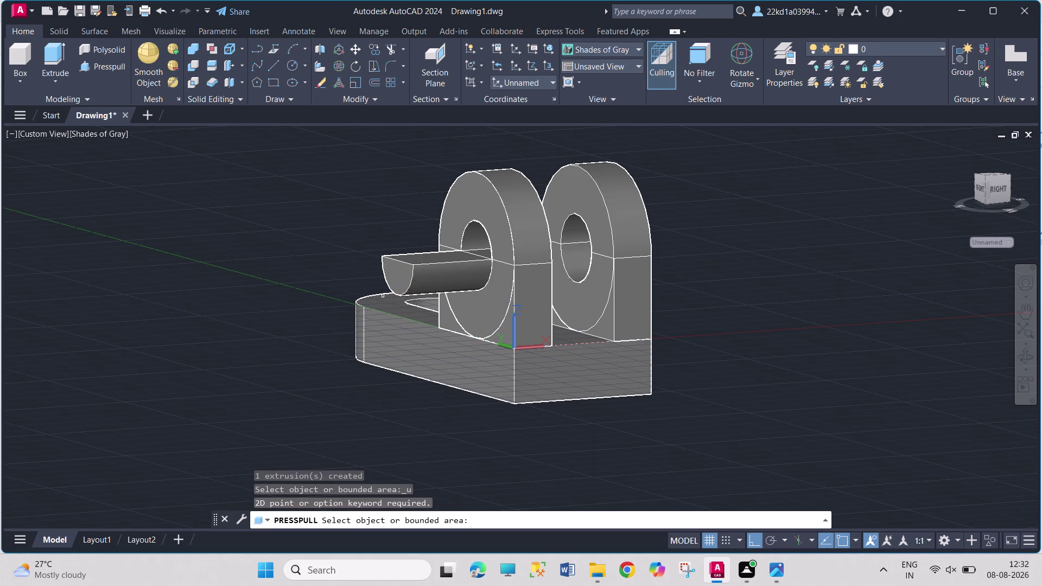
key(ctrl+z)
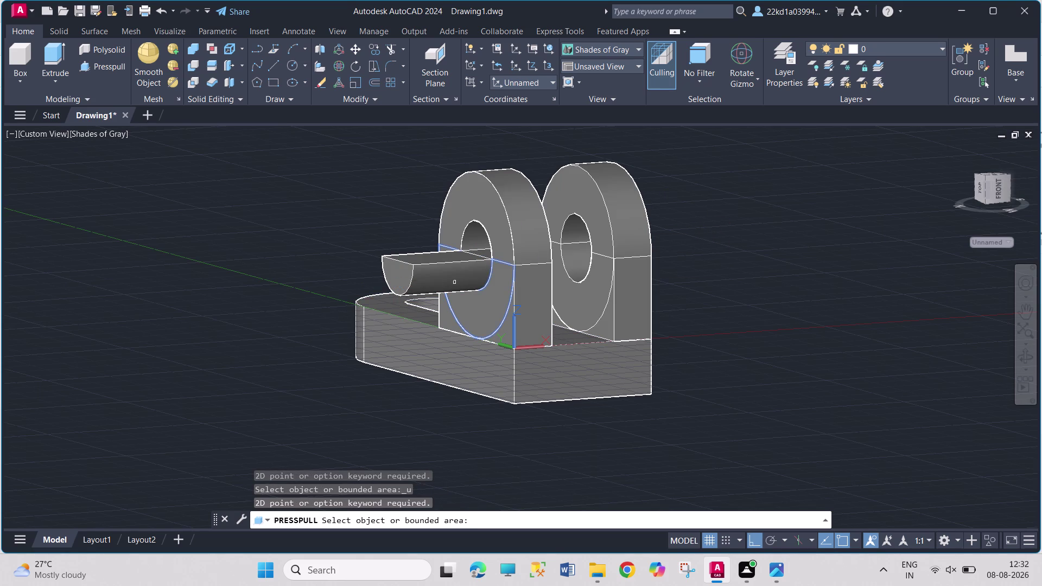
Undo the half-round extrusion and press-pull the hole's circular faces to cut it through.
key(Escape)
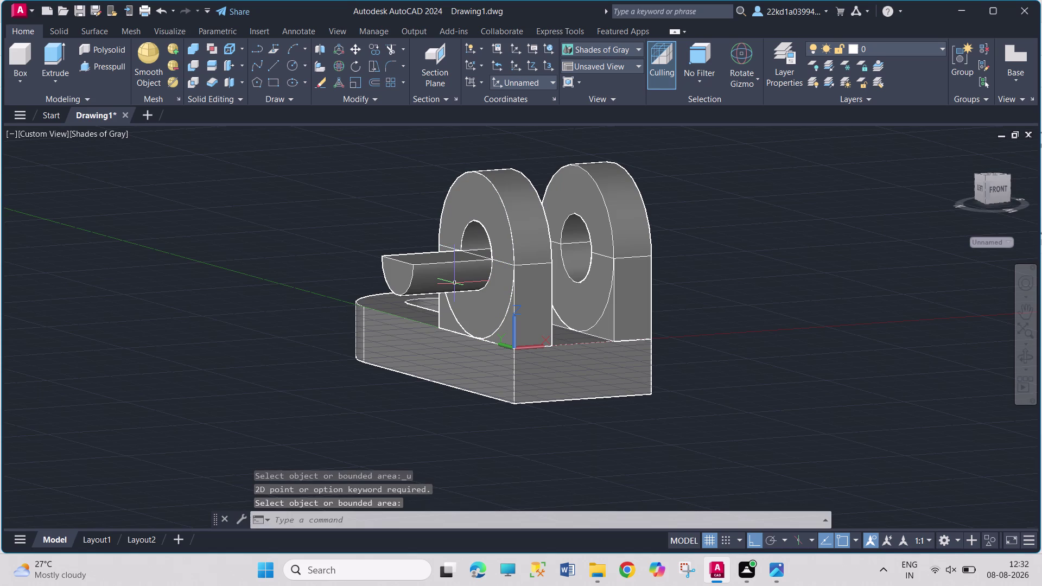
key(ctrl+z)
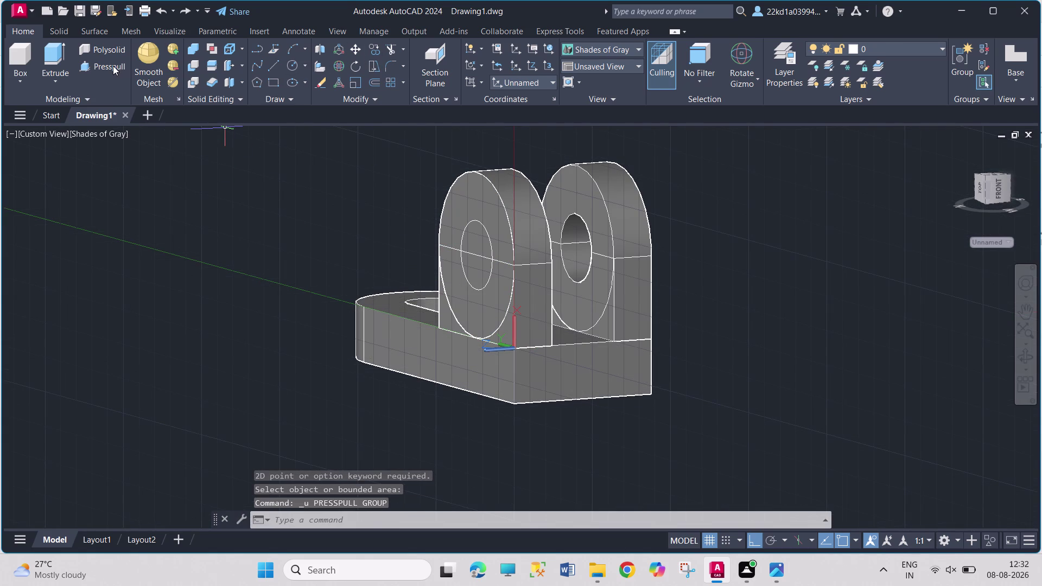
drag(113, 66, 119, 70)
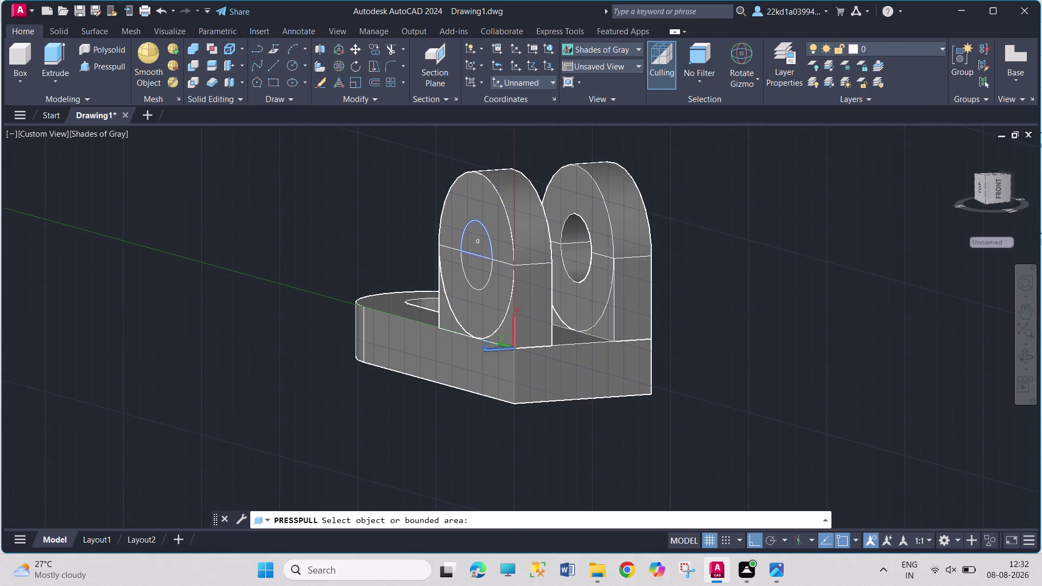
click(478, 242)
click(748, 188)
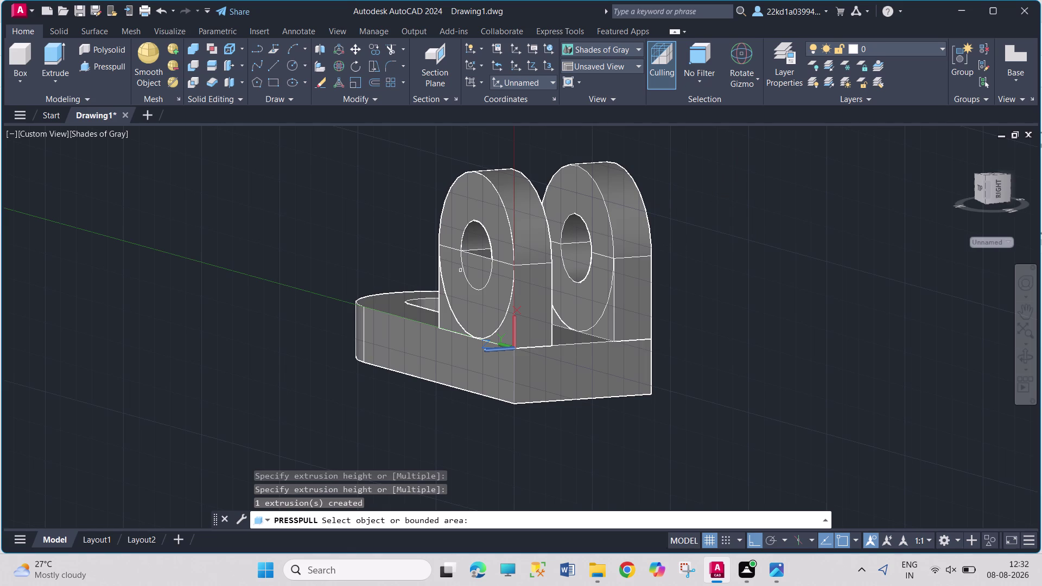
click(469, 278)
click(739, 228)
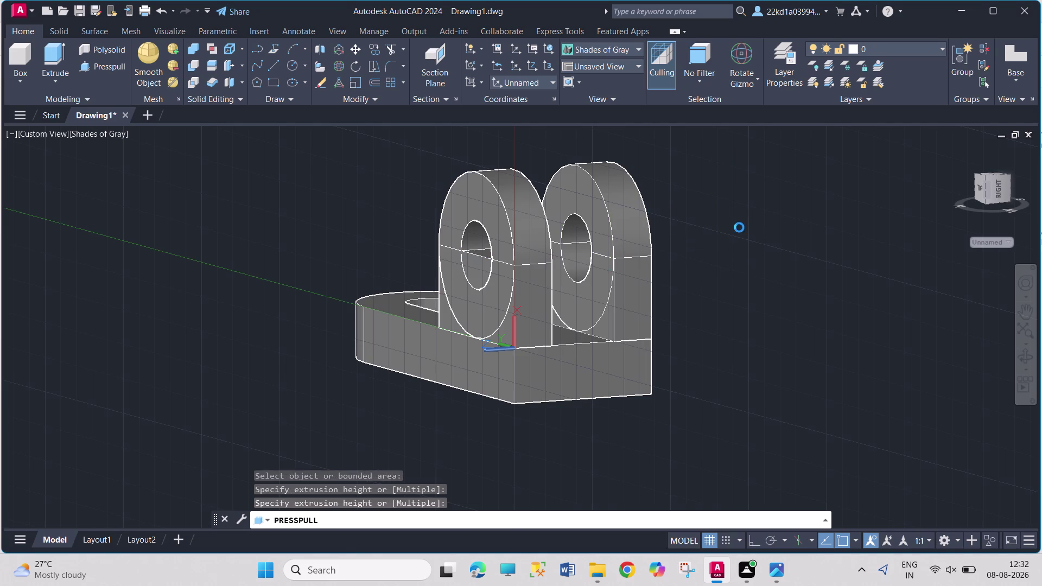
click(475, 279)
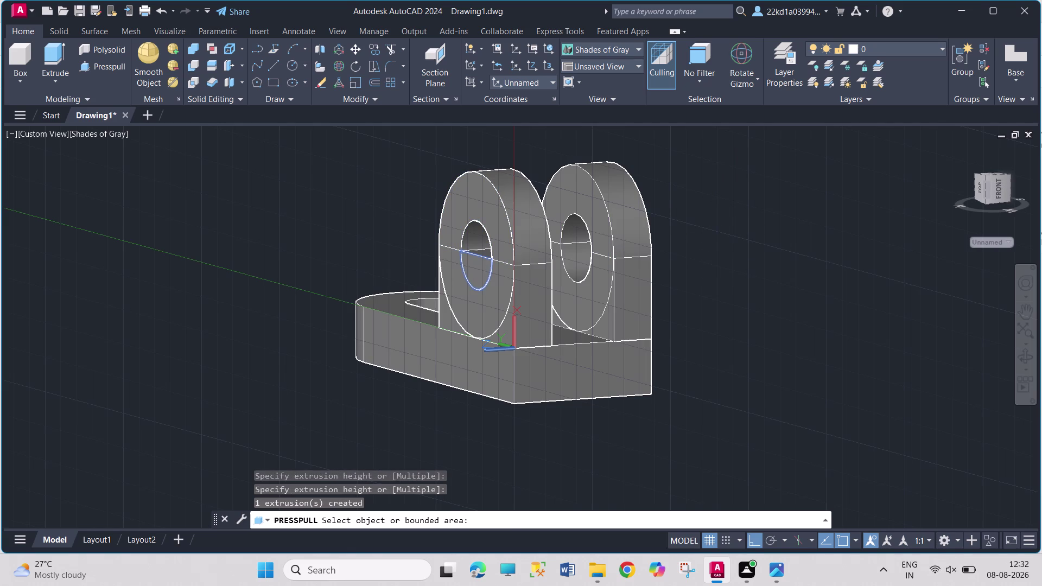
click(700, 234)
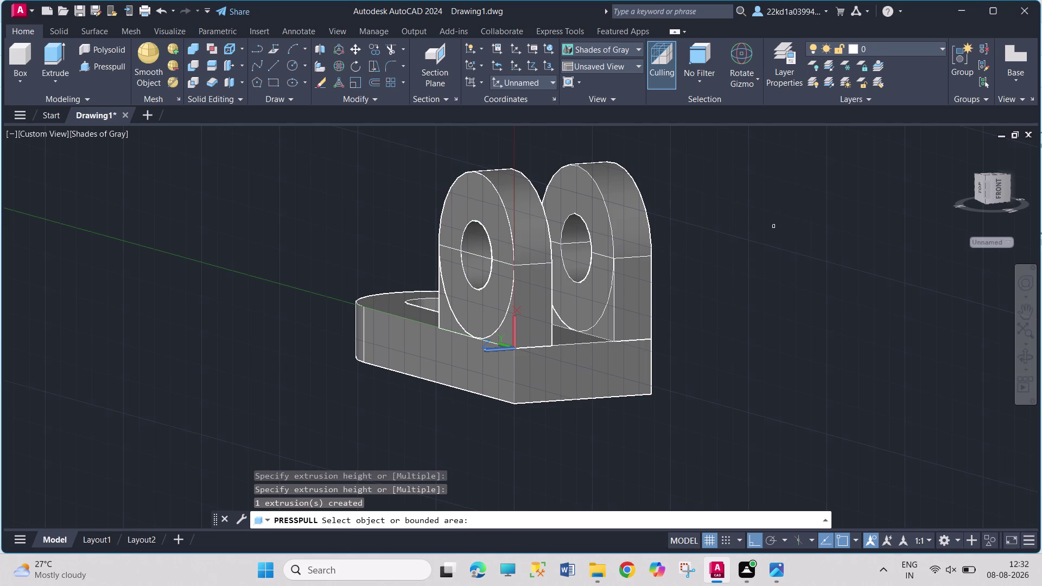
middle_drag(774, 227, 786, 225)
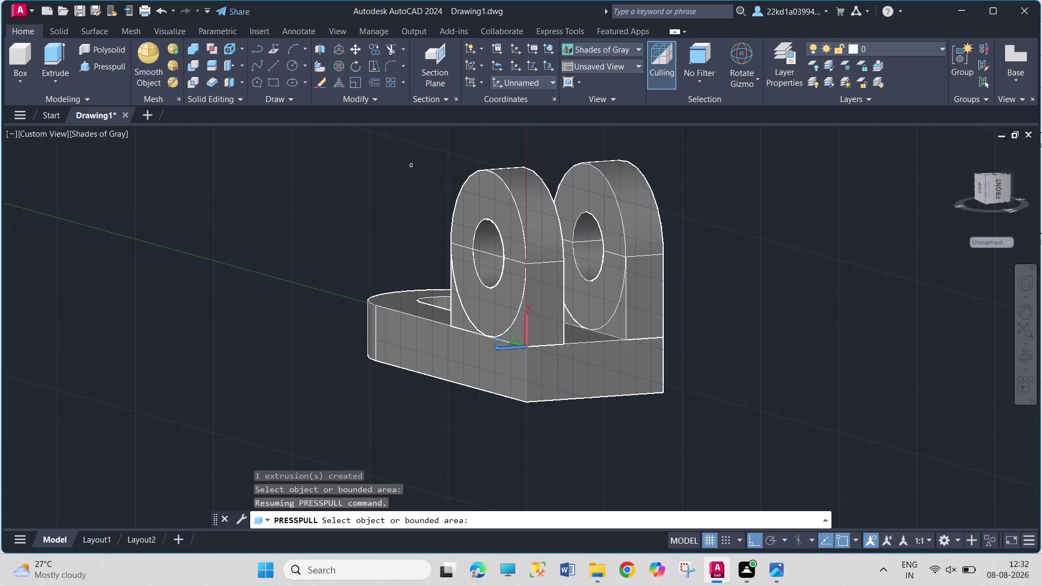
middle_drag(411, 171, 692, 284)
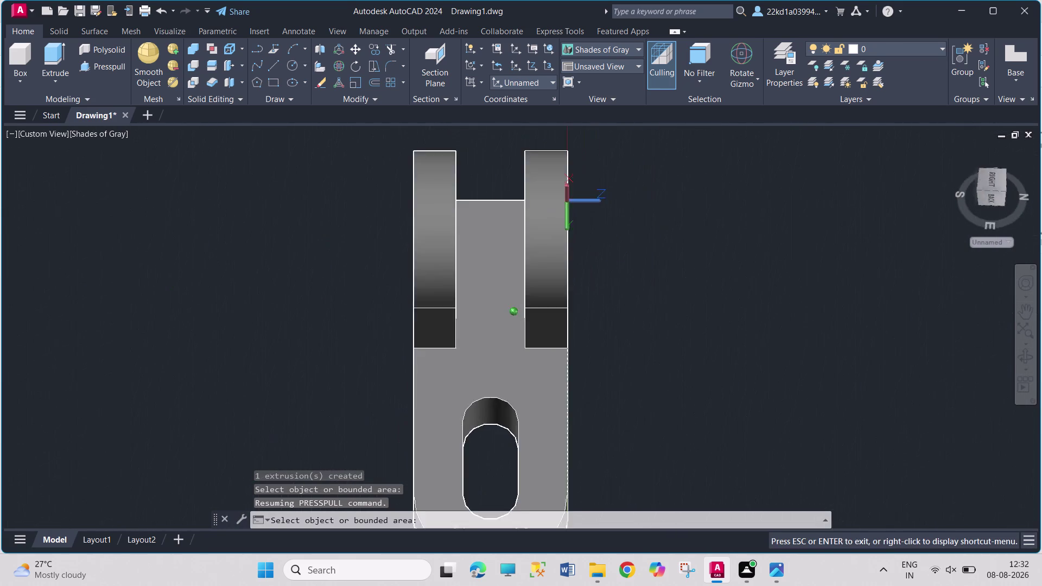
middle_drag(691, 284, 684, 299)
key(Escape)
key(Escape)
key(Escape)
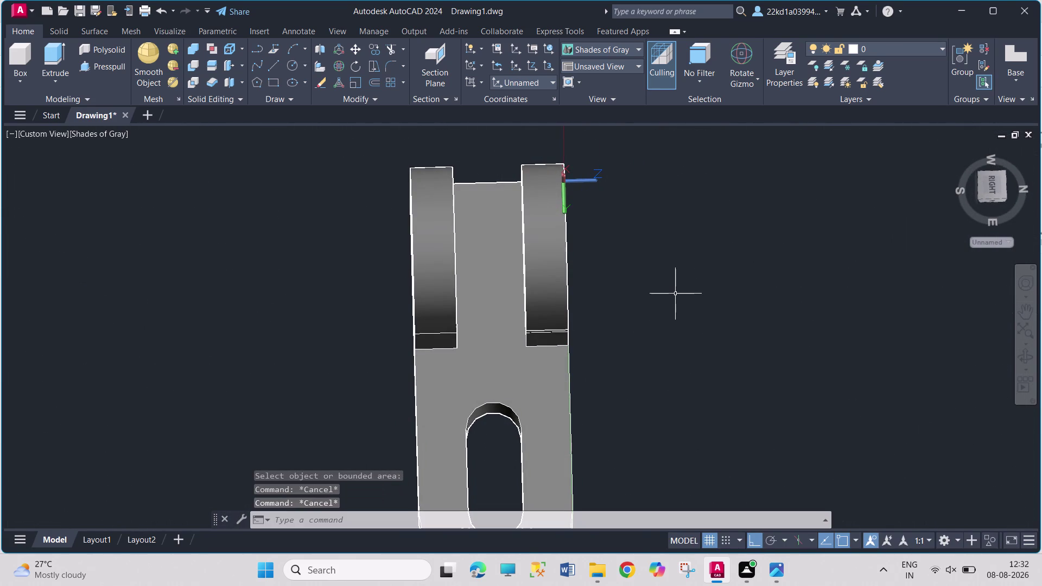
scroll(up, 3)
middle_drag(622, 310, 637, 312)
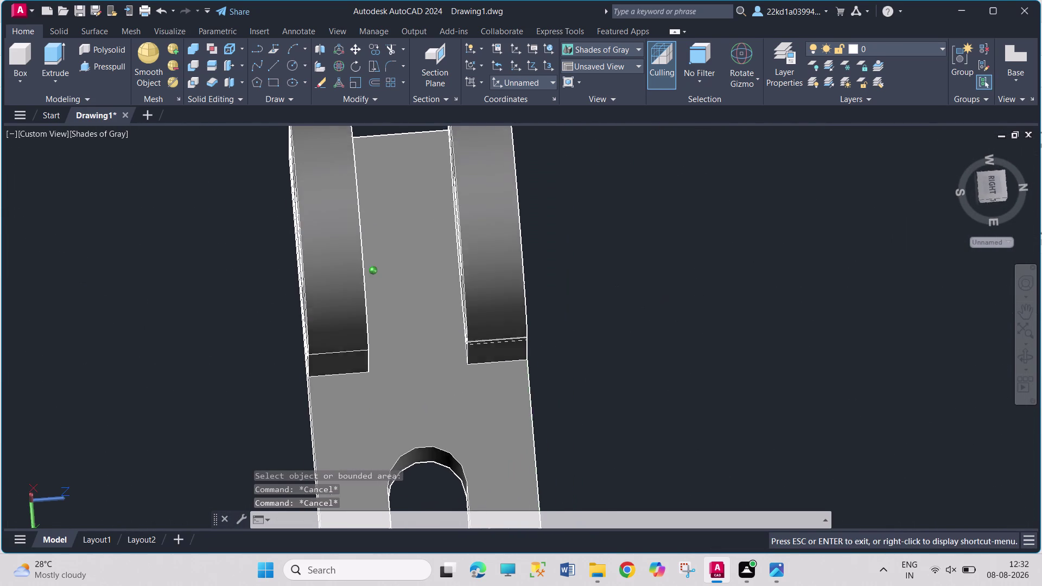
middle_drag(637, 312, 693, 208)
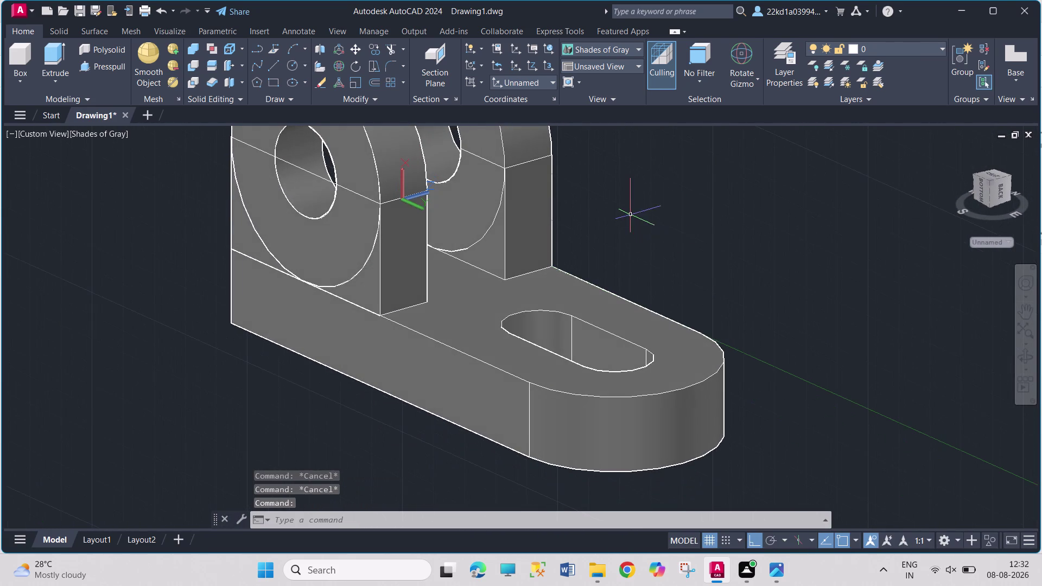
scroll(up, 3)
scroll(down, 3)
middle_drag(629, 207, 532, 302)
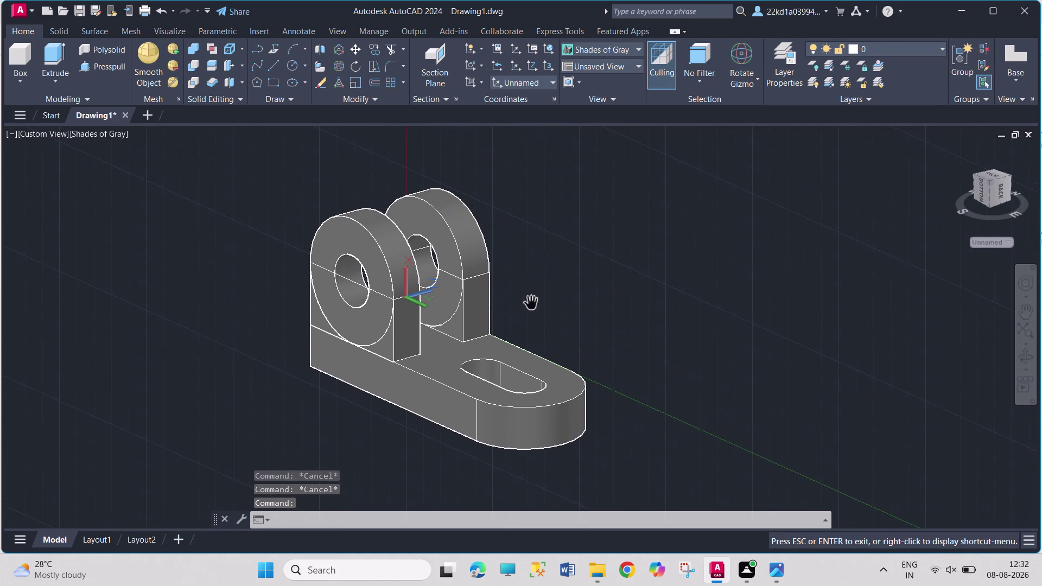
scroll(up, 3)
scroll(down, 3)
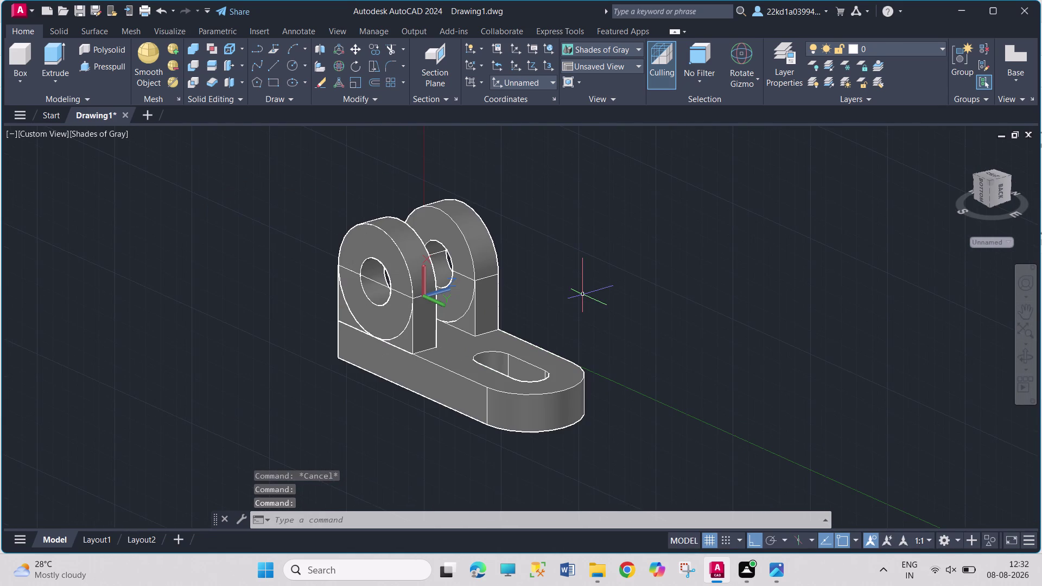
middle_drag(585, 295, 495, 289)
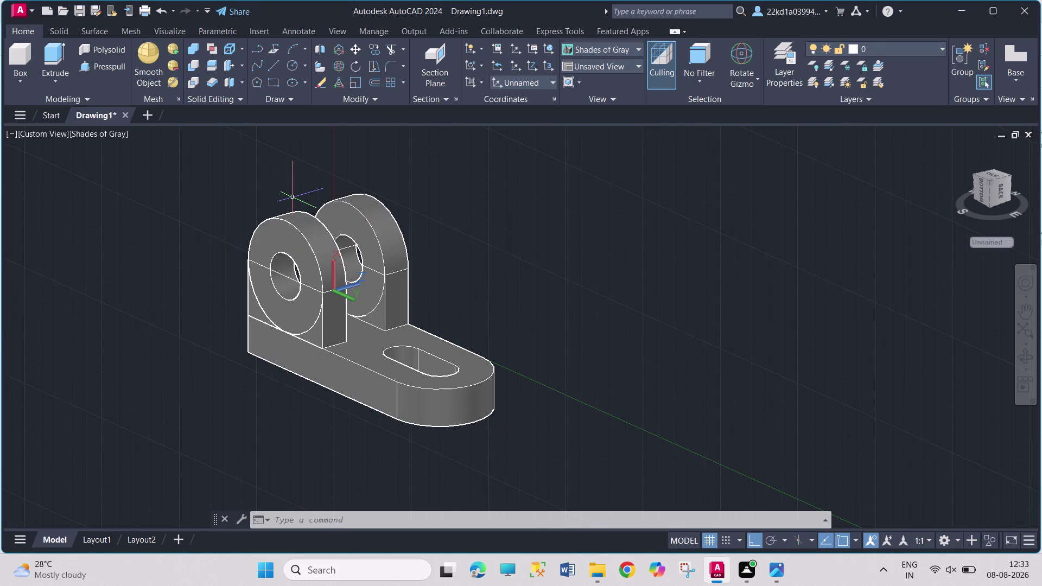
scroll(up, 3)
scroll(down, 3)
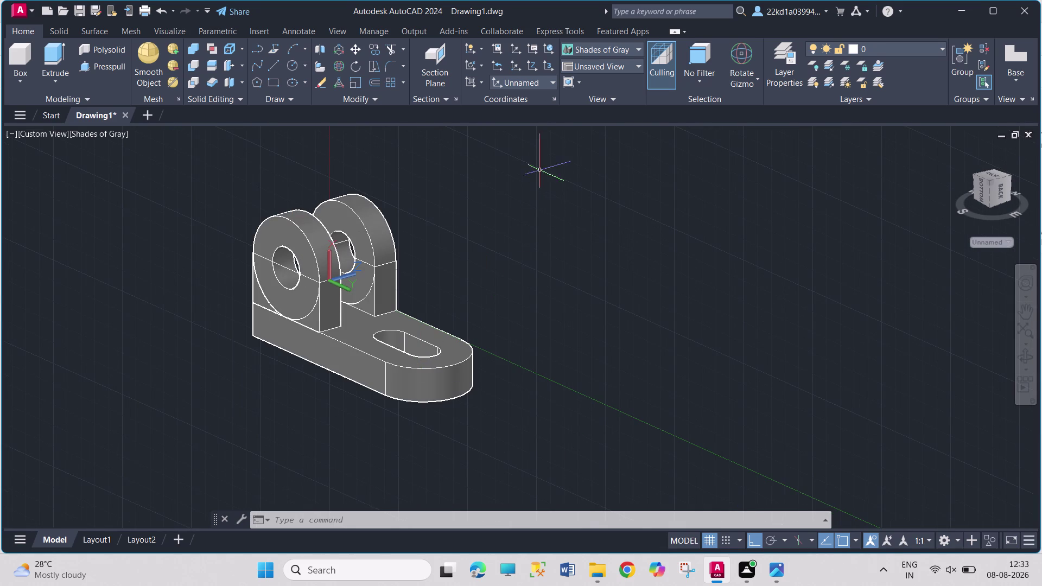
click(596, 130)
click(153, 441)
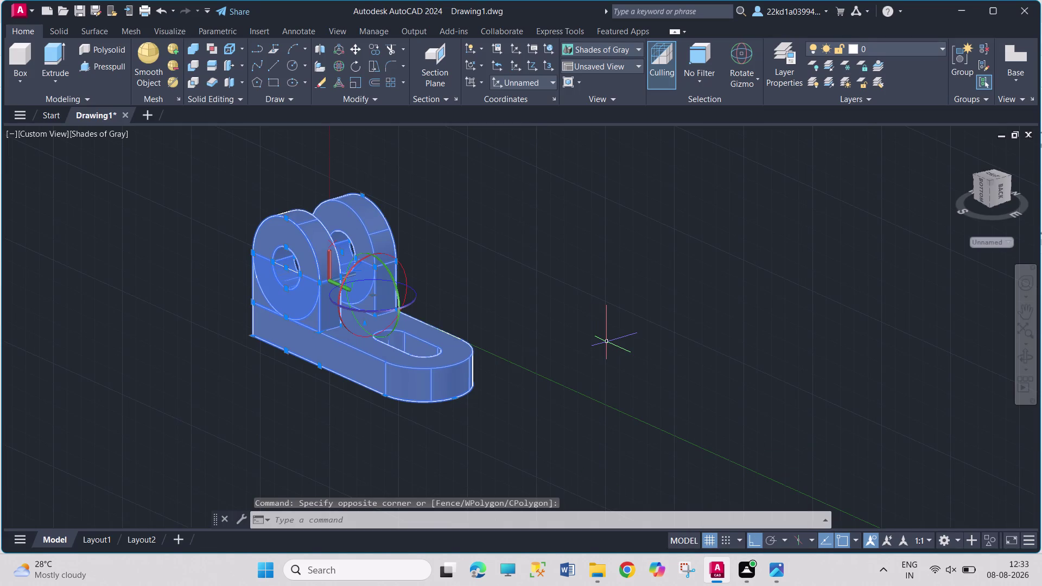
Window-select all 21 bracket solids and union them into one solid.
text(UNIO)
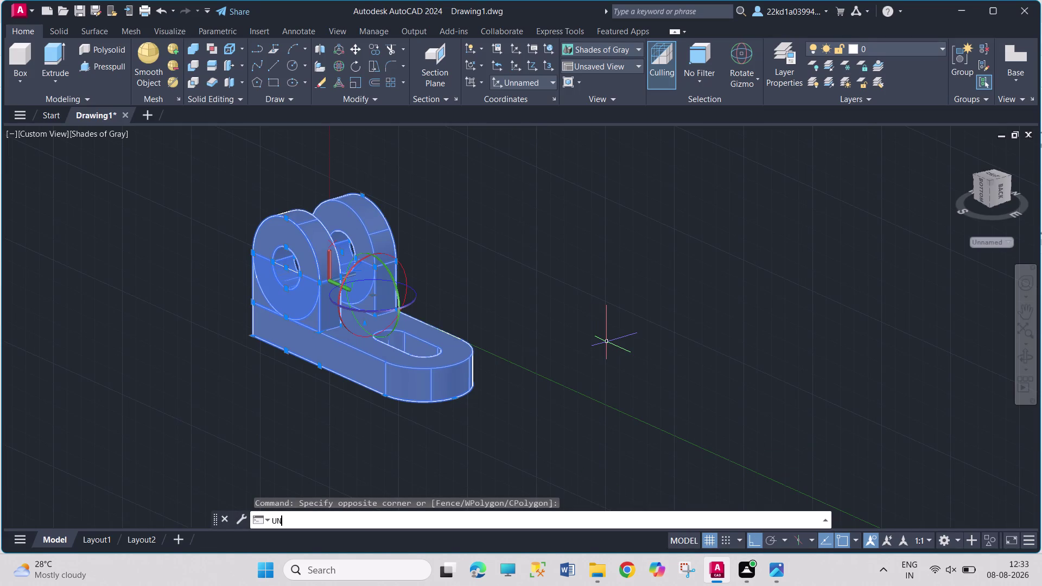
text(N)
key(Return)
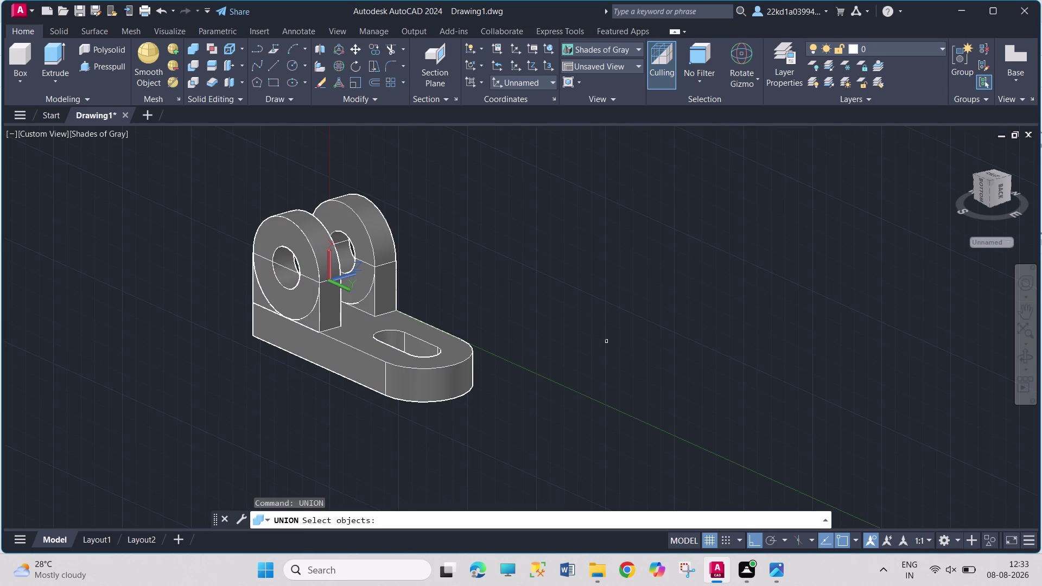
click(494, 182)
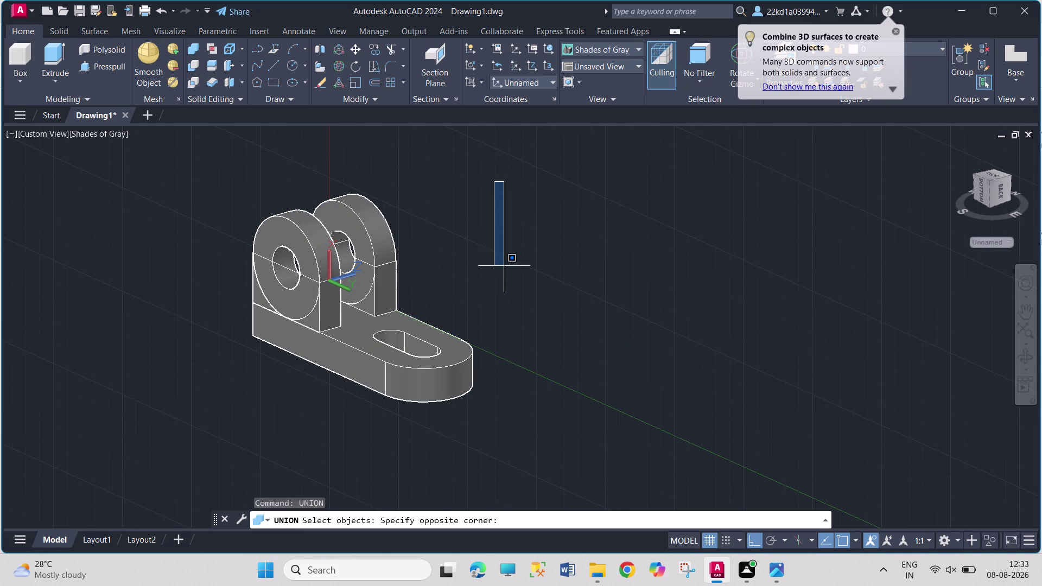
click(191, 459)
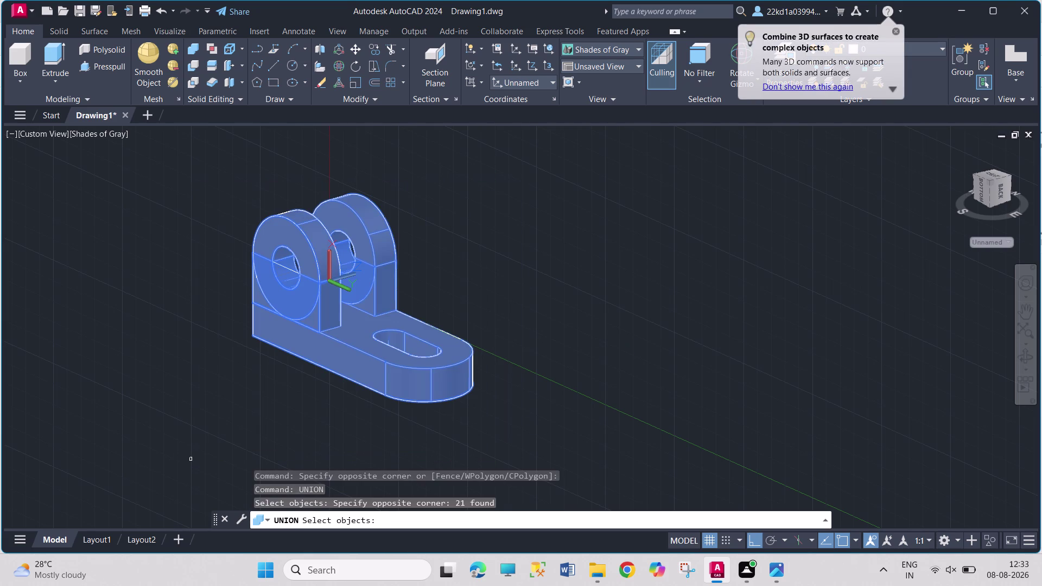
key(Return)
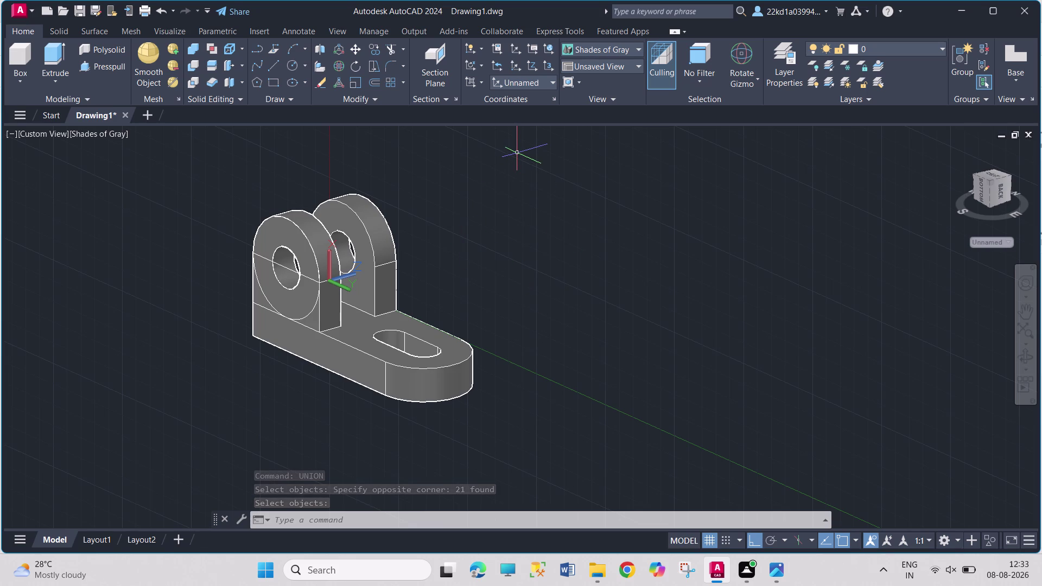
key(m)
key(Return)
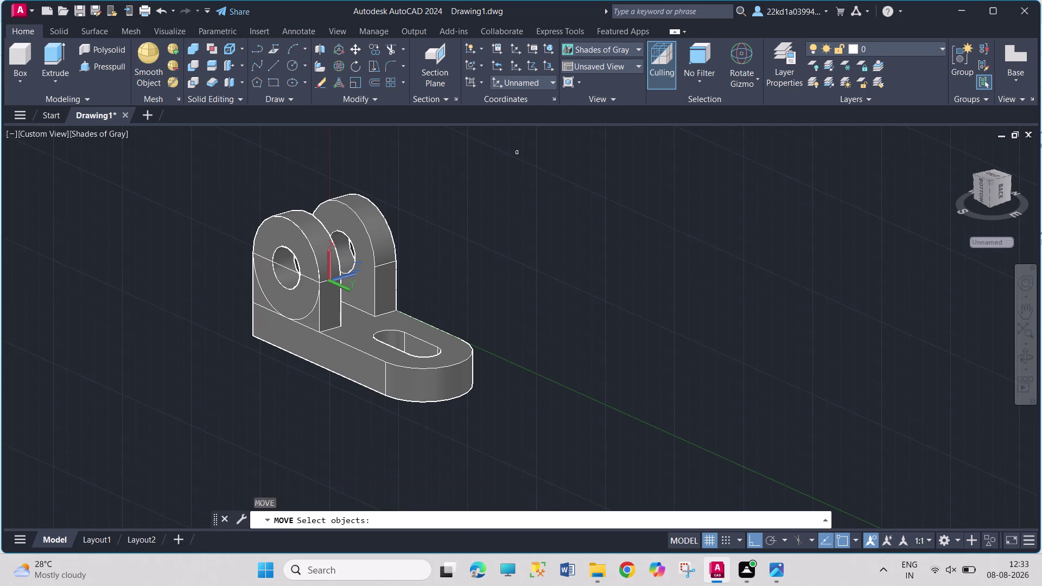
Trial-move the bracket to a new position, then undo the move.
drag(512, 159, 513, 179)
click(202, 444)
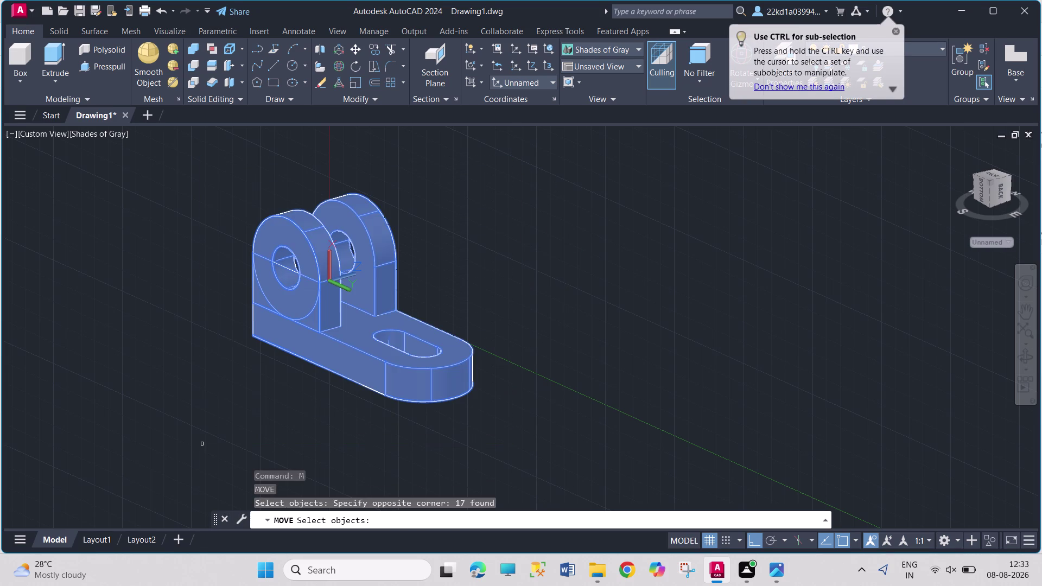
key(Return)
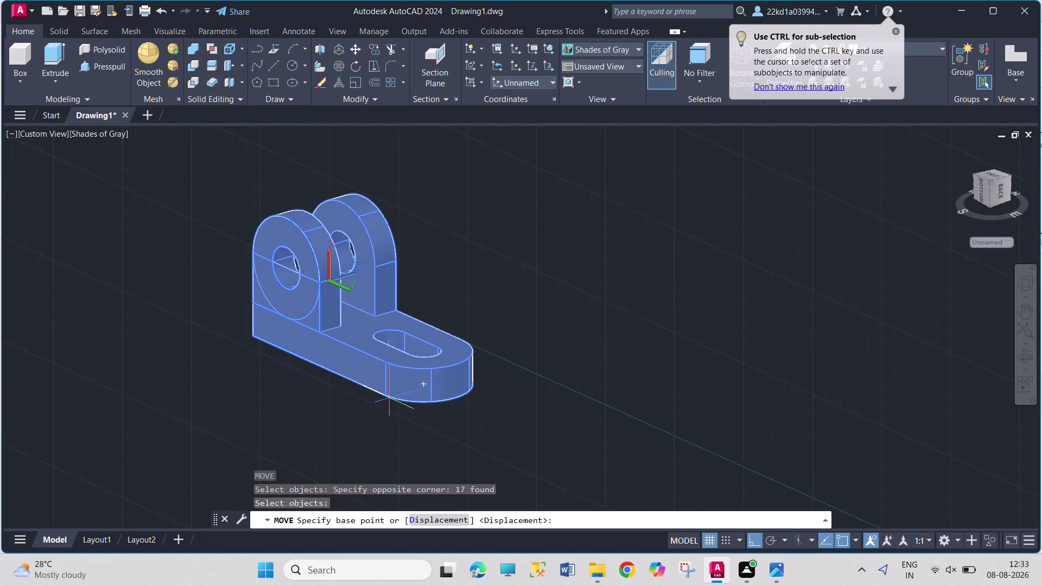
click(424, 385)
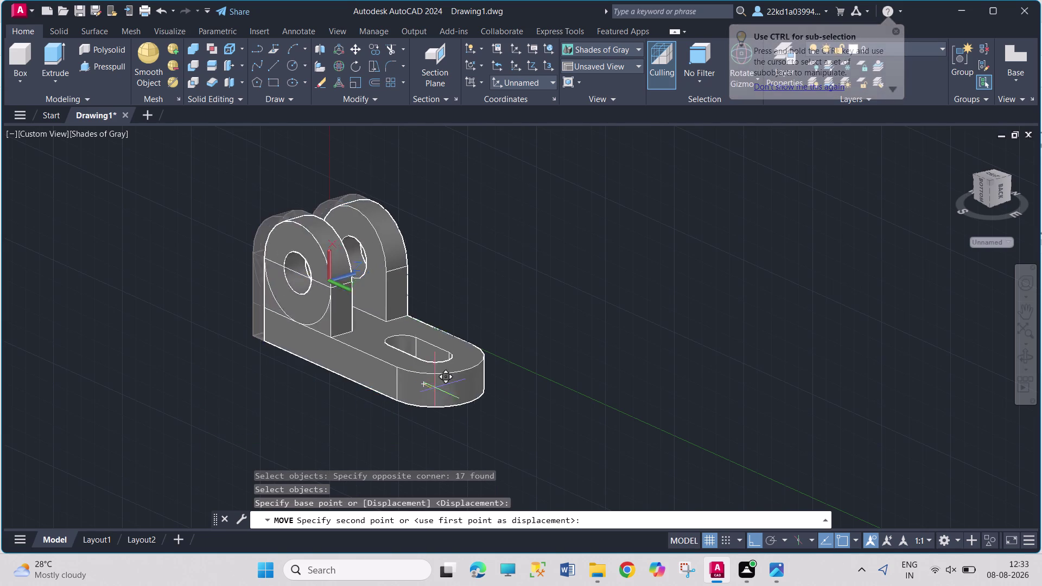
click(662, 374)
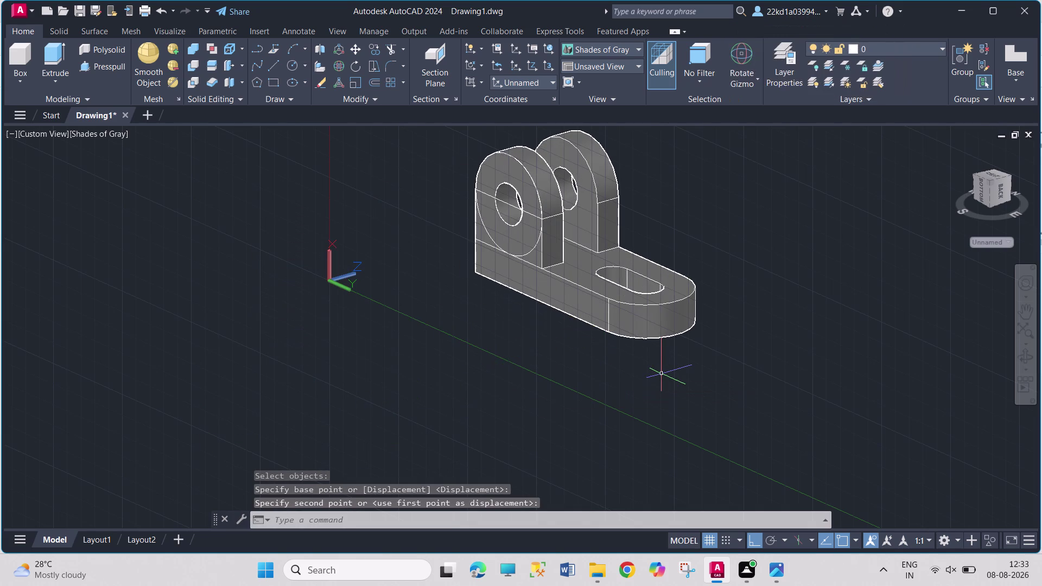
key(ctrl+z)
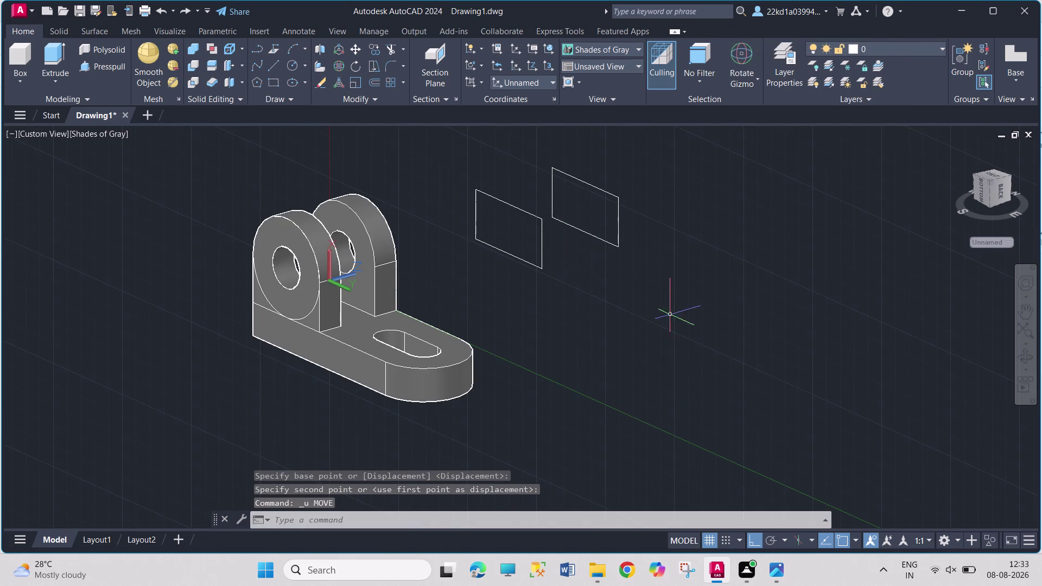
key(Escape)
key(Escape)
Window-select the bracket and two rectangles, start a move, then cancel it.
drag(622, 159, 621, 182)
click(175, 470)
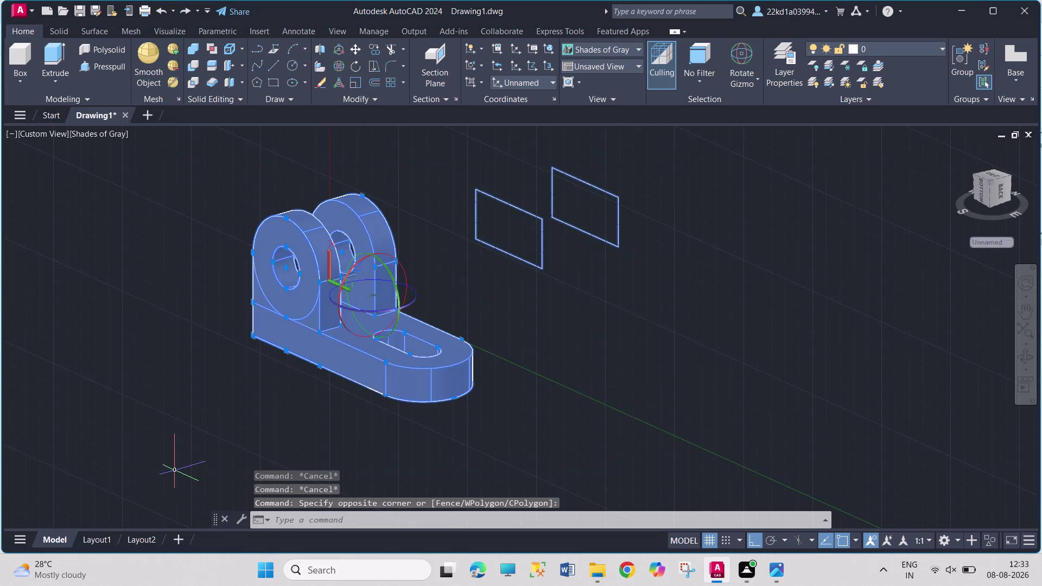
key(m)
key(Return)
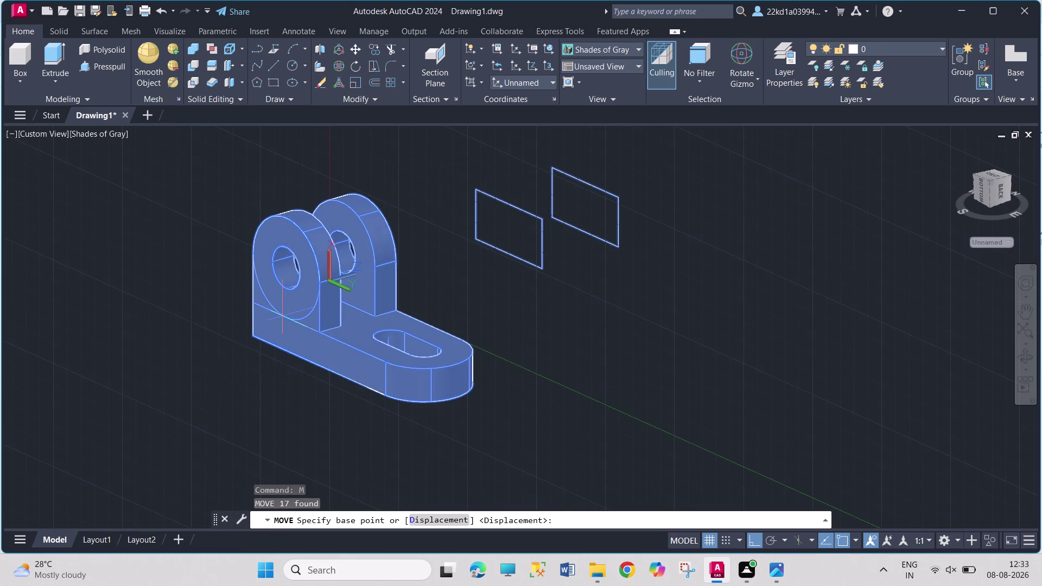
click(271, 299)
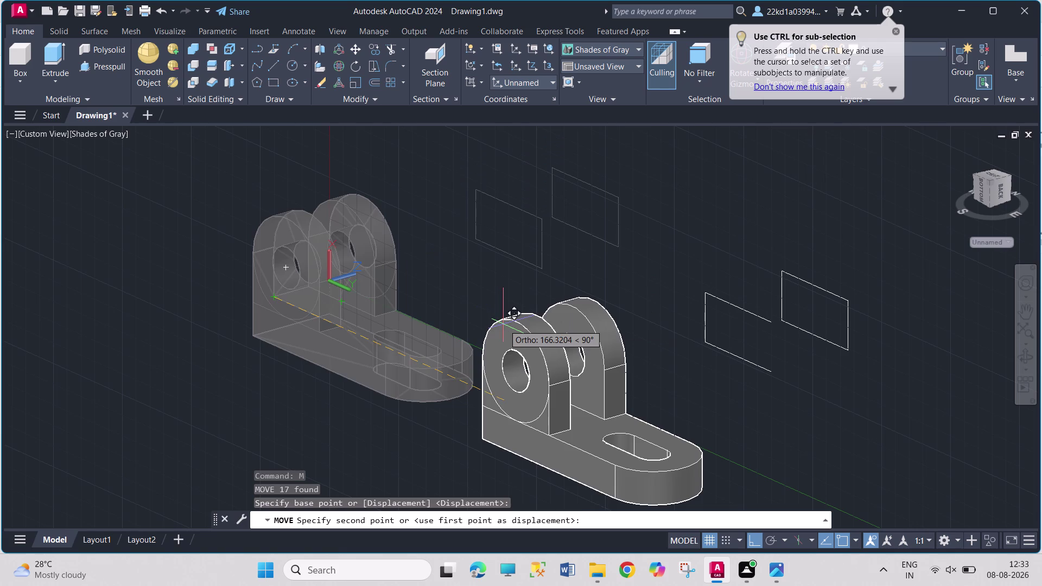
key(Escape)
key(Escape)
key(Escape)
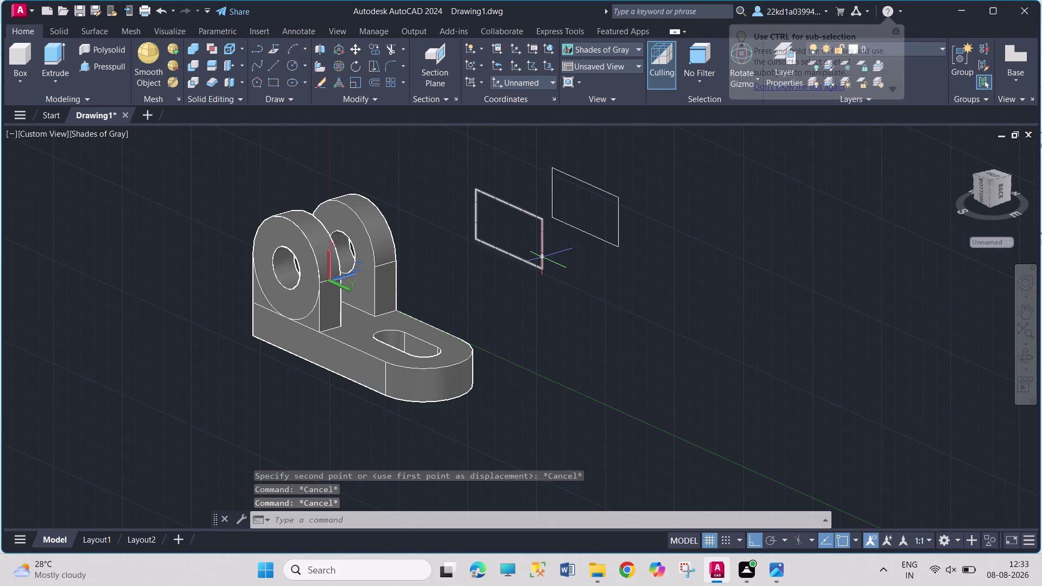
Erase a stray rectangle outline beside the bracket.
click(543, 258)
key(Delete)
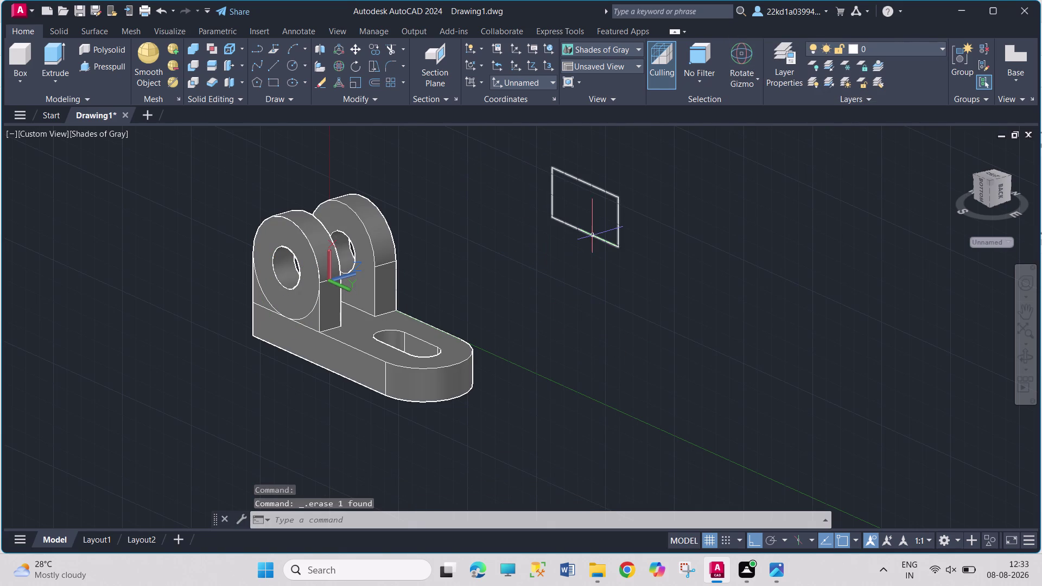
click(593, 237)
key(Delete)
drag(537, 176, 538, 218)
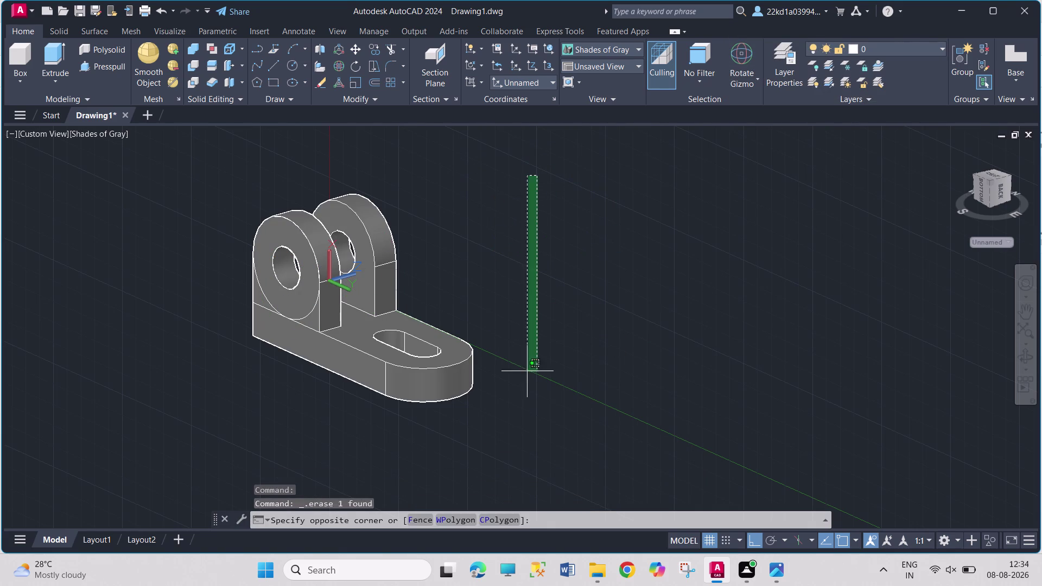
Erase the final stray outline and nudge the bracket to a new position with MOVE.
click(184, 481)
key(m)
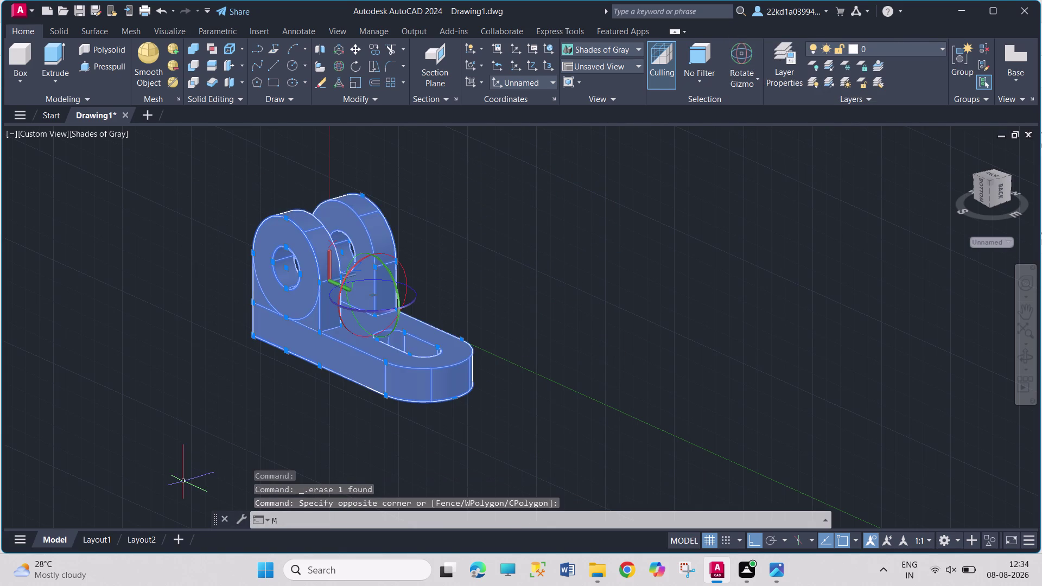
key(Return)
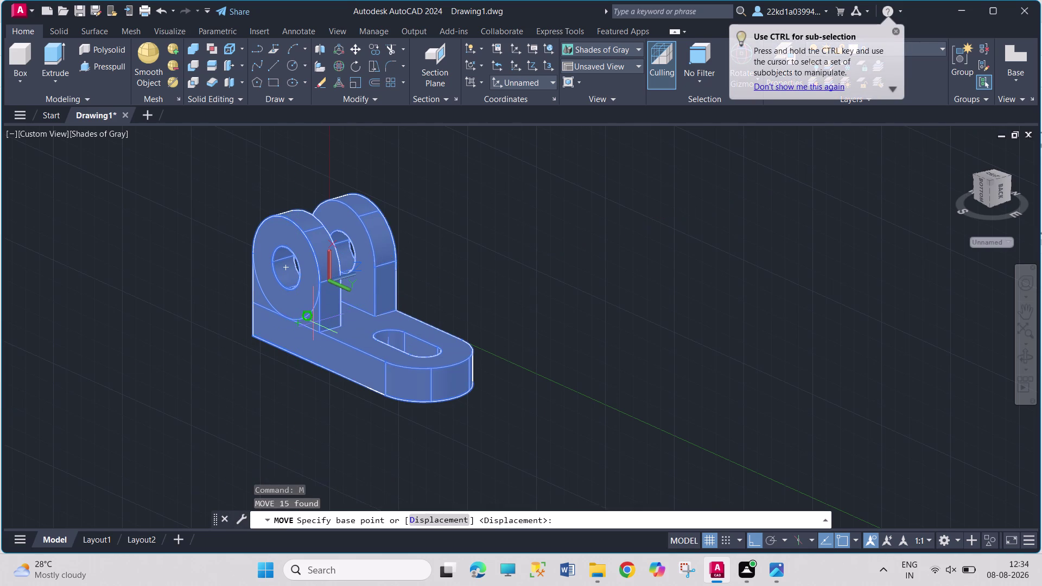
click(314, 323)
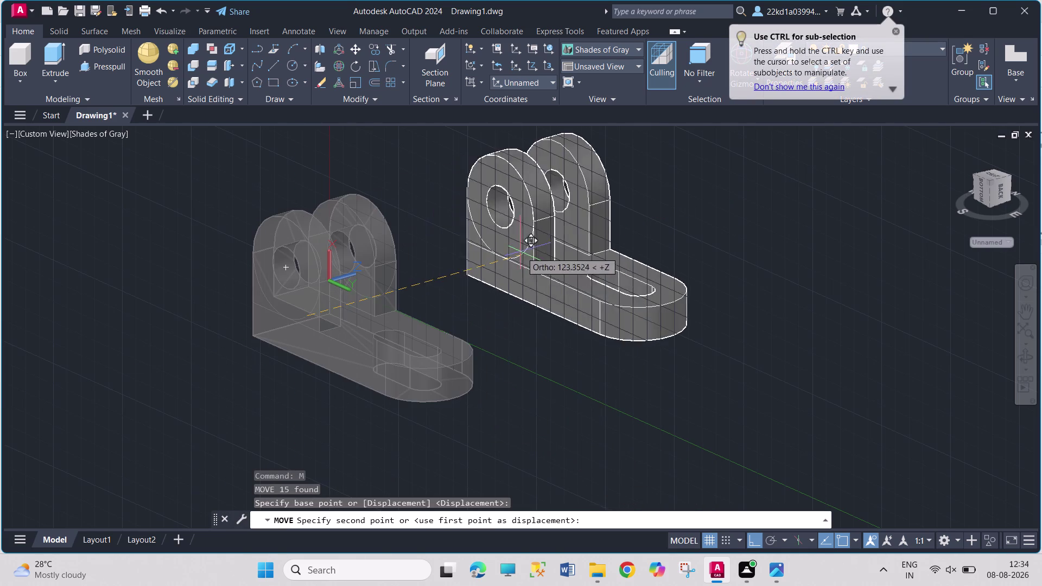
key(Return)
key(Return)
key(Return)
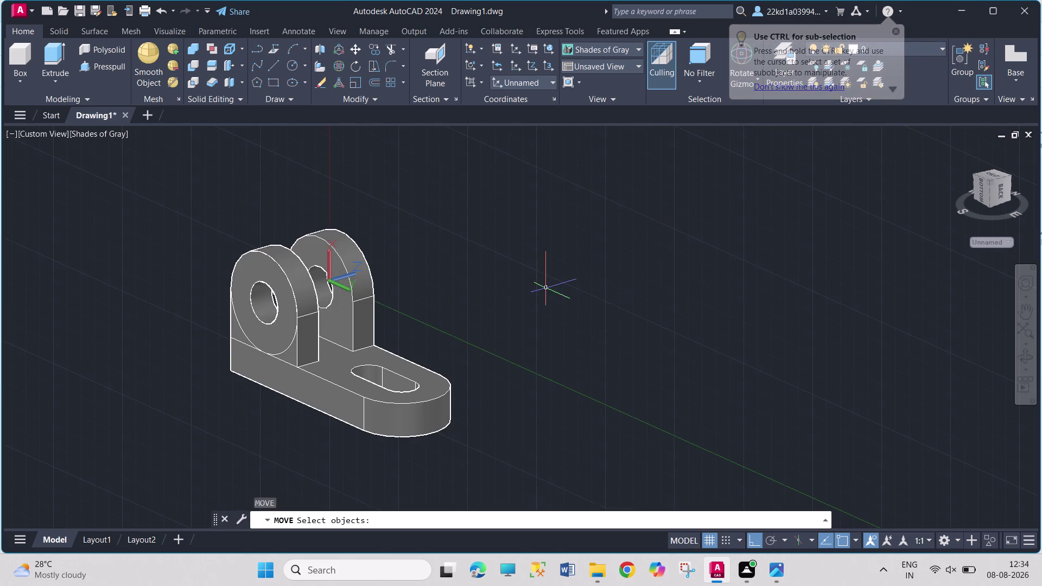
key(Return)
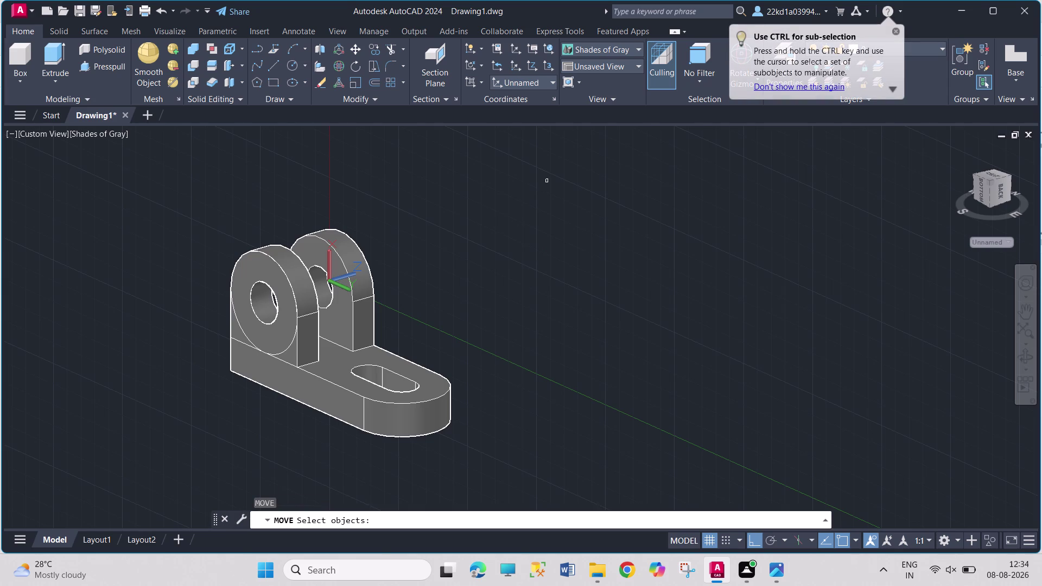
key(Escape)
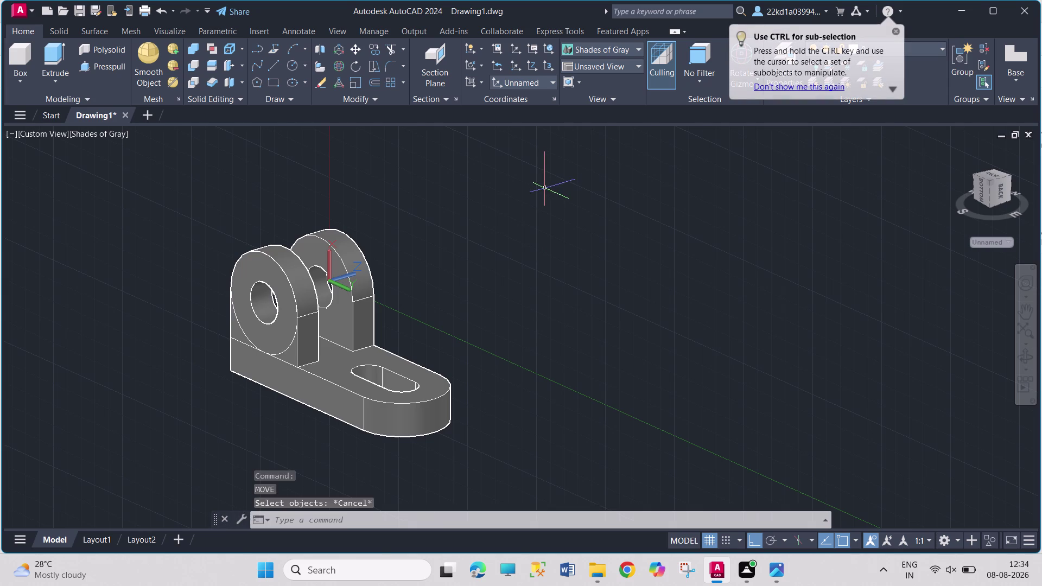
drag(545, 188, 545, 198)
click(149, 508)
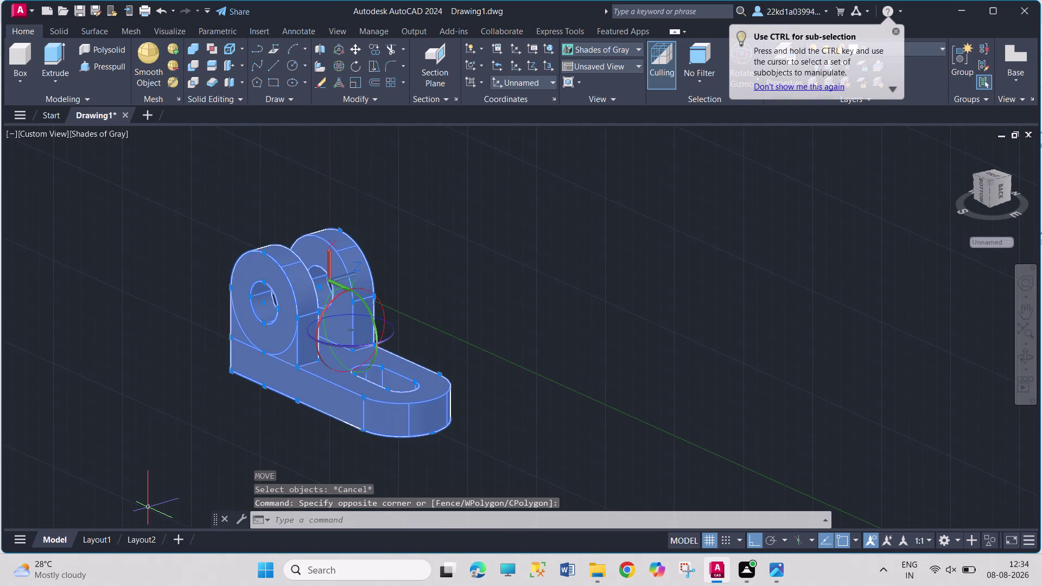
Run UNION on the 15 window-selected bracket pieces to fuse them into one solid.
key(u)
key(n)
key(i)
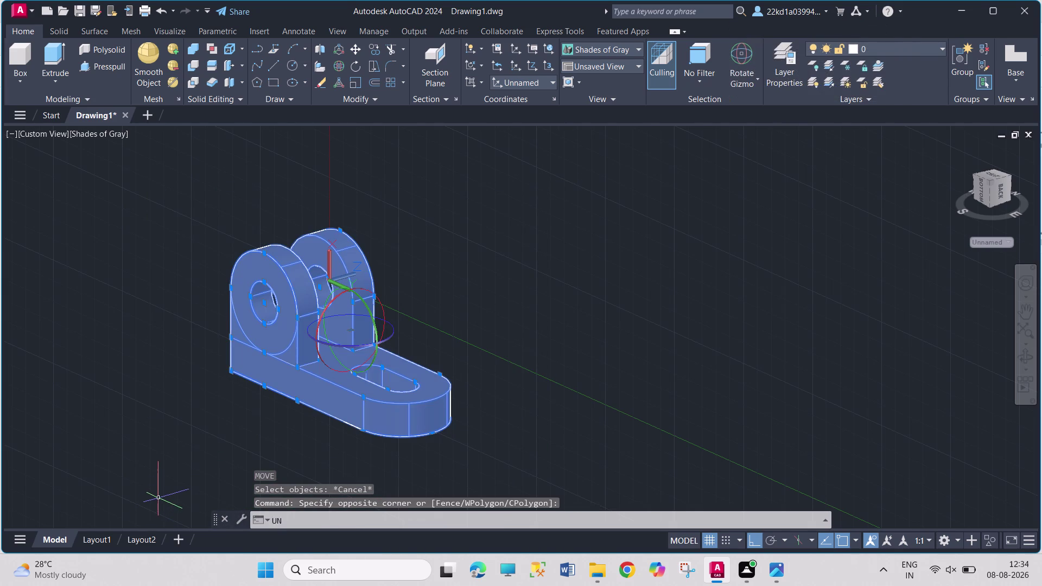
key(o)
key(n)
key(Return)
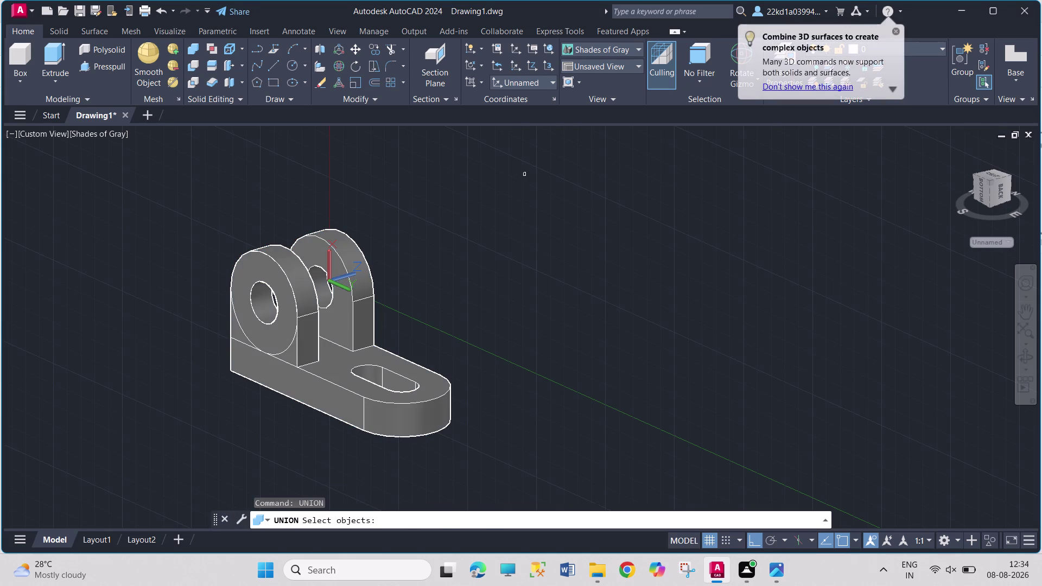
drag(525, 171, 532, 212)
click(186, 492)
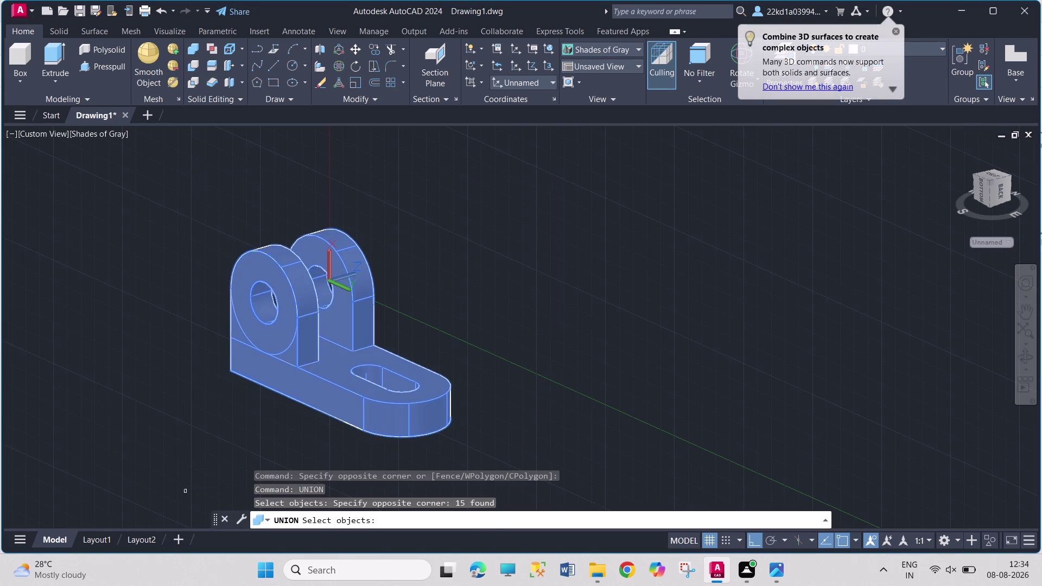
key(Return)
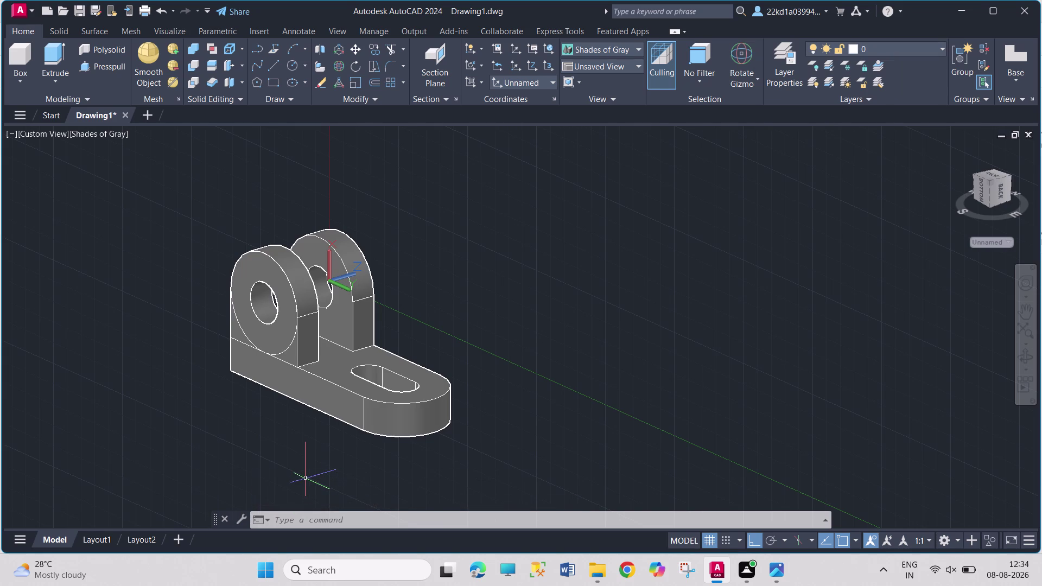
Move the merged bracket up and right, revealing leftover disc and slotted-plate outlines.
key(m)
key(Return)
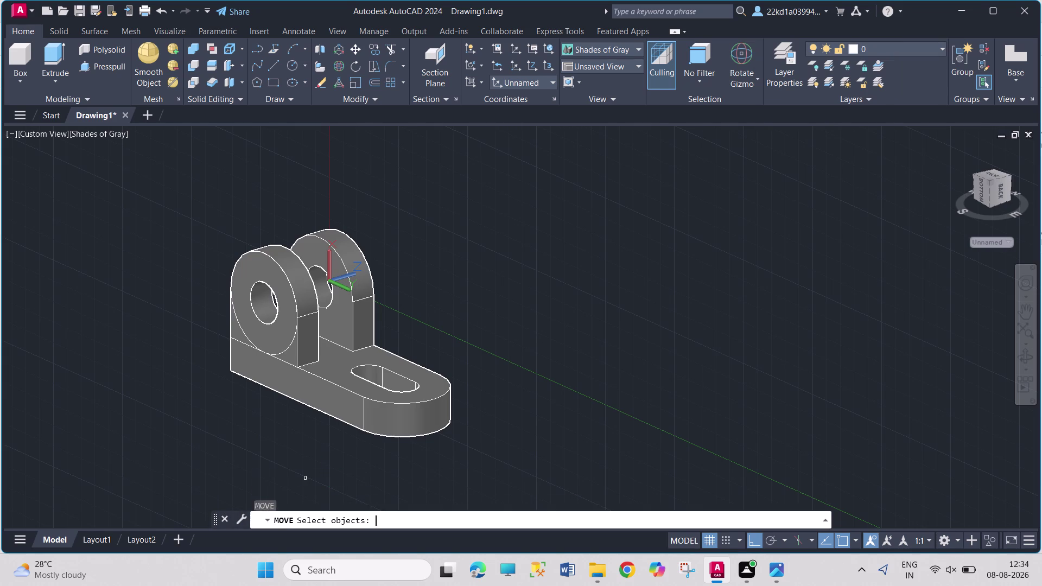
click(331, 397)
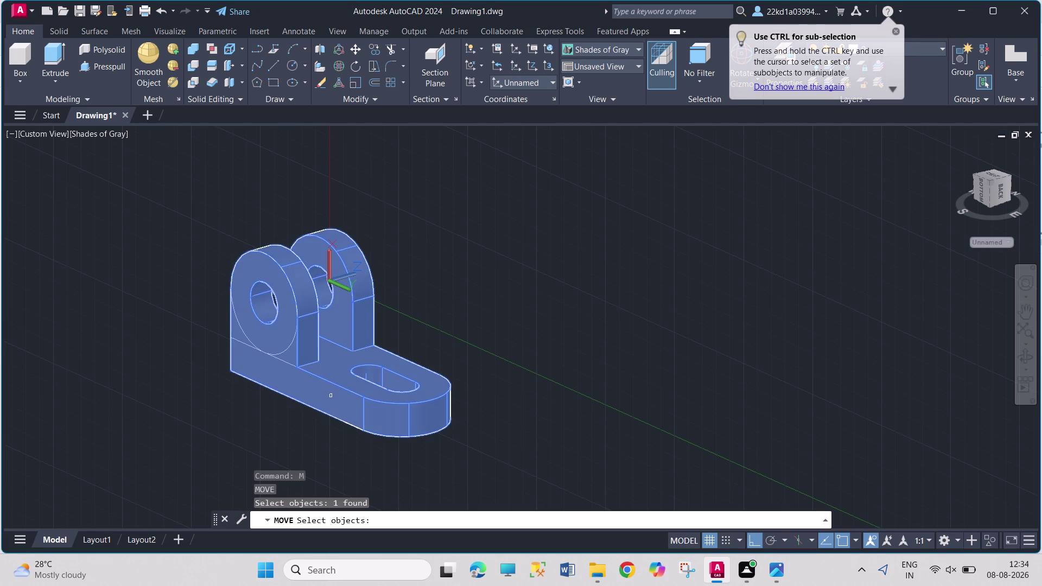
key(Return)
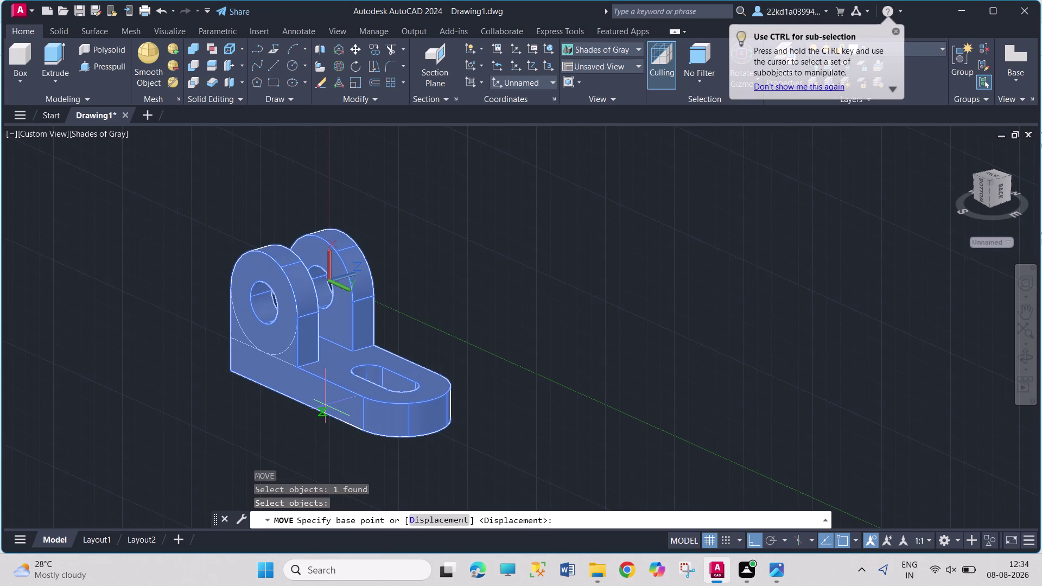
click(399, 385)
click(561, 299)
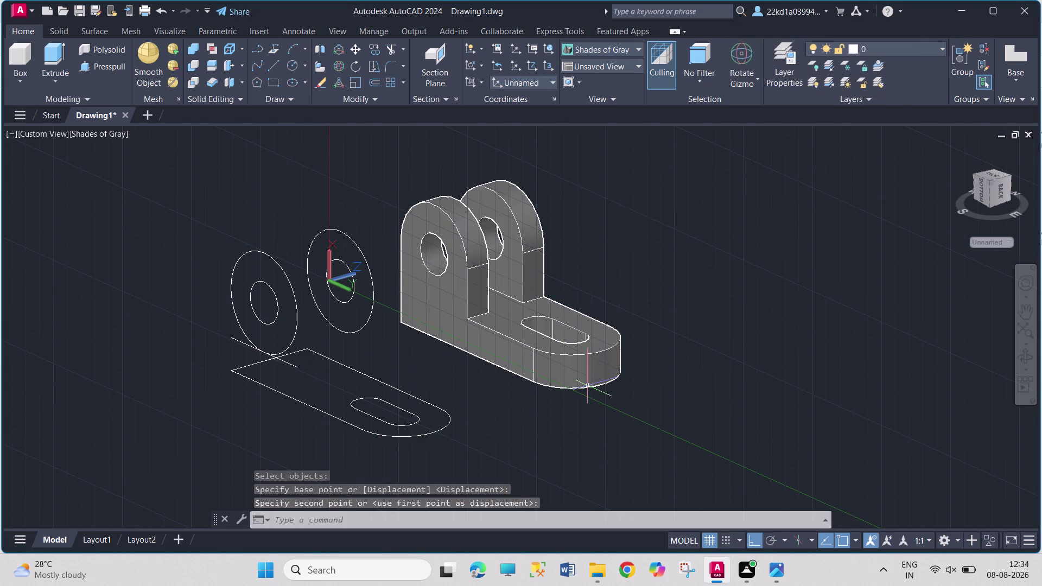
drag(208, 221, 207, 243)
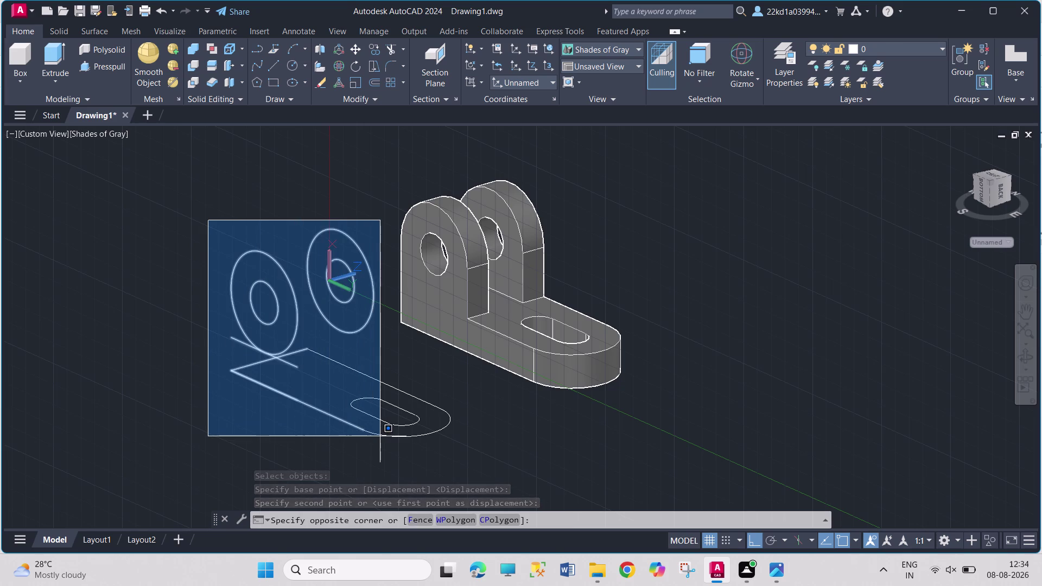
Erase the leftover disc outlines and the remaining slot outline, leaving only the bracket solid.
click(381, 437)
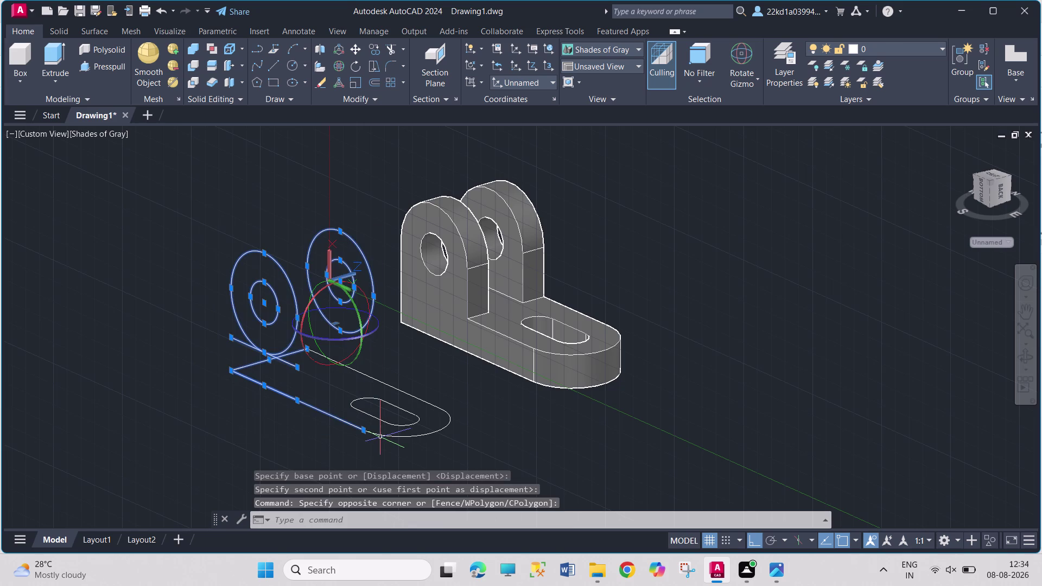
key(Delete)
drag(461, 390, 464, 413)
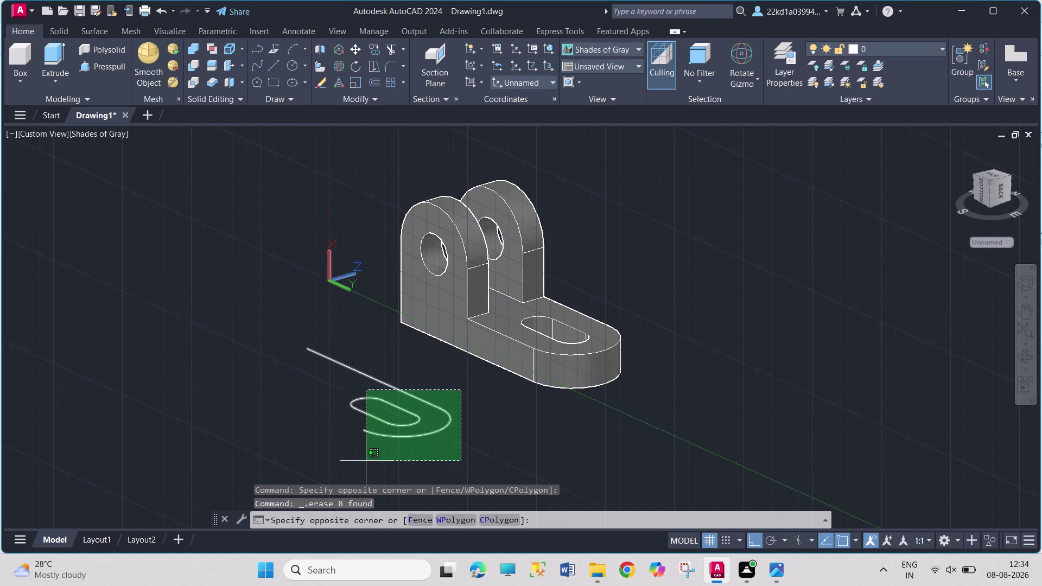
click(366, 462)
key(Delete)
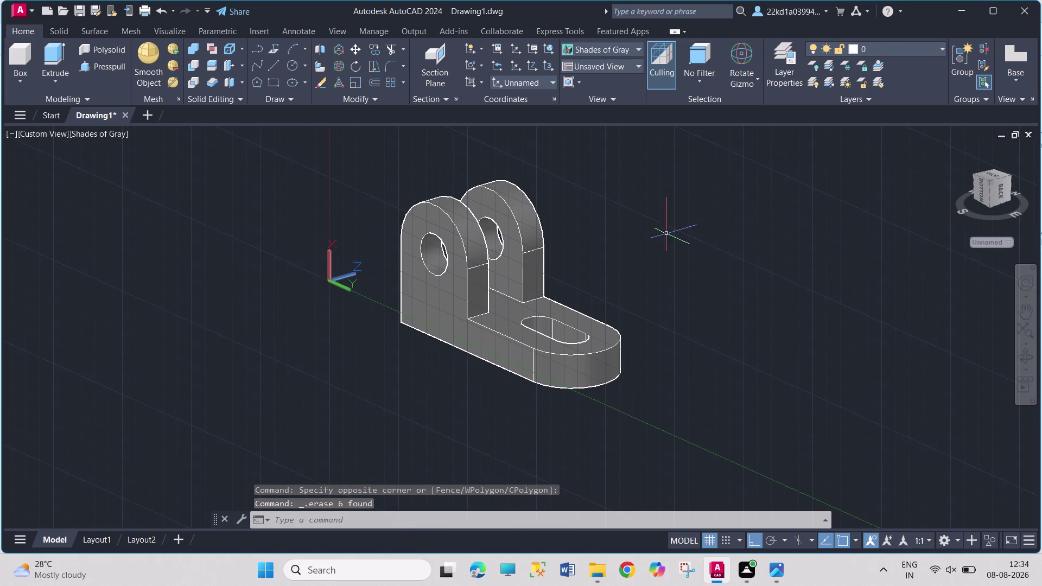
scroll(up, 3)
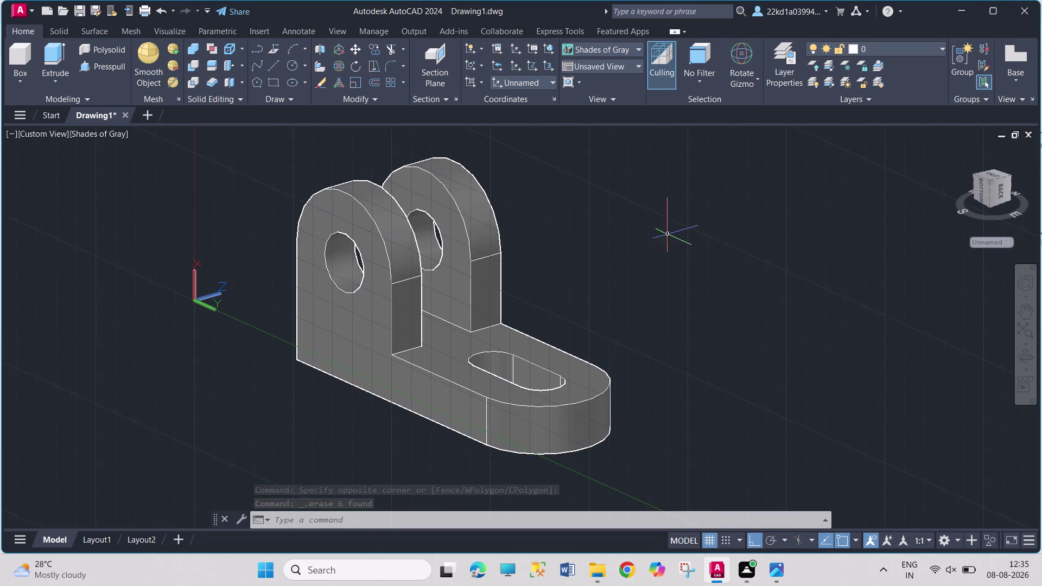
click(684, 195)
drag(836, 329, 828, 321)
drag(605, 187, 606, 193)
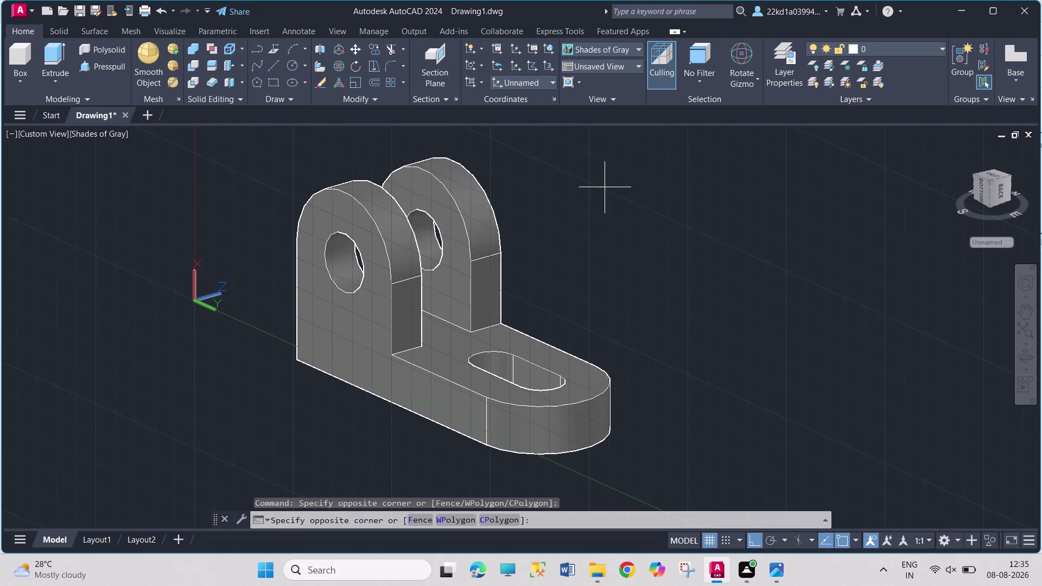
click(756, 317)
click(616, 201)
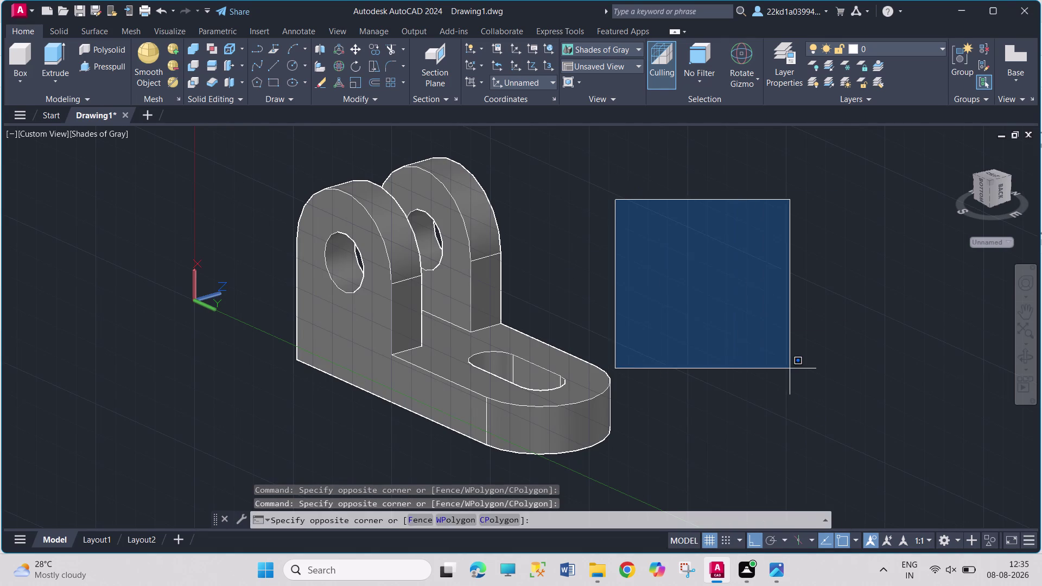
drag(791, 369, 782, 349)
drag(589, 184, 594, 199)
drag(776, 324, 771, 316)
click(641, 185)
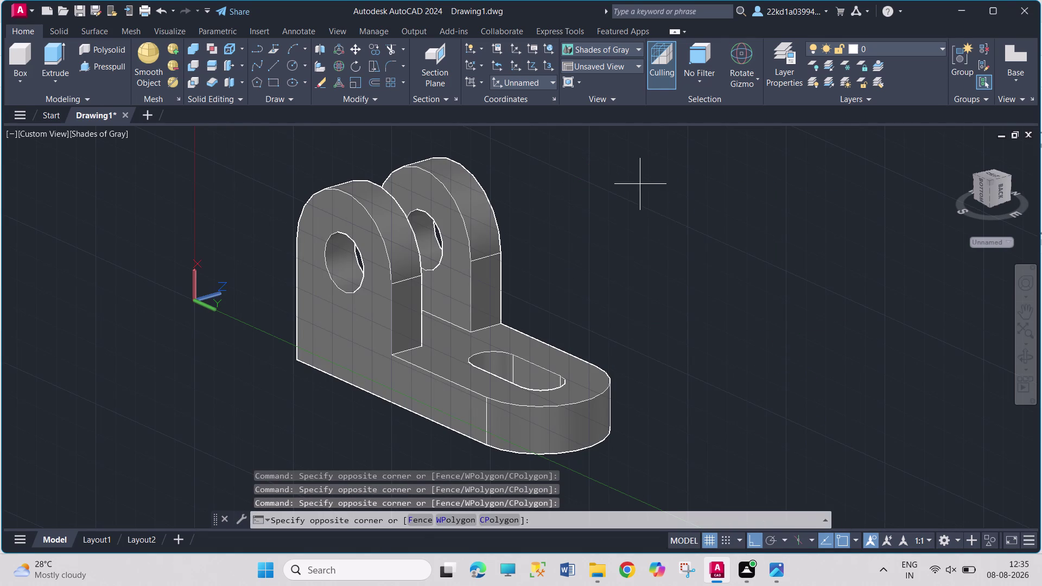
drag(790, 305, 784, 299)
drag(614, 209, 616, 218)
click(761, 325)
click(601, 211)
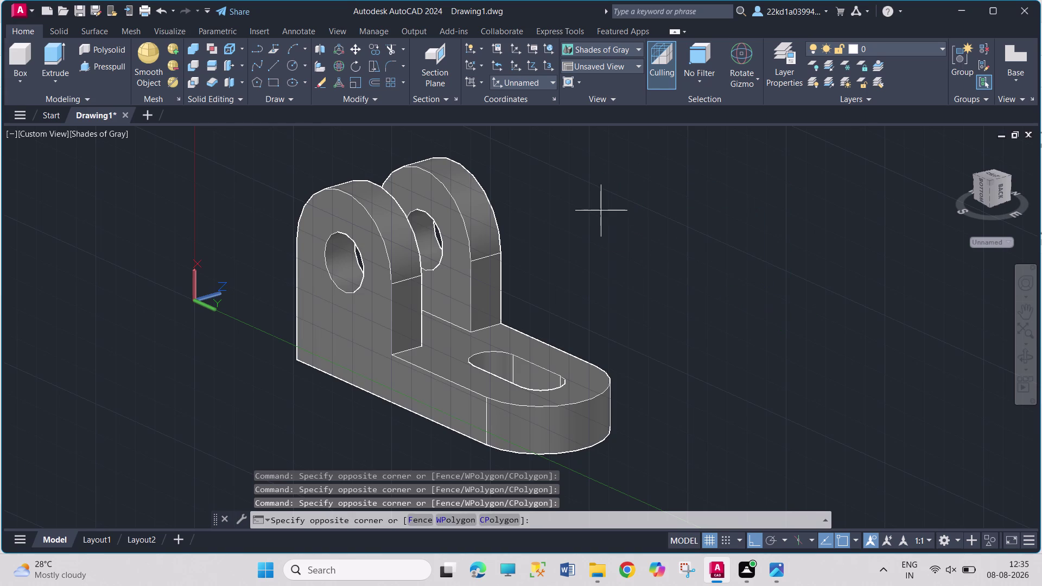
click(736, 321)
click(604, 227)
click(694, 296)
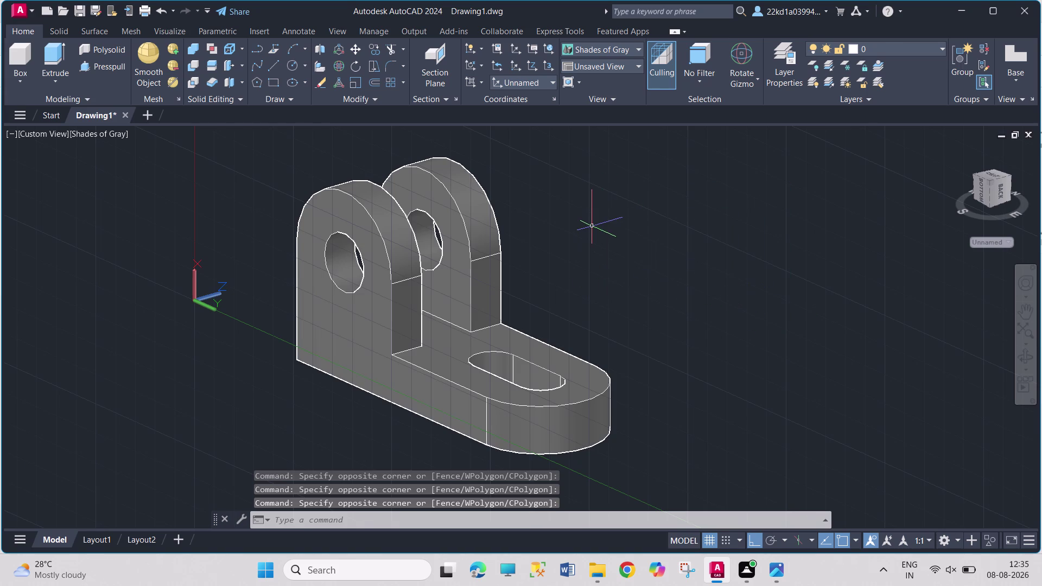
click(638, 184)
click(779, 321)
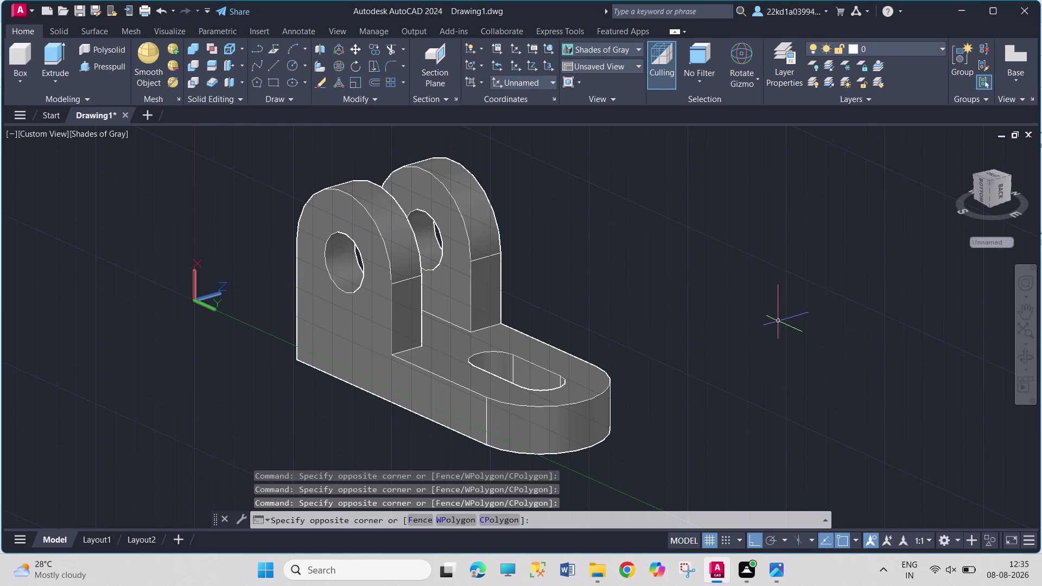
drag(614, 187, 617, 191)
drag(794, 318, 765, 305)
click(607, 204)
drag(747, 342, 739, 325)
drag(666, 223, 668, 238)
click(764, 329)
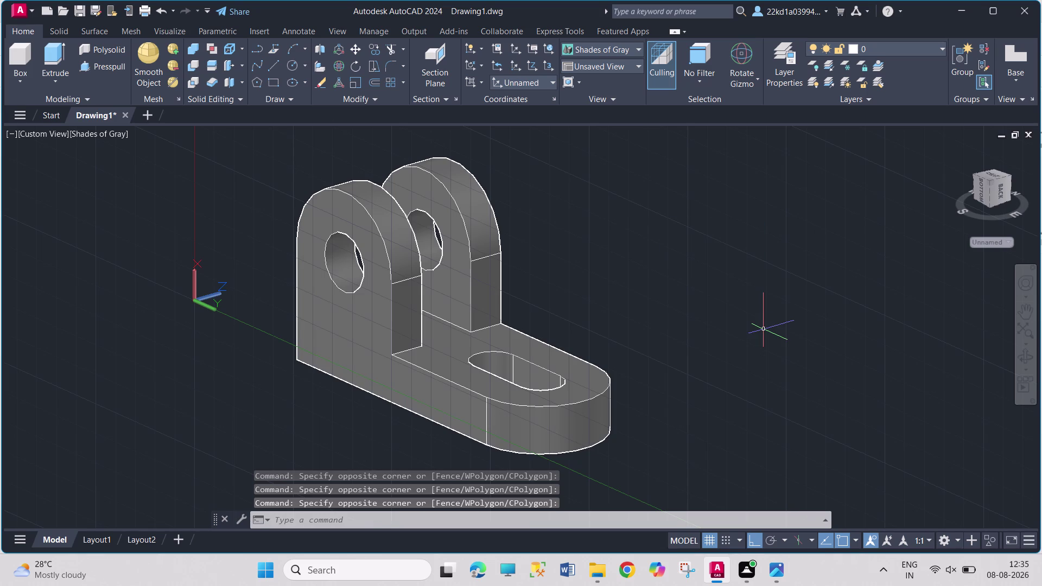
key(ctrl+s)
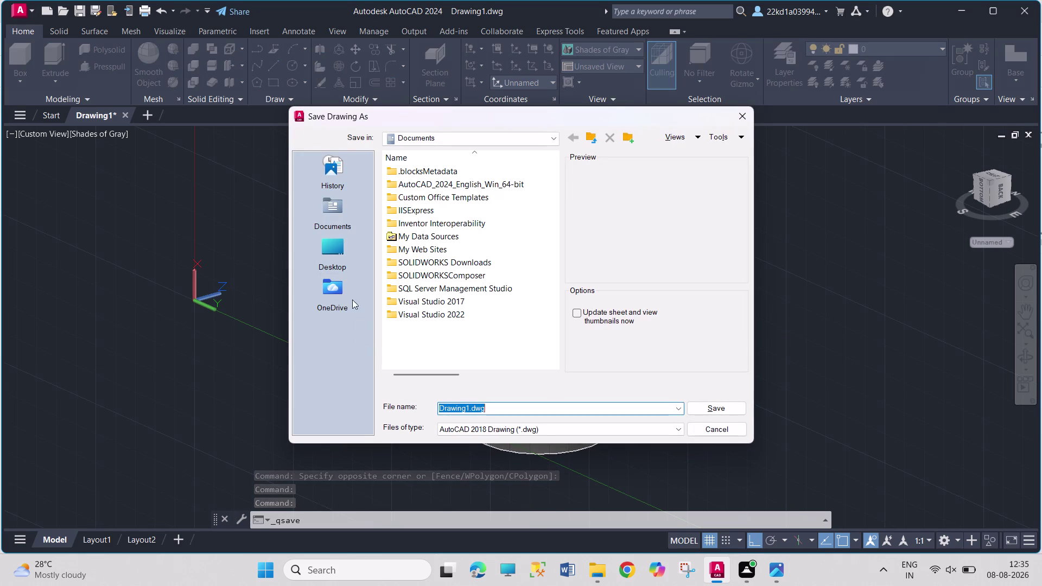
Browse the Libraries, Documents and Desktop locations in the Save Drawing As dialog.
click(338, 263)
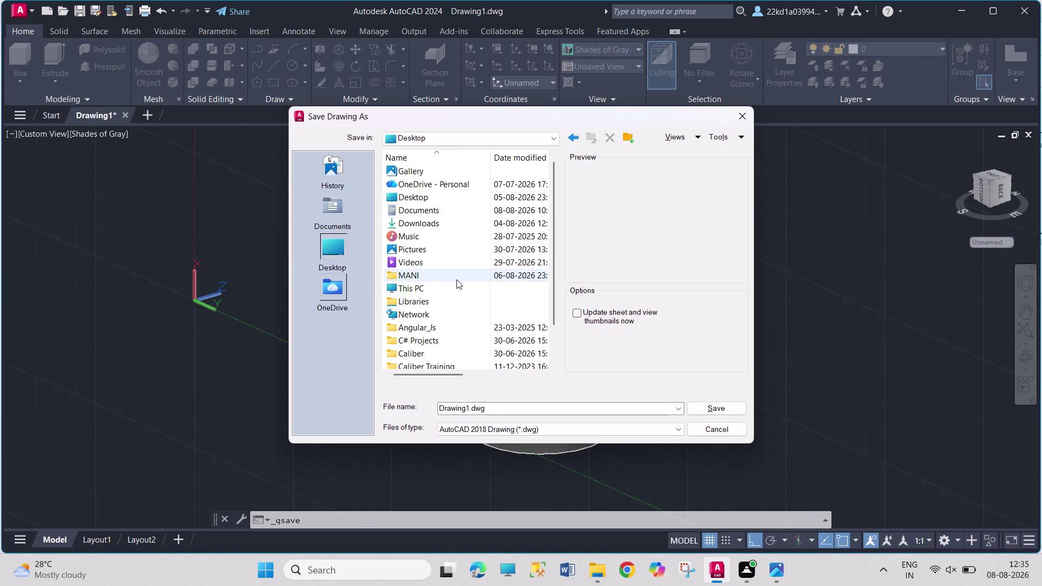
double_click(450, 296)
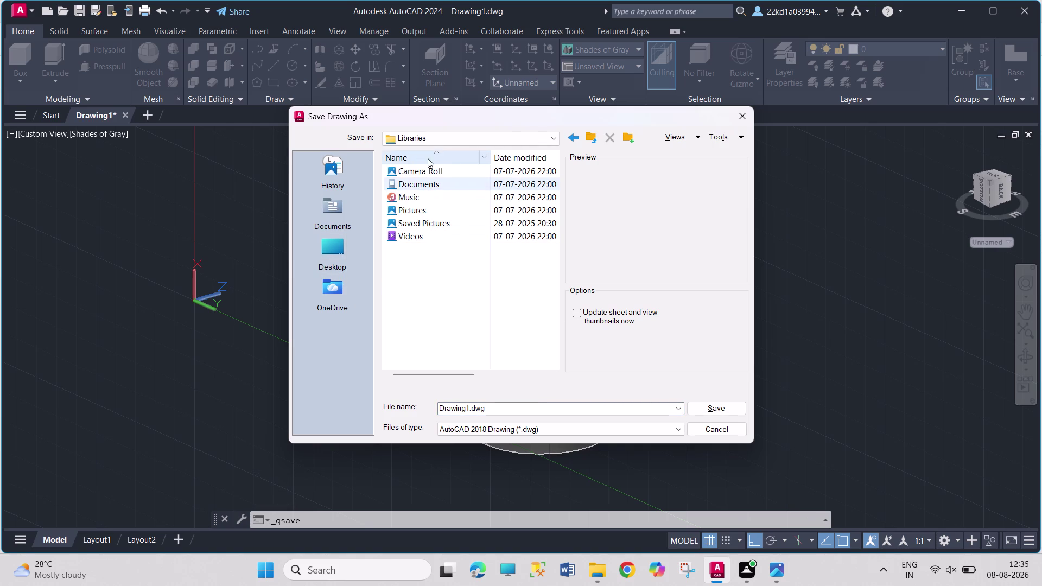
click(553, 135)
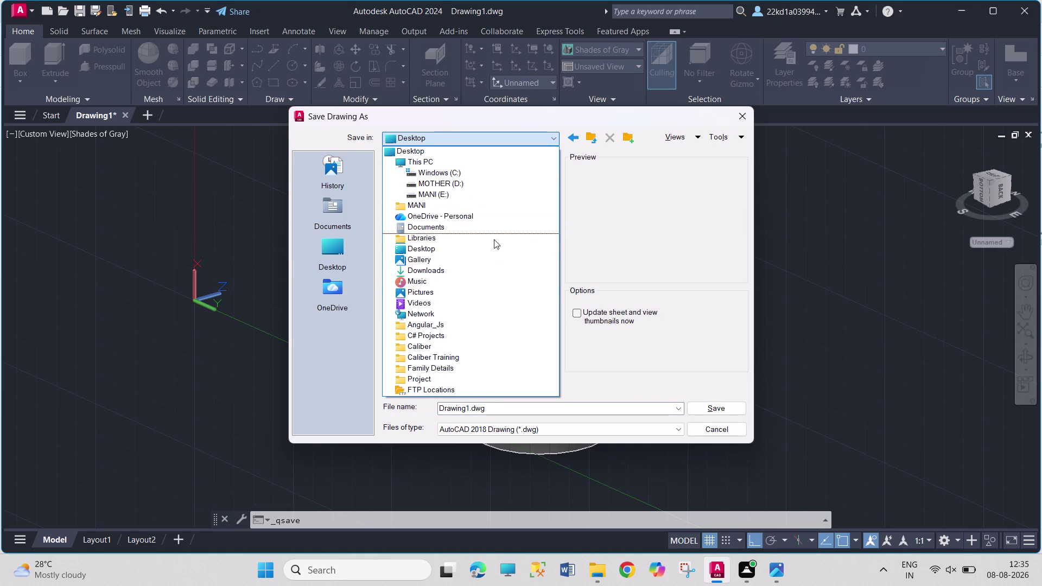
click(470, 250)
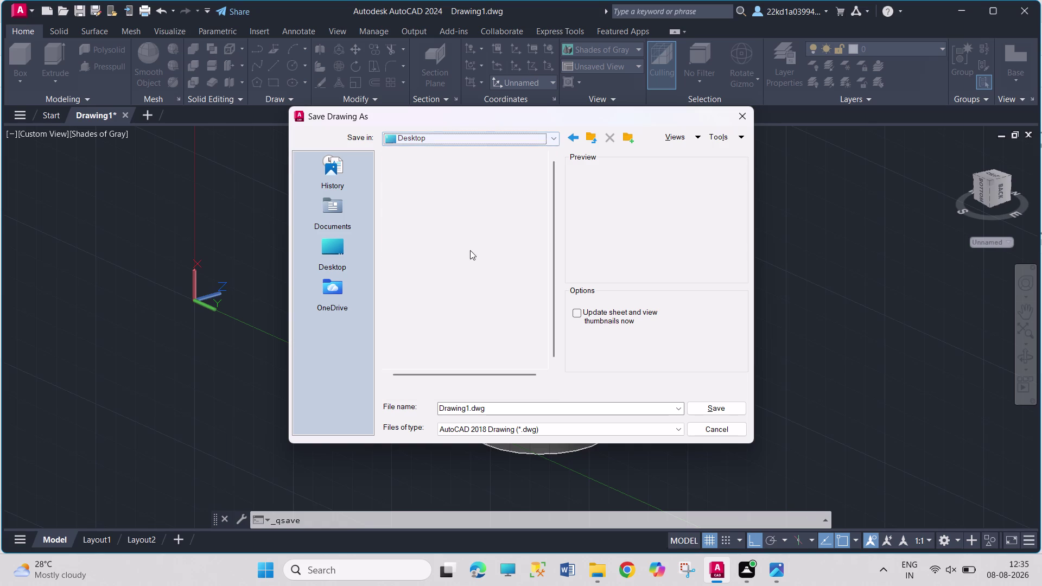
click(339, 202)
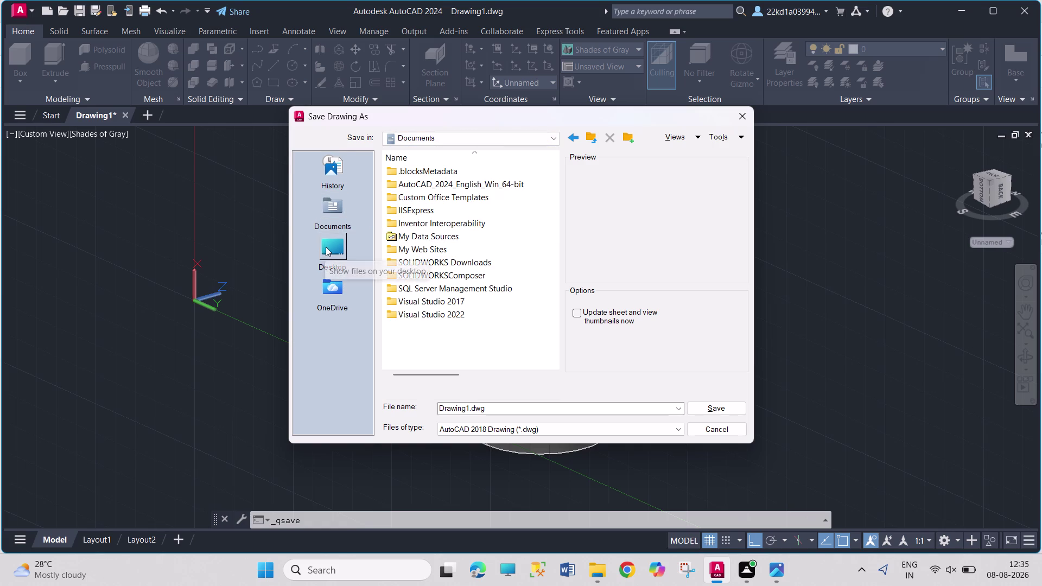
click(326, 247)
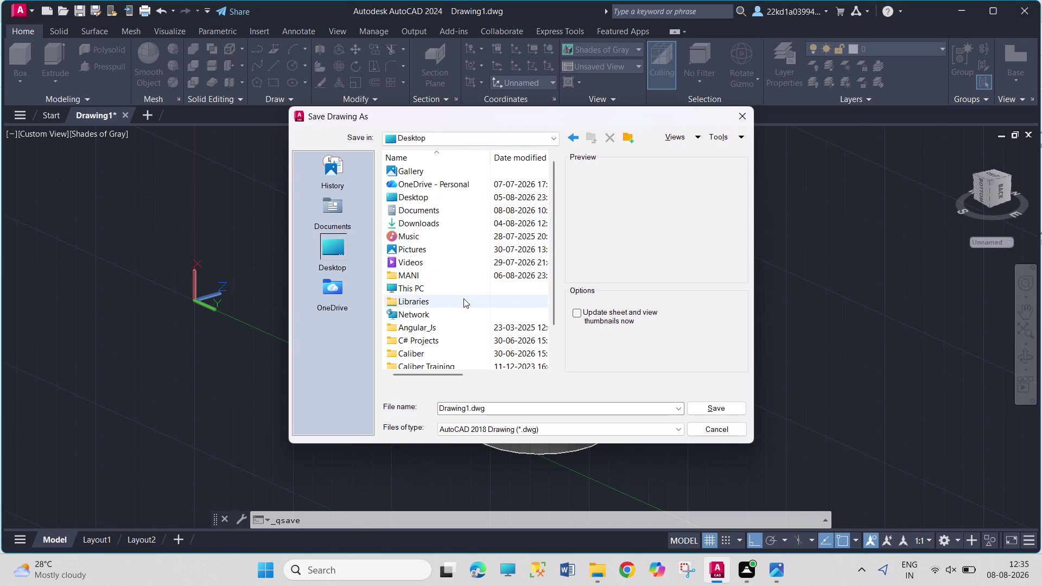
scroll(down, 3)
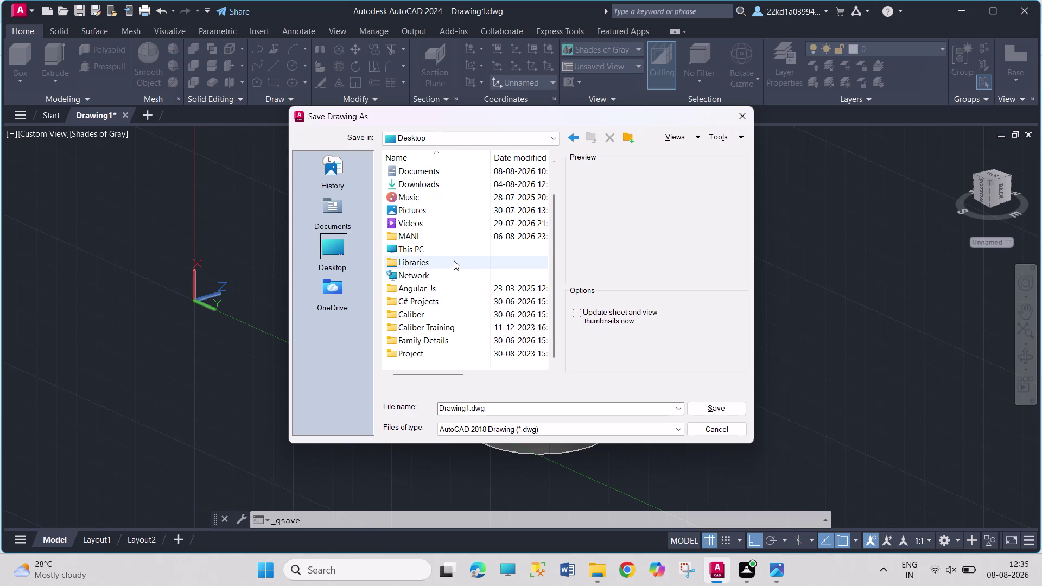
Navigate to This PC > MOTHER (D:) > DESKTOP2 > SOLIDWORKS CADDESK > ASSEMBLY1111.
double_click(452, 249)
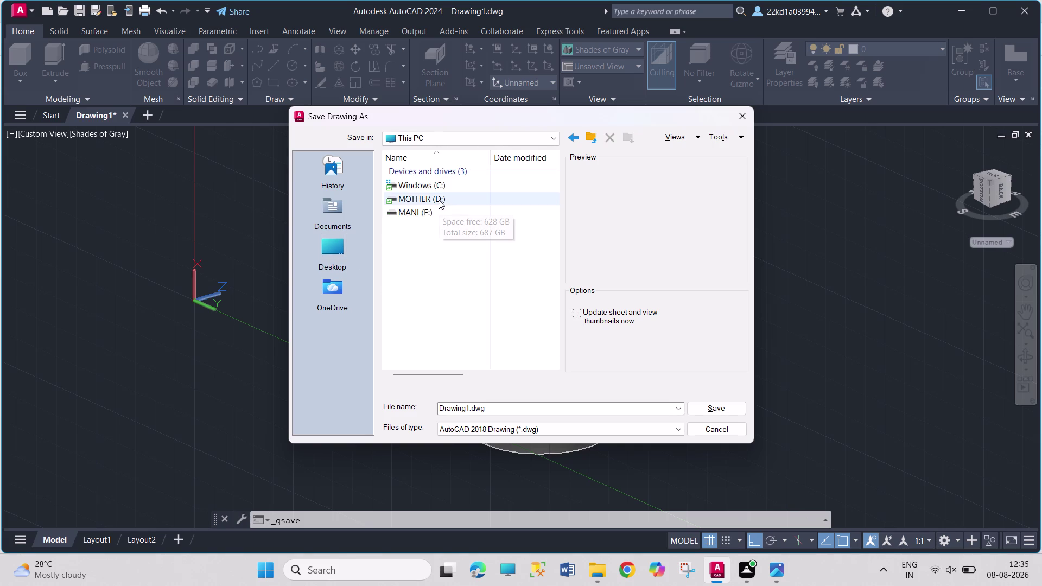
double_click(452, 201)
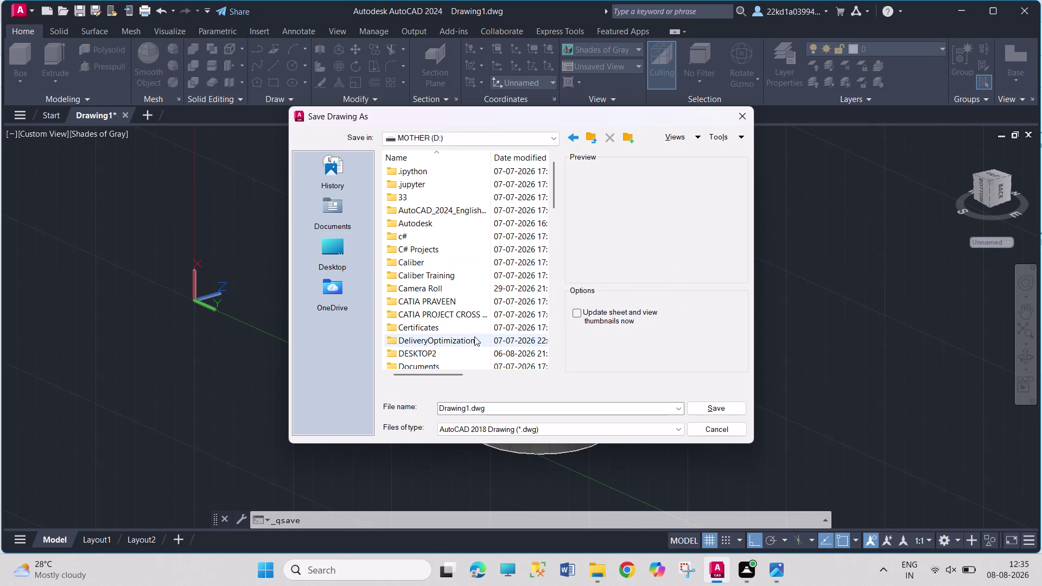
double_click(473, 354)
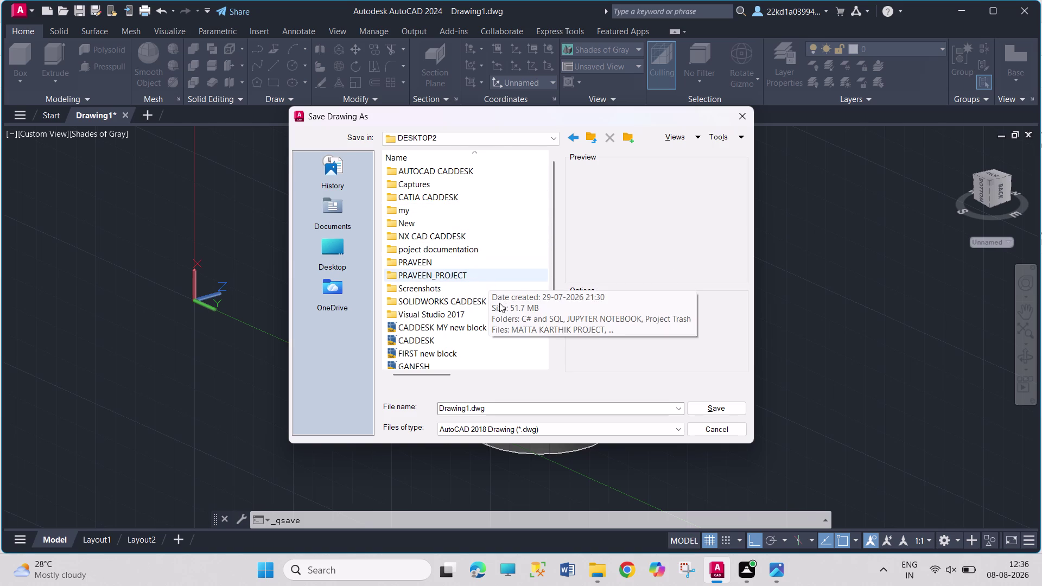
double_click(469, 303)
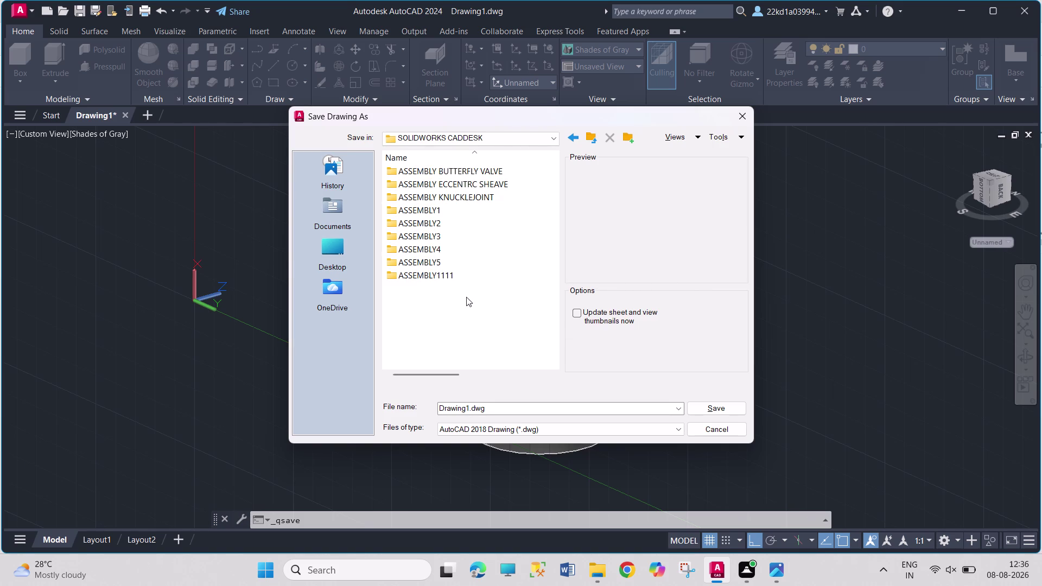
double_click(468, 274)
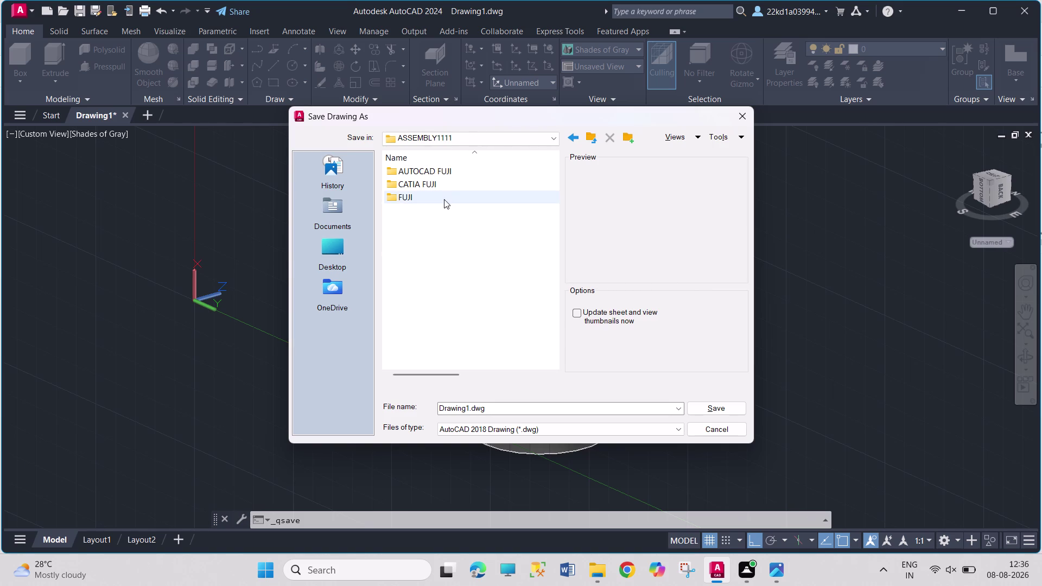
Open the AUTOCAD FUJI folder and clear the partly typed file name.
double_click(459, 174)
click(506, 405)
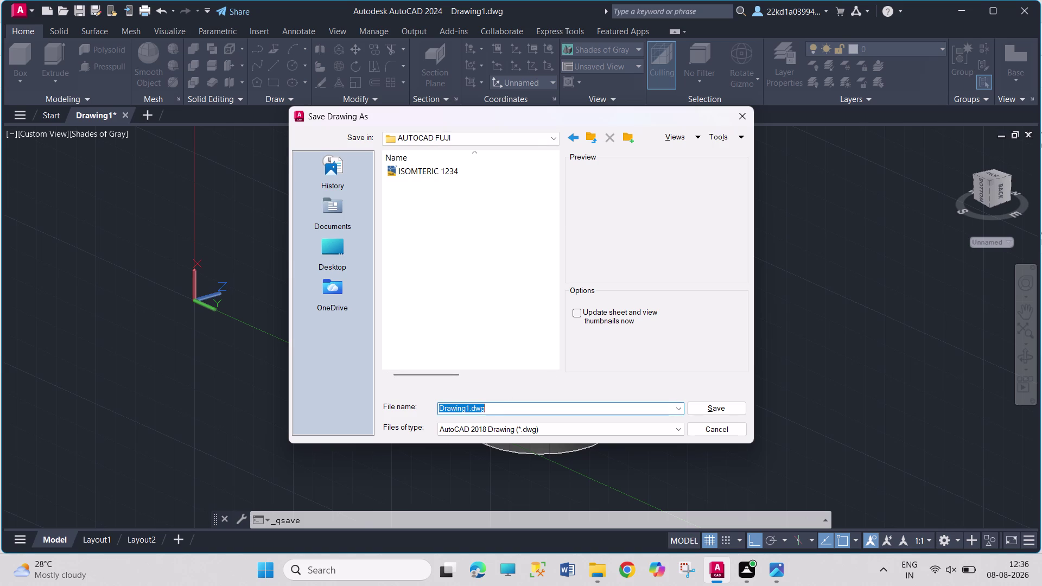
text(ISOM)
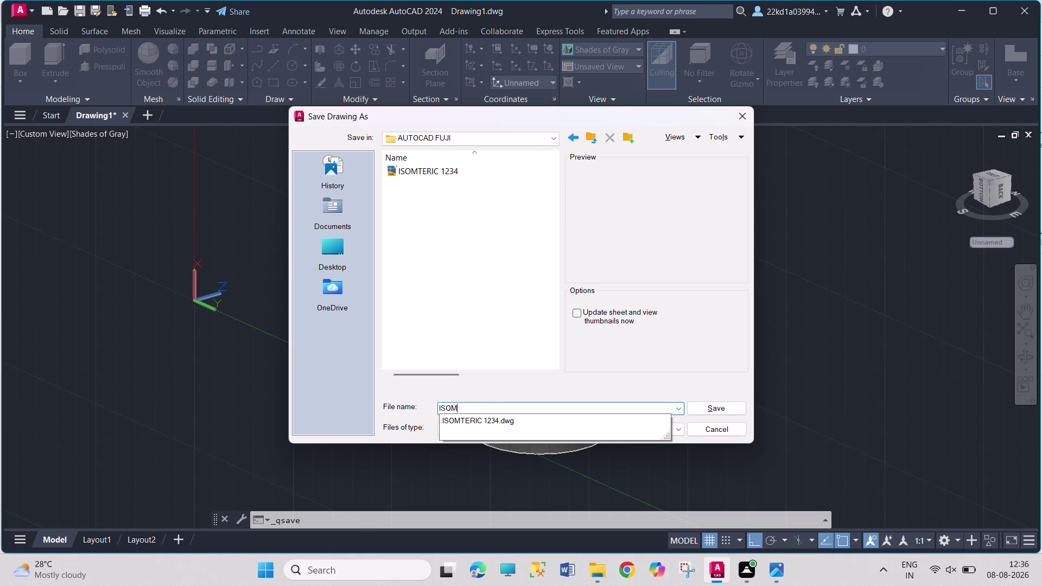
key(BackSpace)
key(BackSpace)
key(BackSpace)
key(BackSpace)
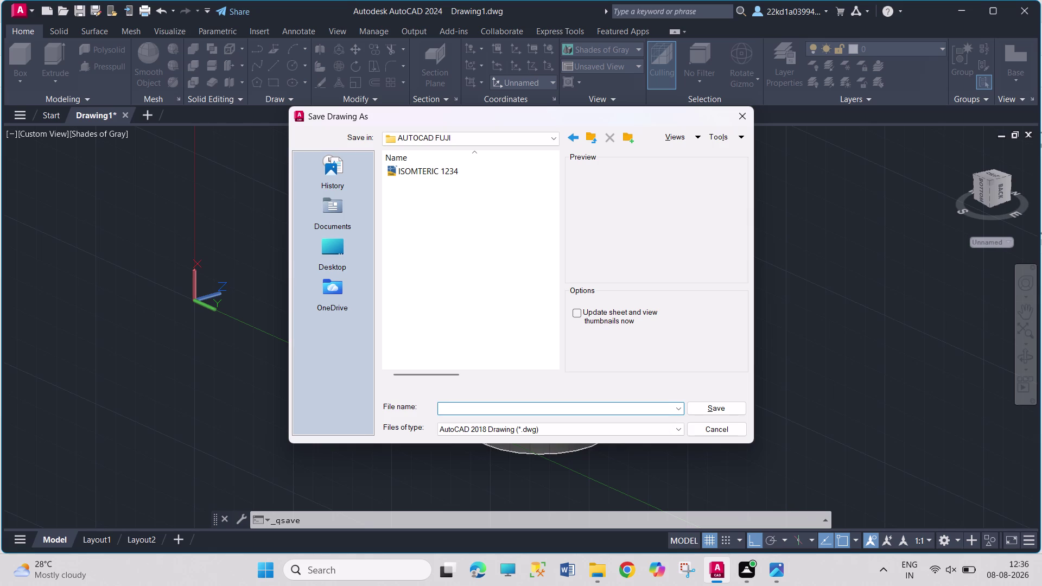
Name the file PROJECTION 2 and save the drawing.
text(PRO)
text(JECTIO)
text(N)
key(space)
key(2)
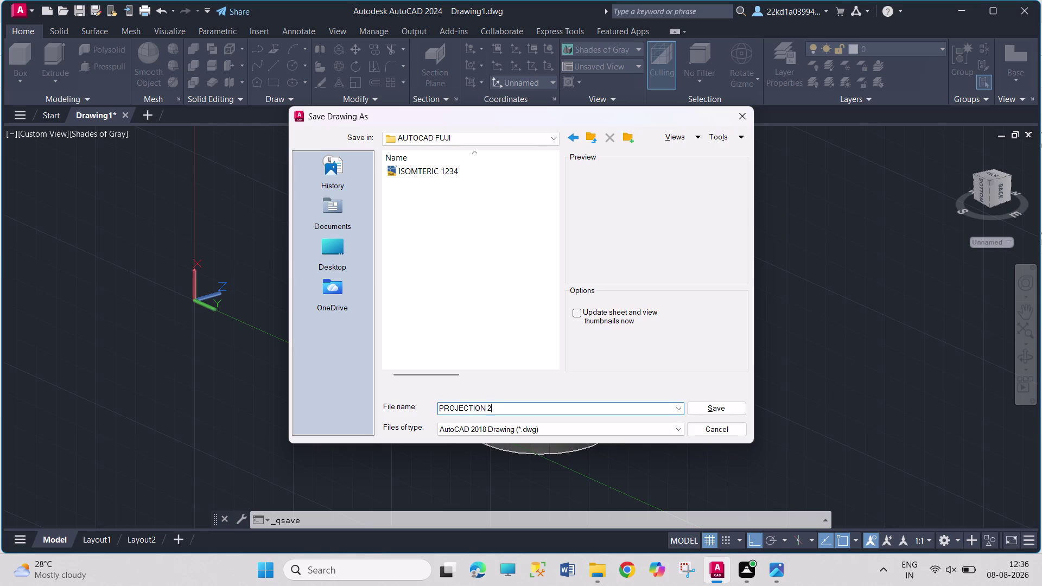
click(731, 410)
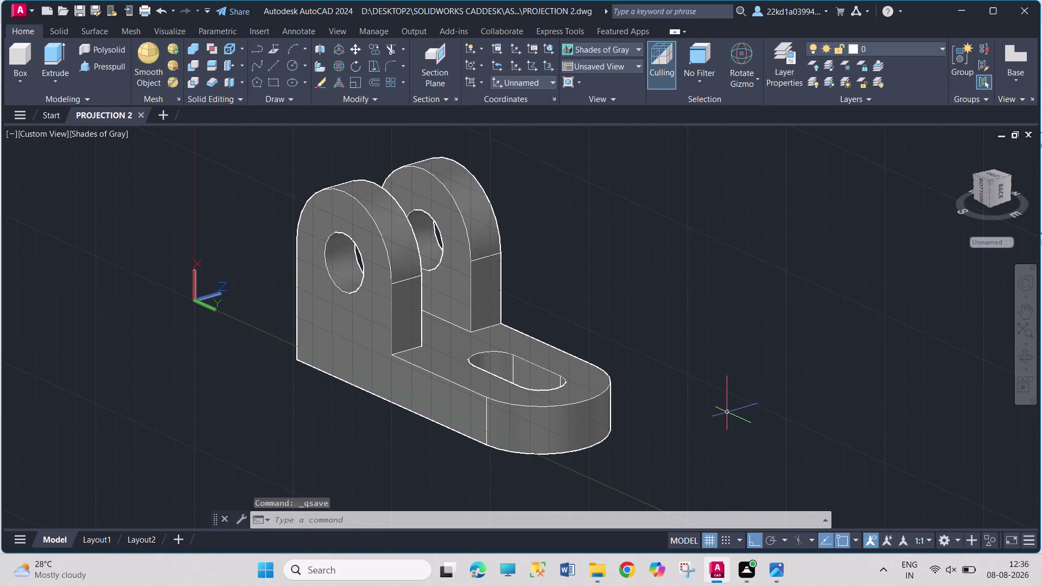
click(1019, 77)
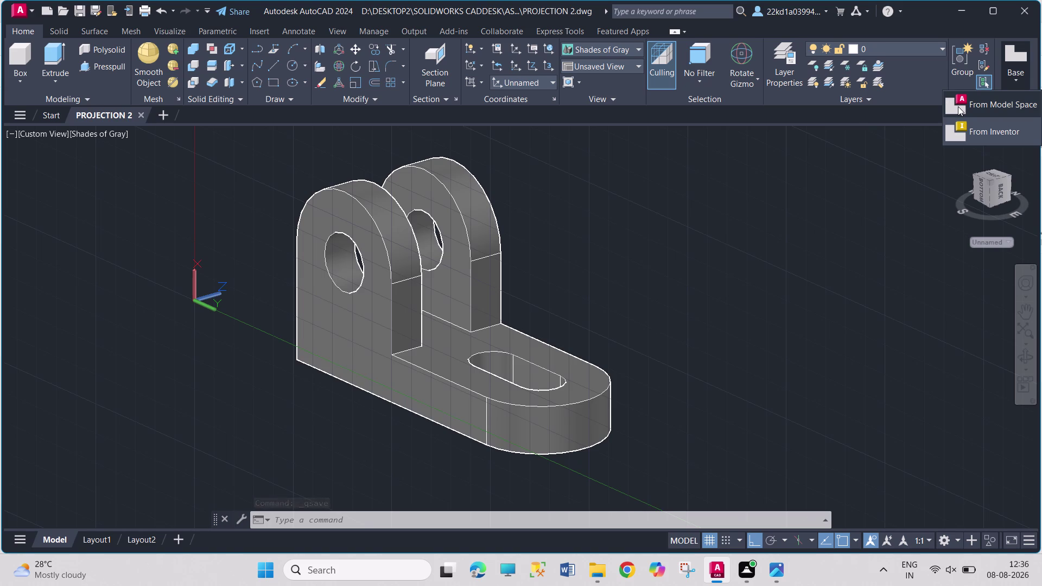
Start a base view from model space using the entire bracket model, placed on Layout1.
click(959, 106)
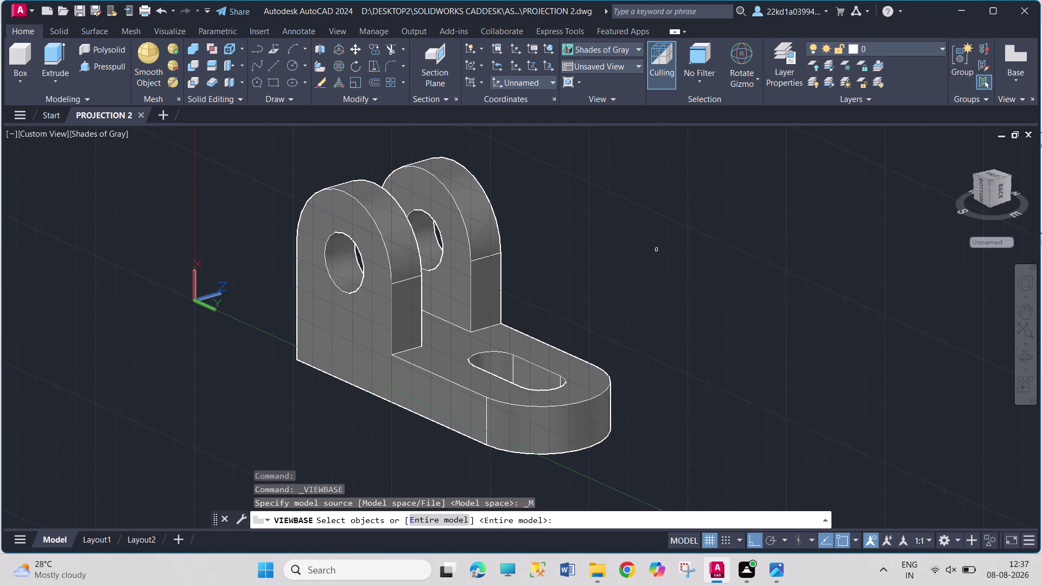
click(460, 522)
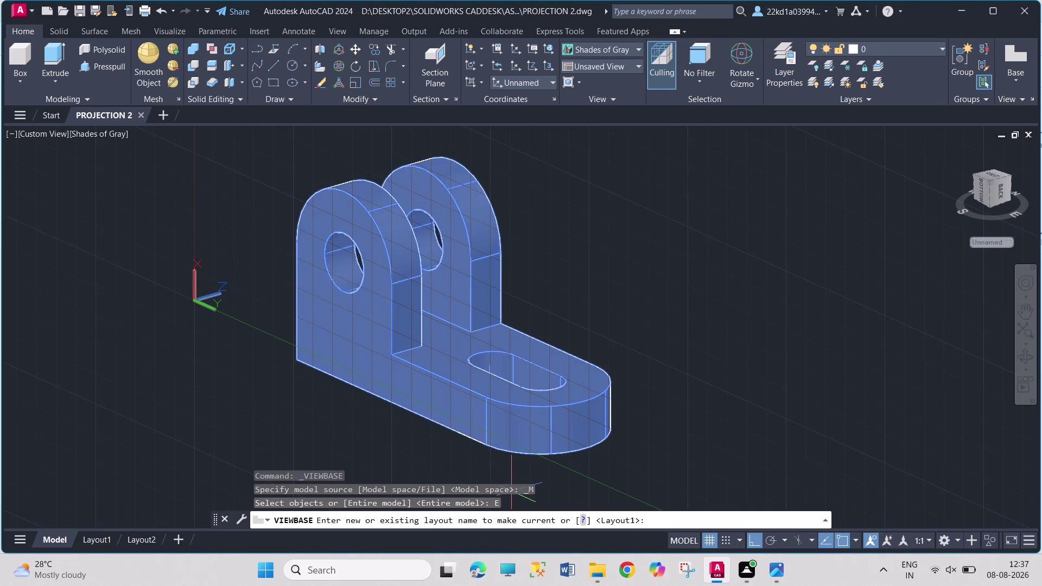
click(512, 428)
key(Return)
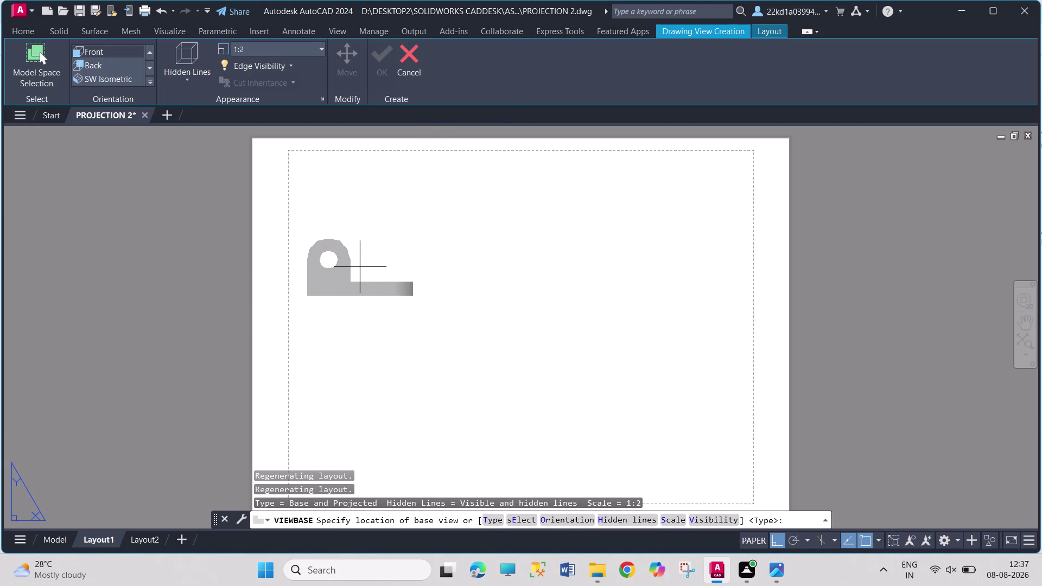
Preview the front, top, side and isometric views on Layout1, then cancel placement.
click(360, 217)
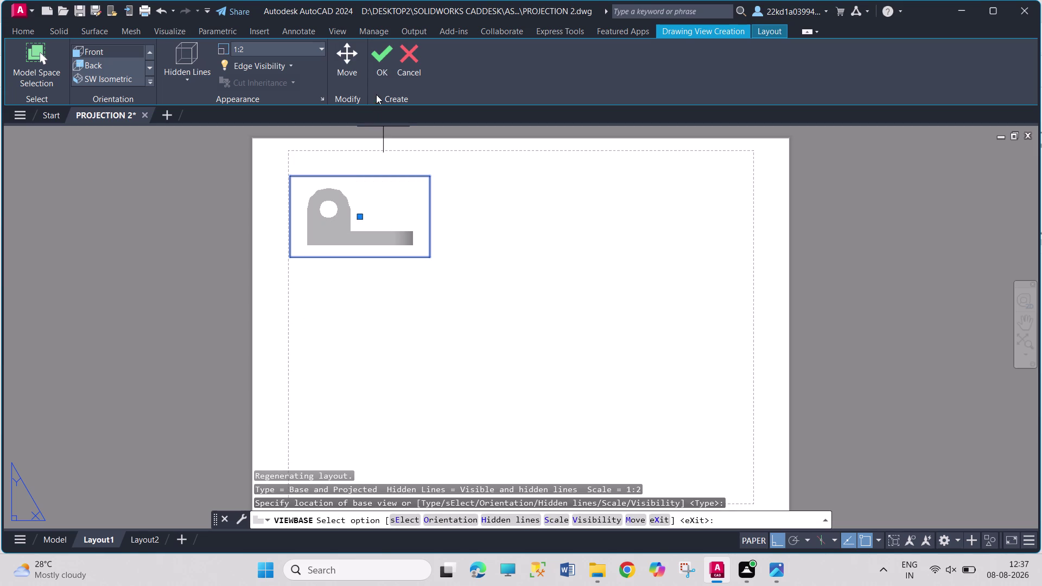
click(380, 74)
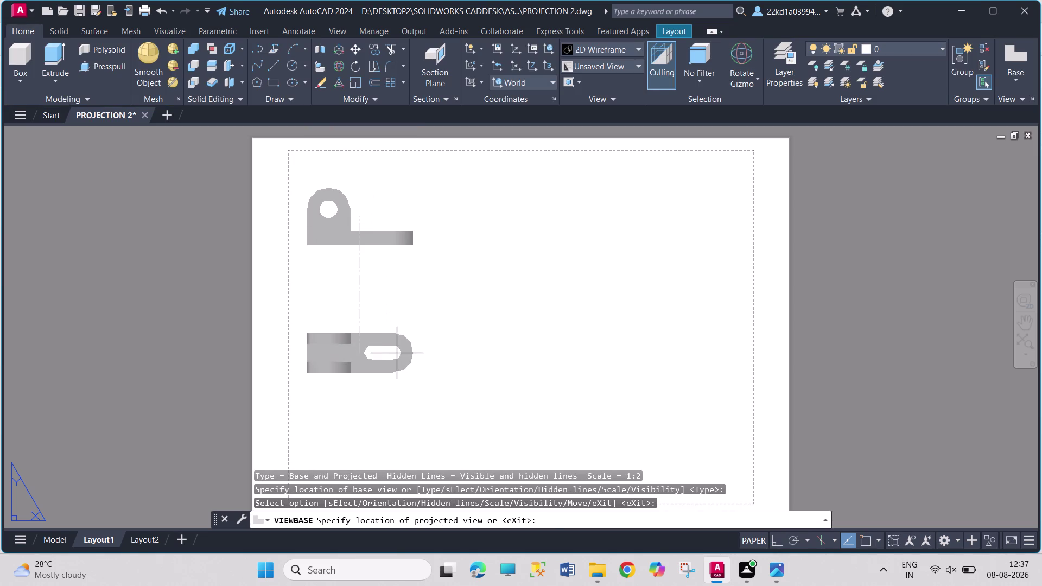
click(397, 354)
click(536, 240)
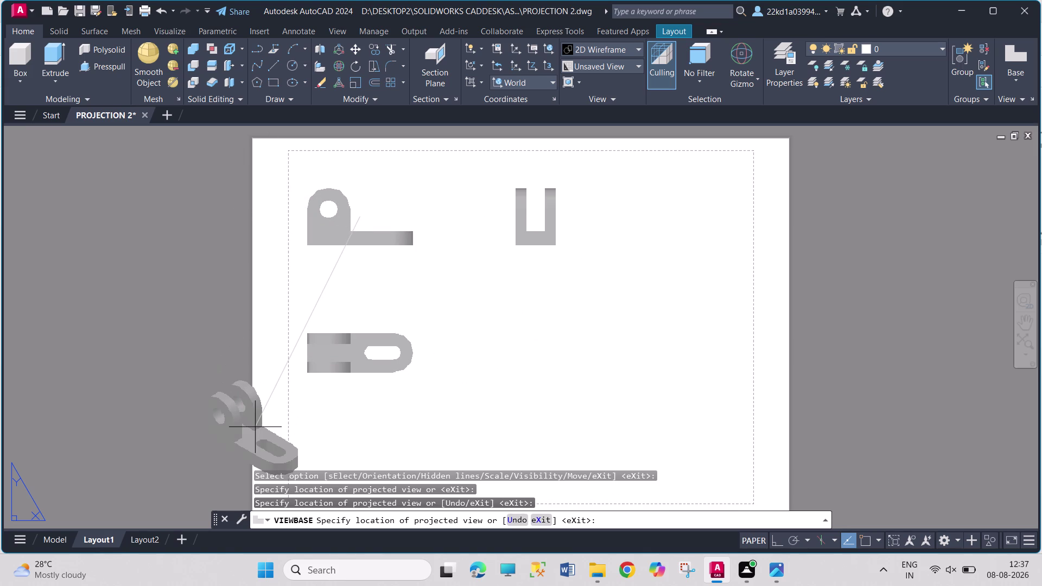
click(255, 428)
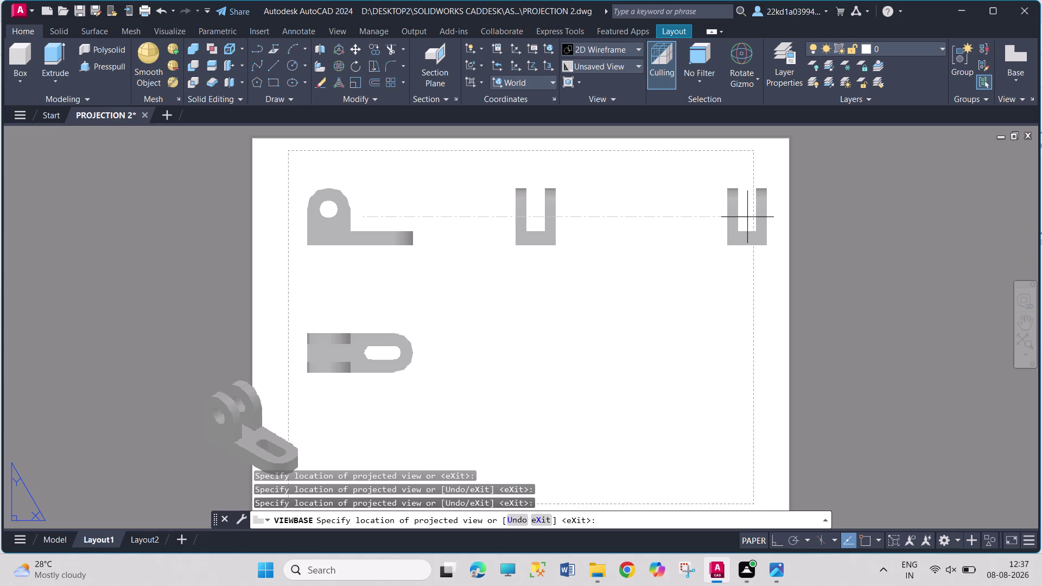
key(Escape)
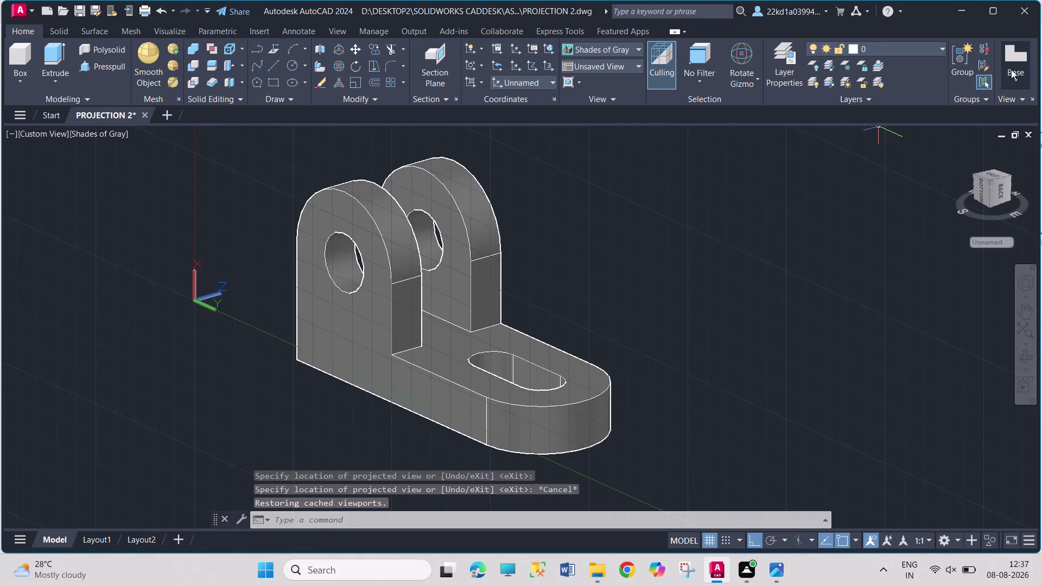
Restart the base view from the entire bracket model on Layout1.
click(1024, 66)
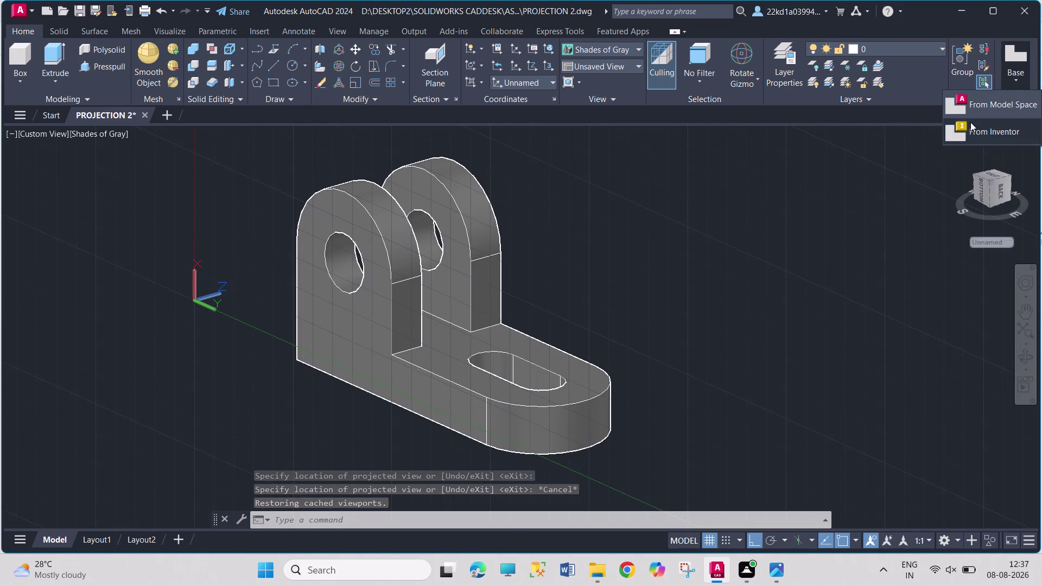
click(971, 112)
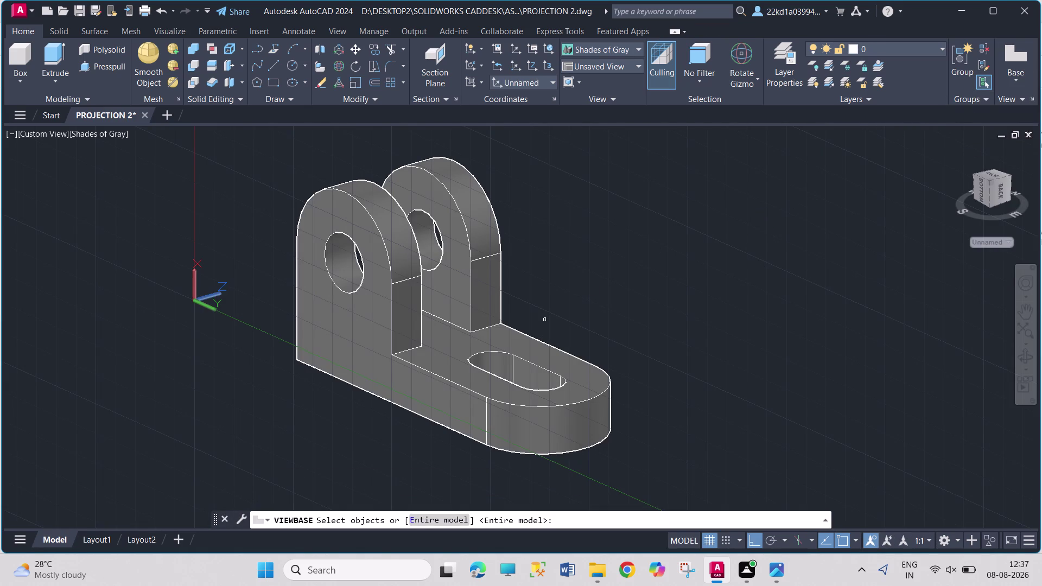
click(455, 528)
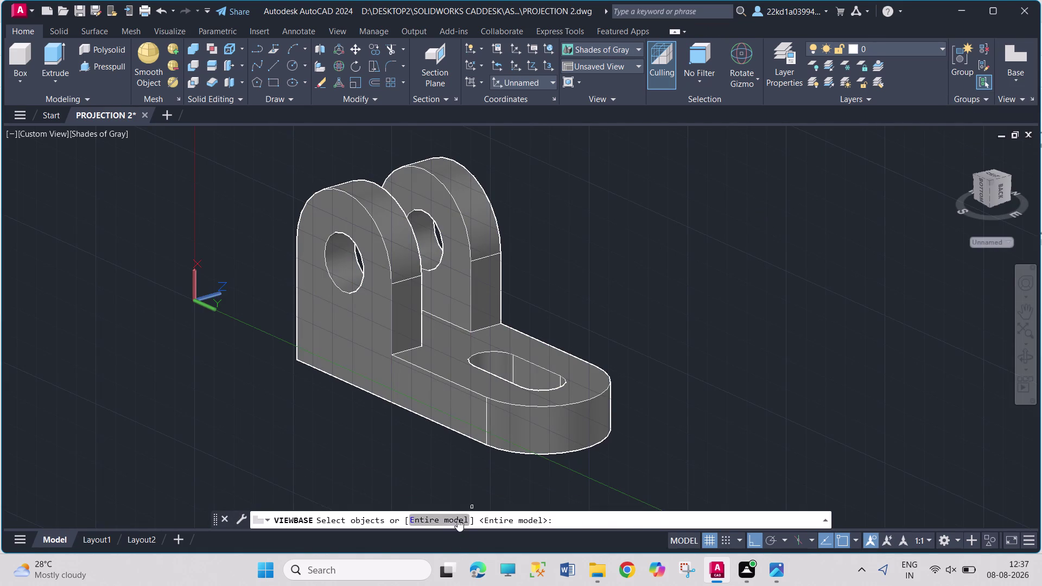
click(458, 519)
key(Return)
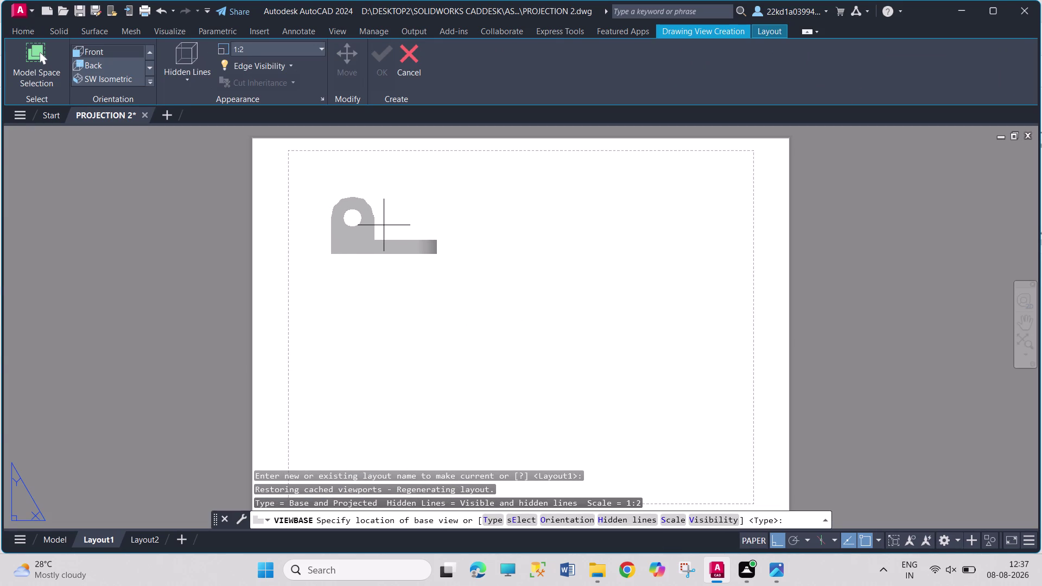
Place the front view top-left, with top, side and lower-left isometric projections.
click(385, 226)
click(385, 73)
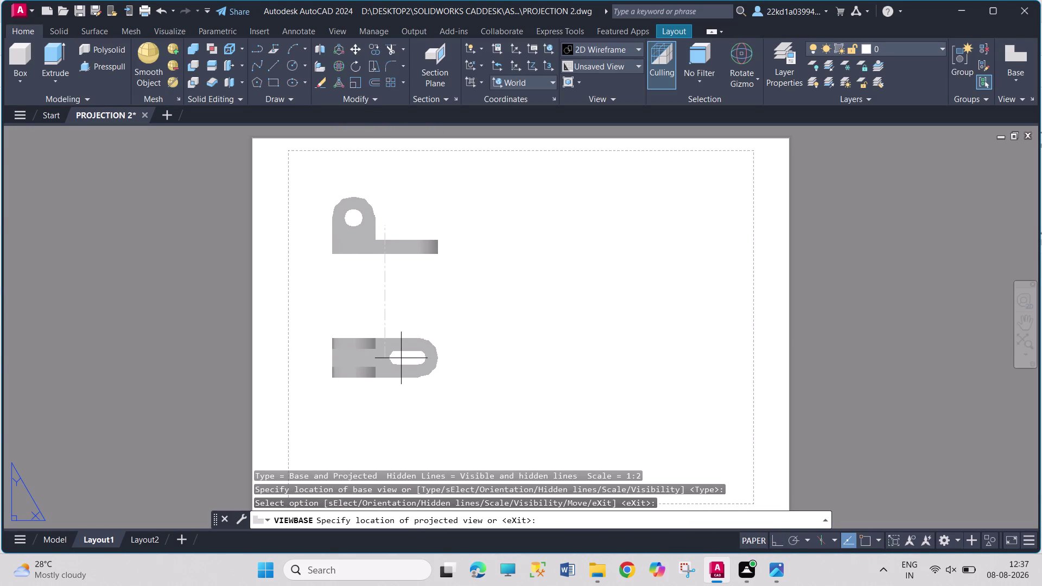
click(401, 358)
click(521, 240)
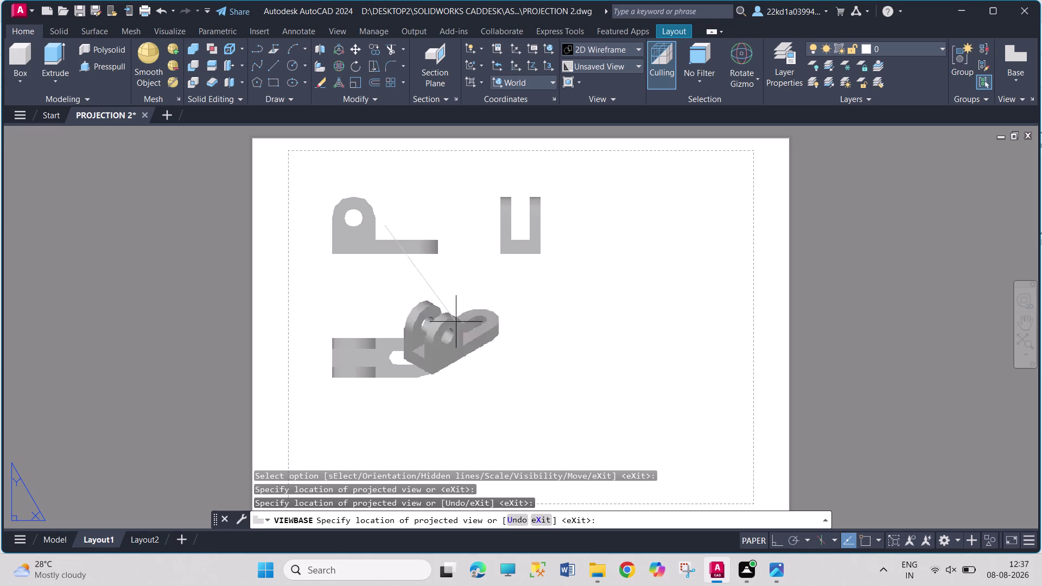
click(290, 441)
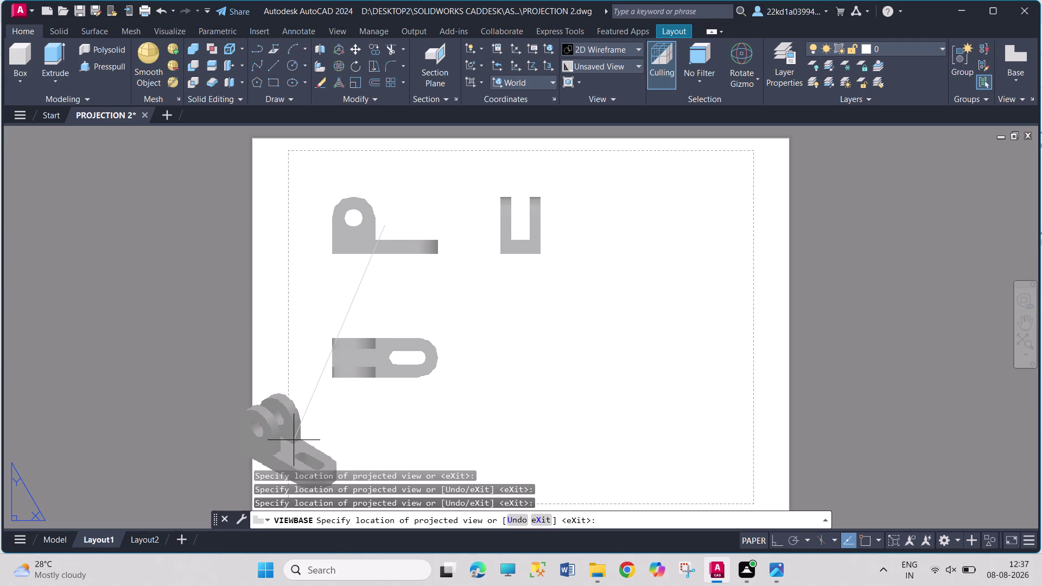
key(Return)
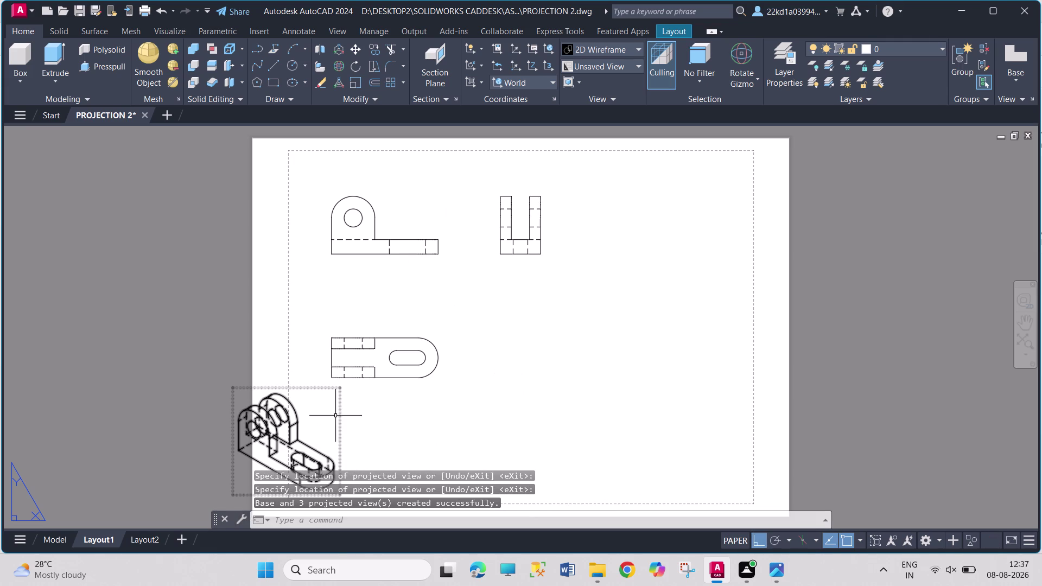
drag(340, 416, 457, 343)
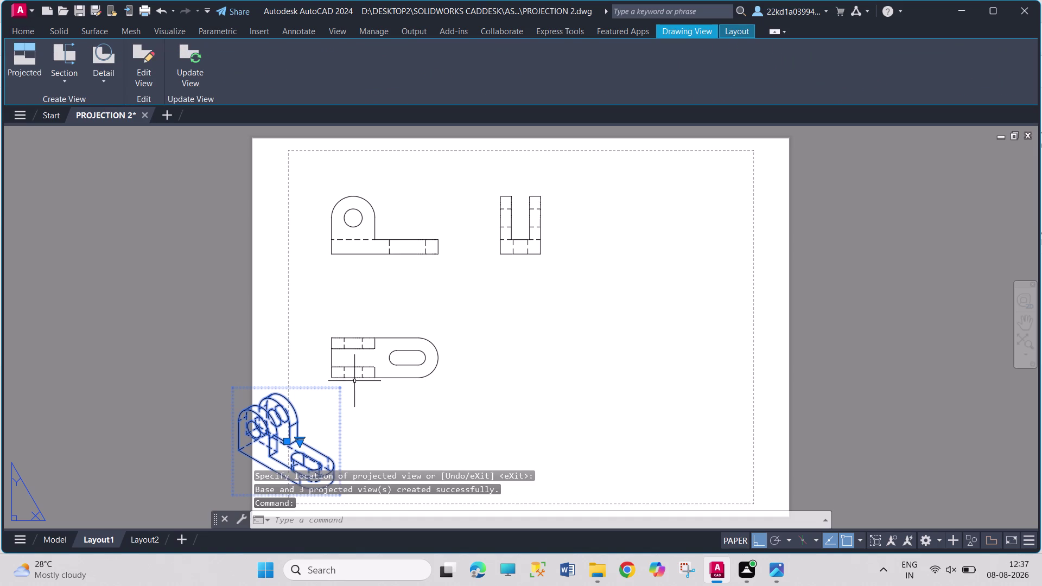
Move the isometric view in two moves to the upper right, beside the side view.
click(286, 442)
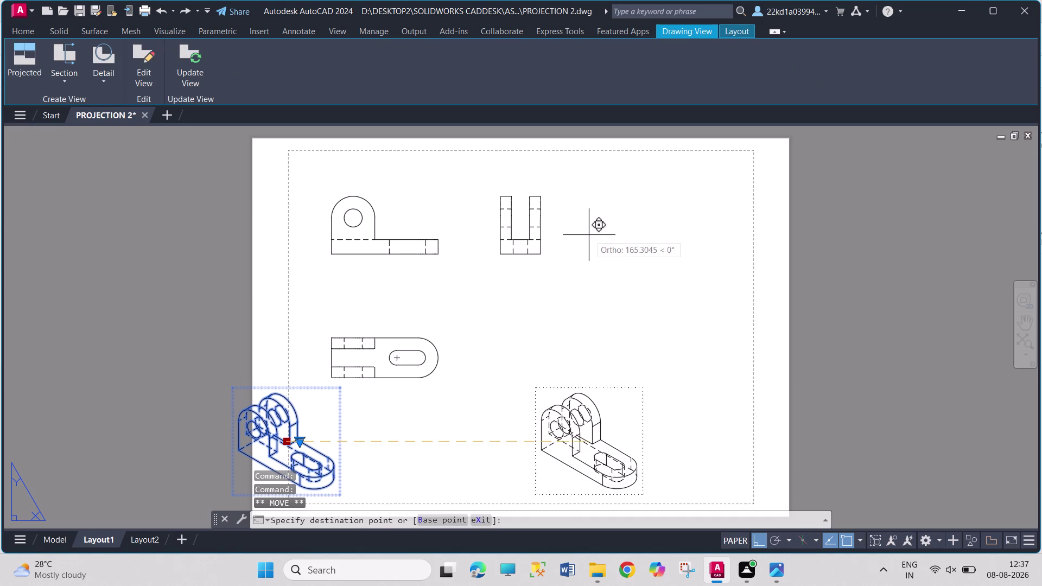
click(627, 241)
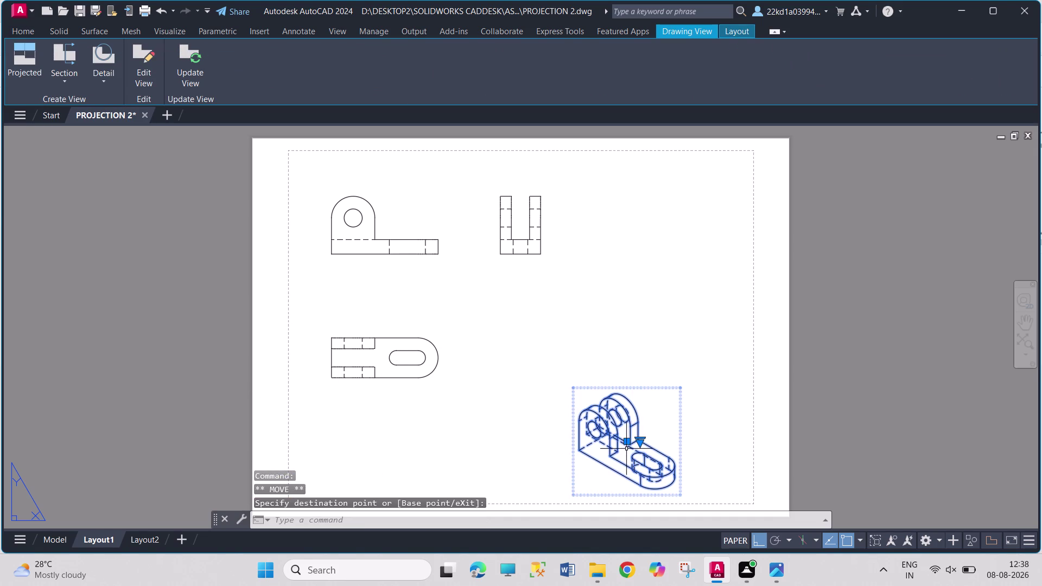
click(627, 443)
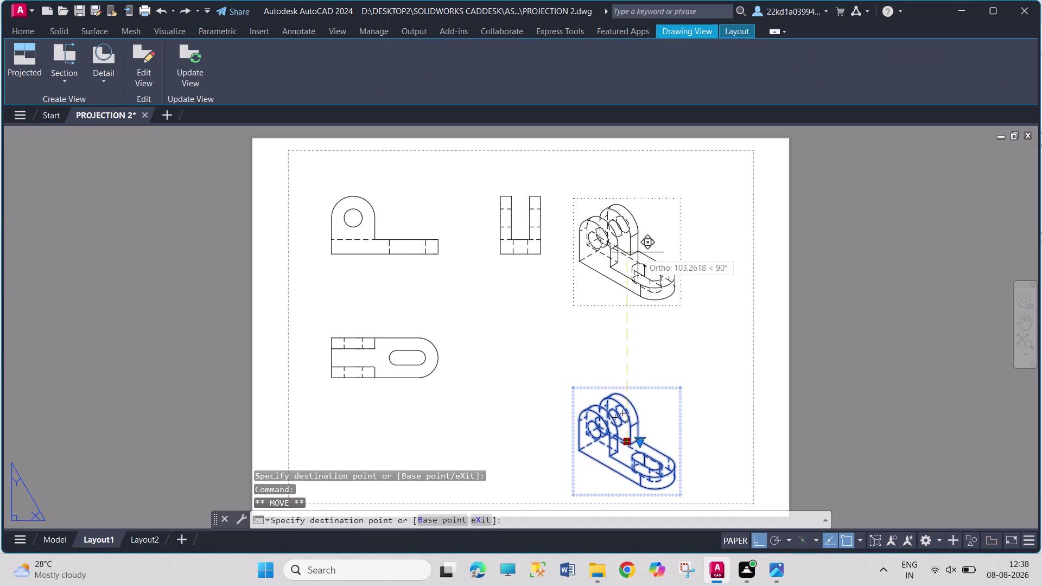
click(652, 245)
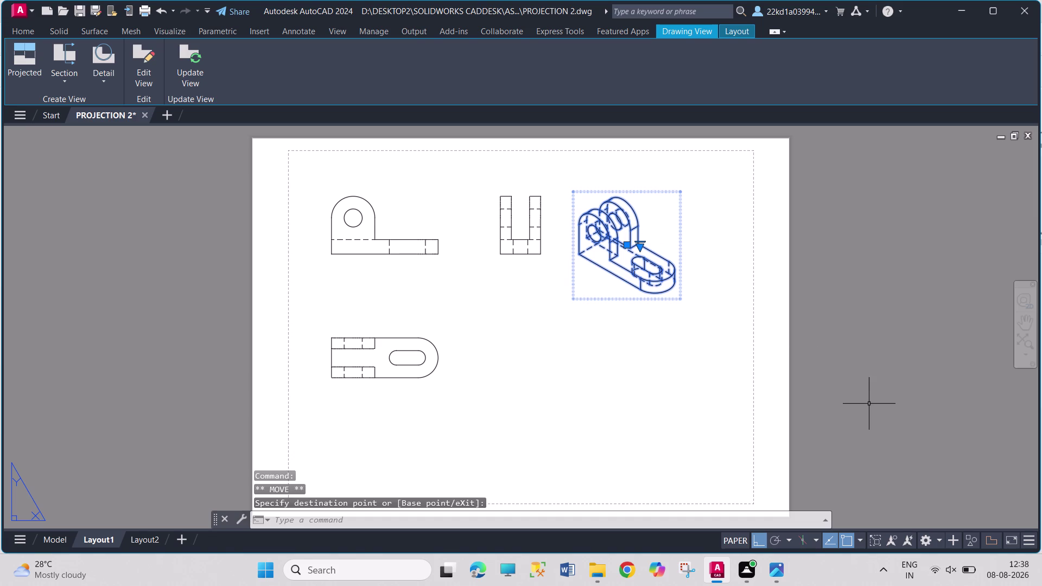
key(Escape)
key(Escape)
key(Escape)
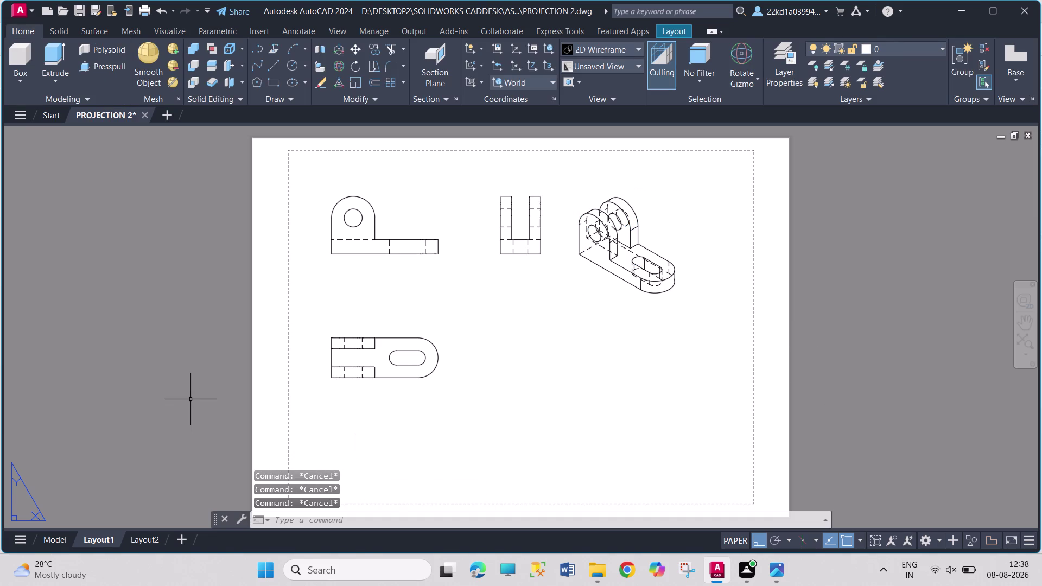
click(667, 30)
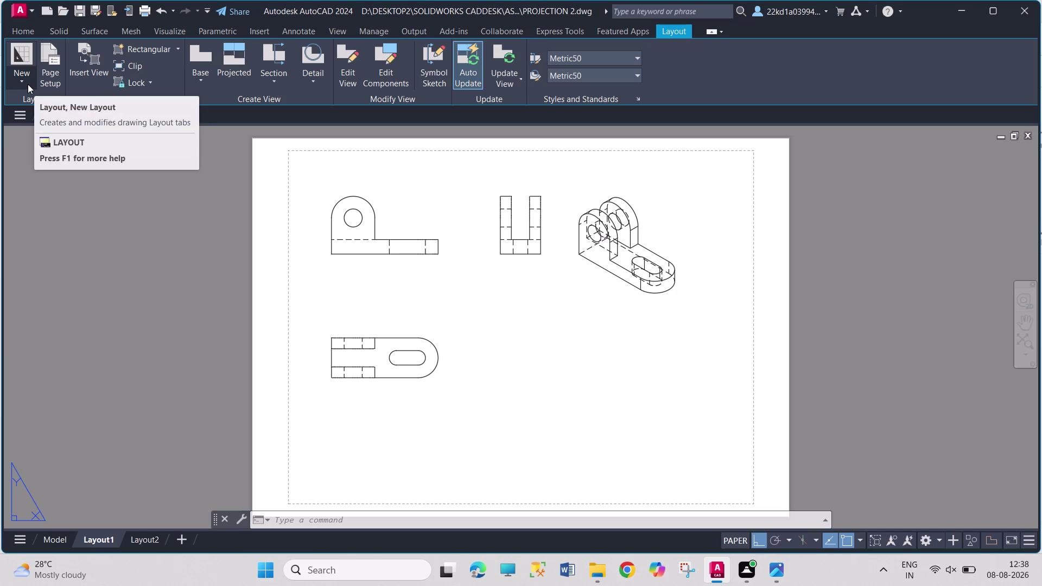
click(28, 84)
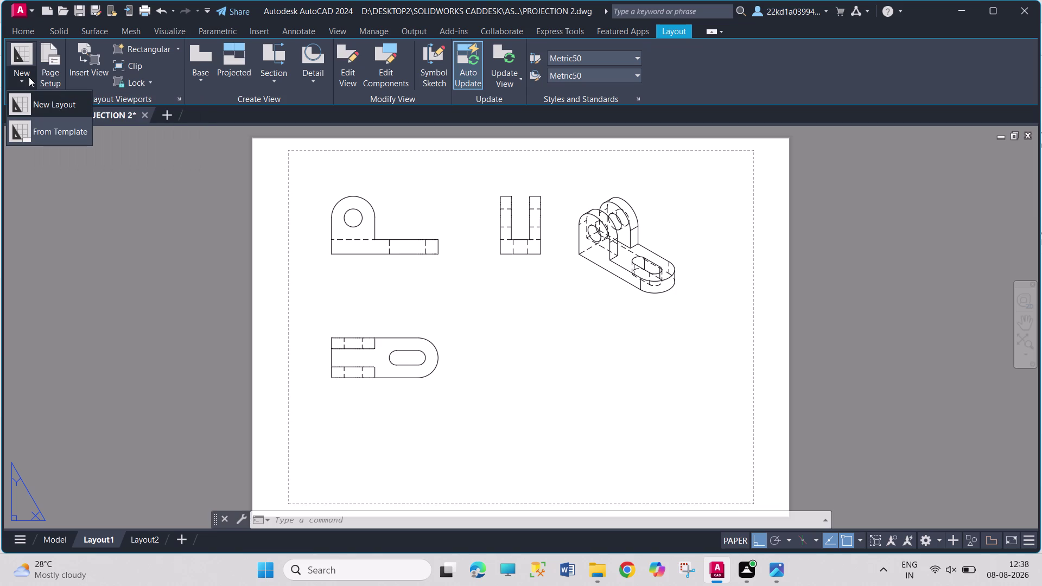
Set Layout1's page setup to the DWG To PDF plotter on ISO full bleed A3 paper.
click(54, 85)
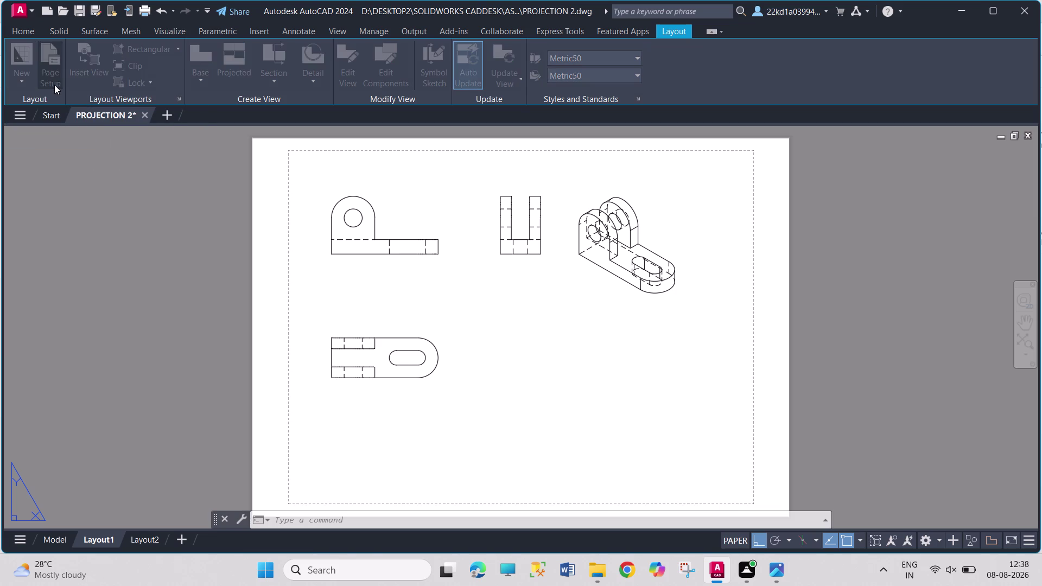
click(614, 255)
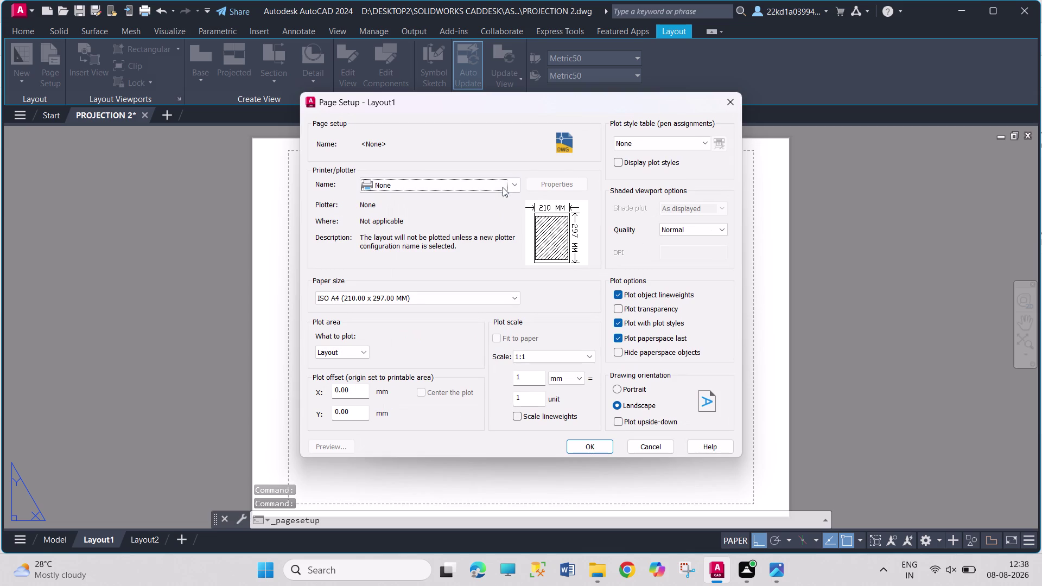
click(511, 185)
click(451, 358)
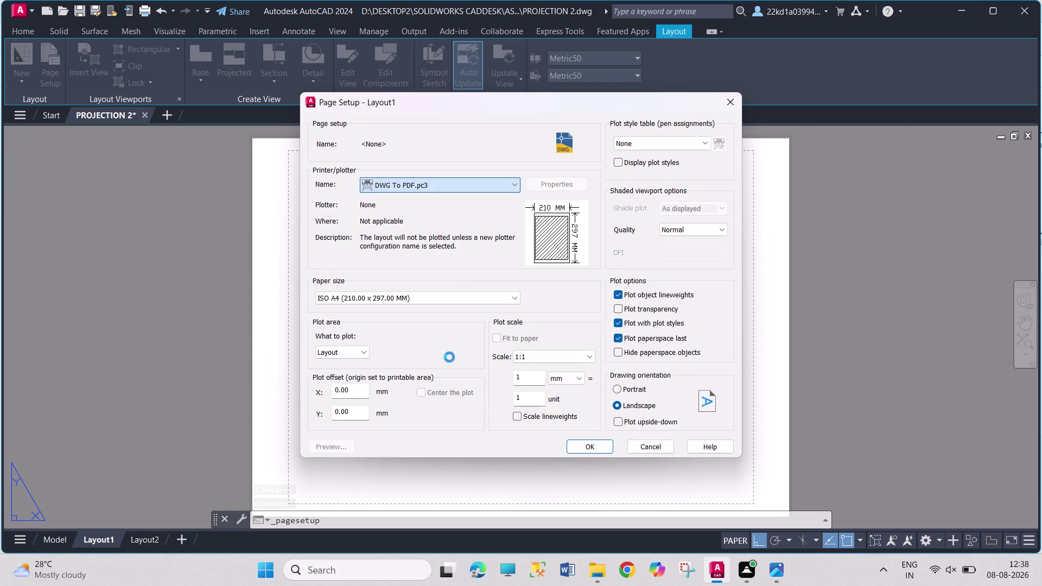
click(466, 298)
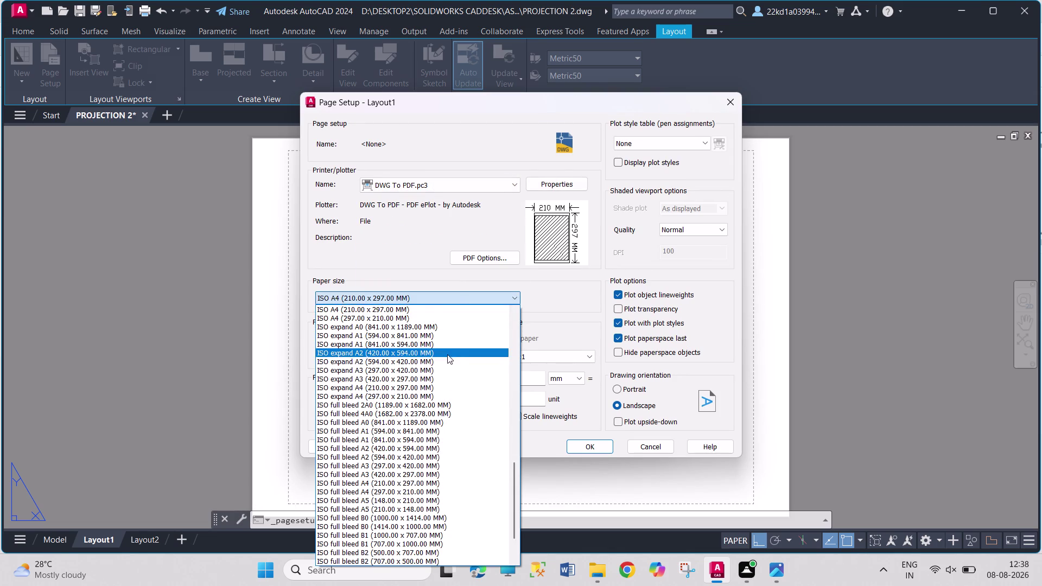
scroll(down, 3)
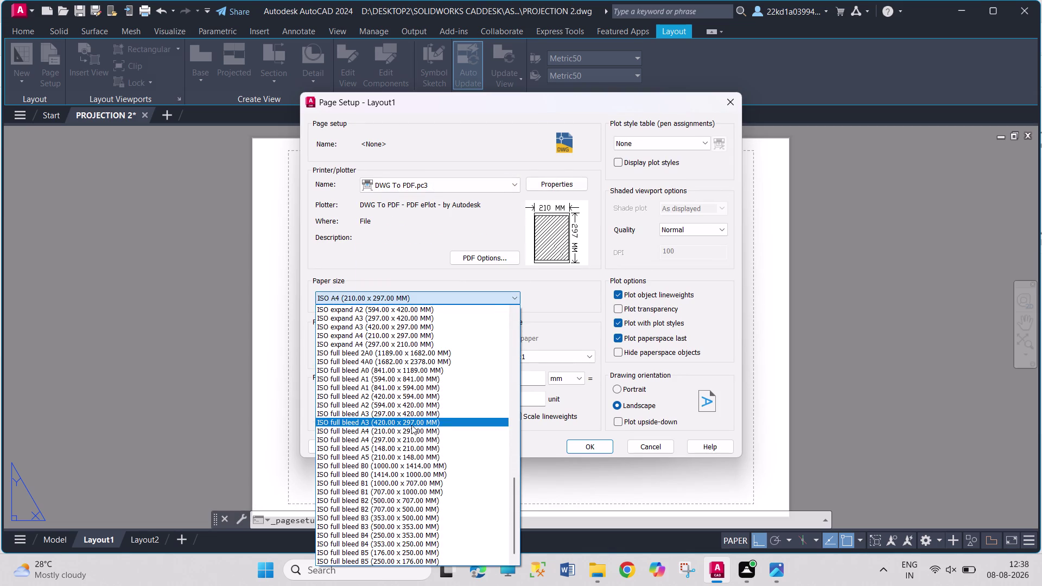
click(412, 425)
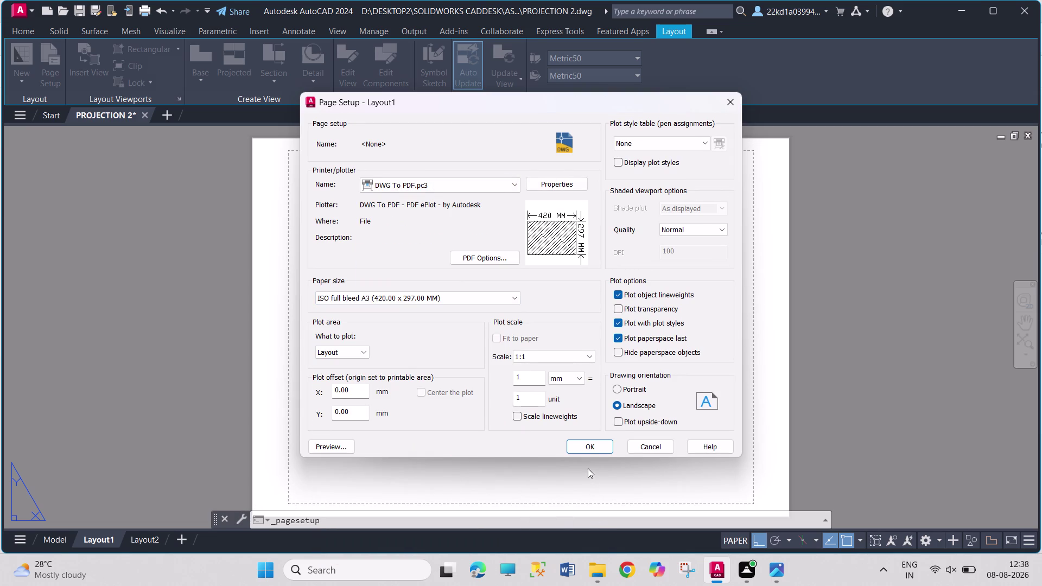
click(585, 444)
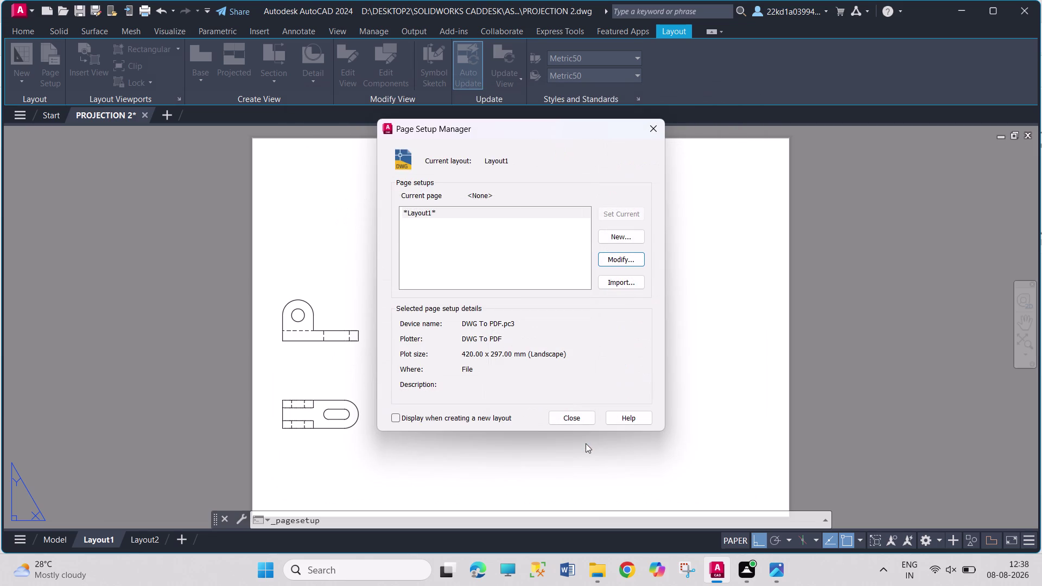
Give Layout1 the monochrome.ctb plot style and close the Page Setup Manager.
click(641, 262)
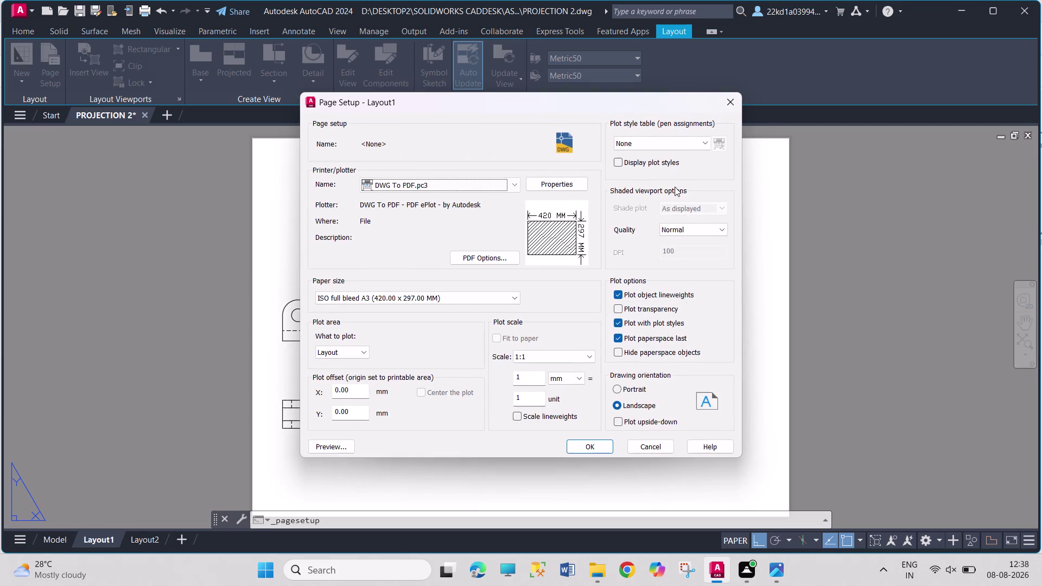
click(684, 148)
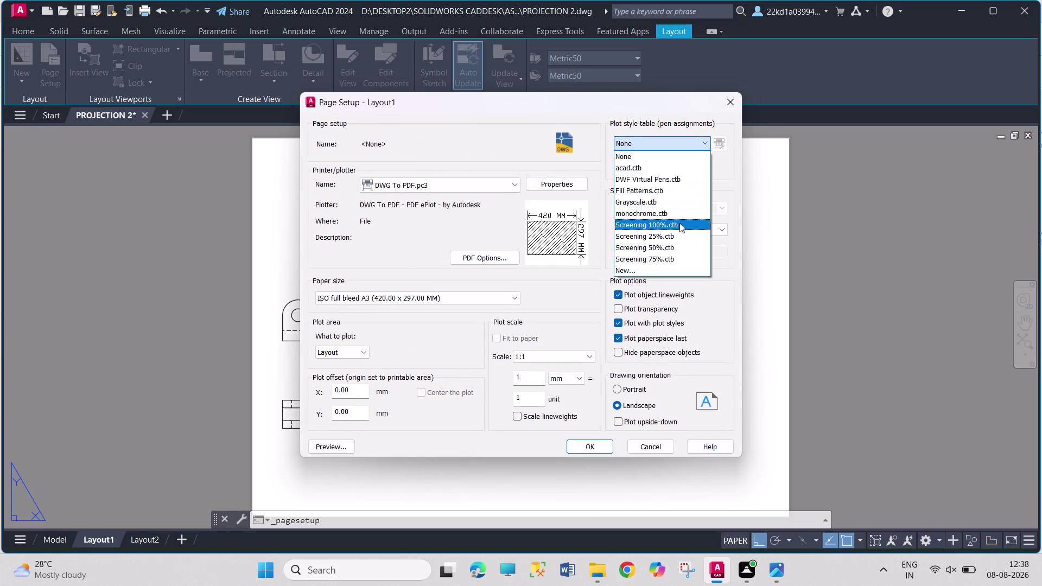
click(679, 215)
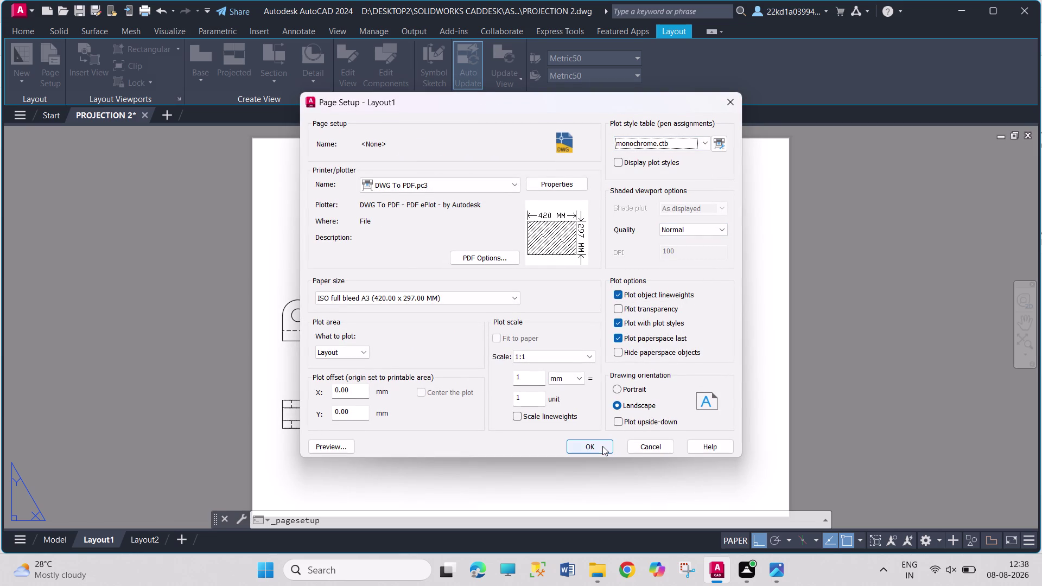
click(602, 447)
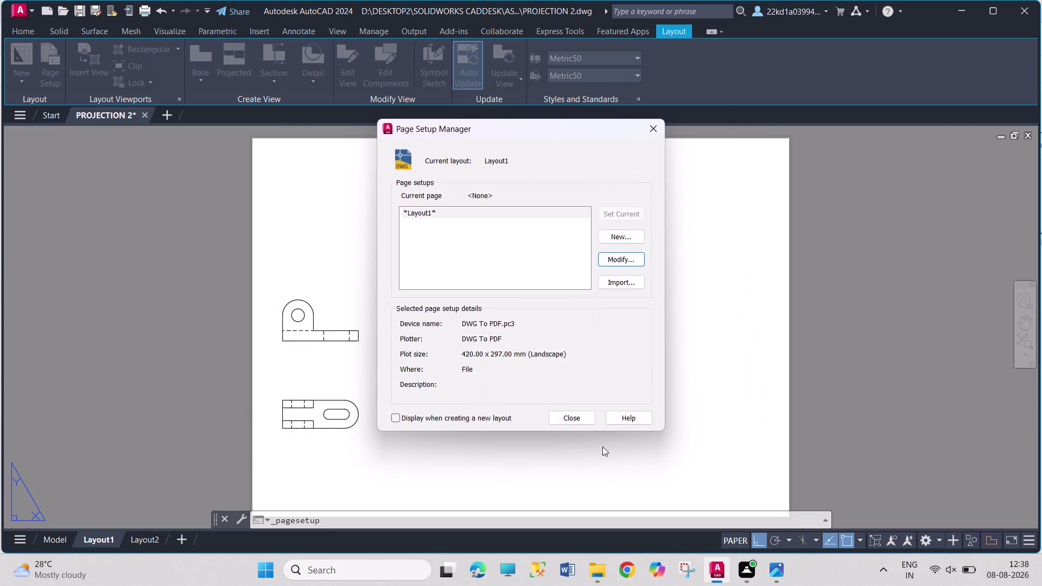
click(570, 418)
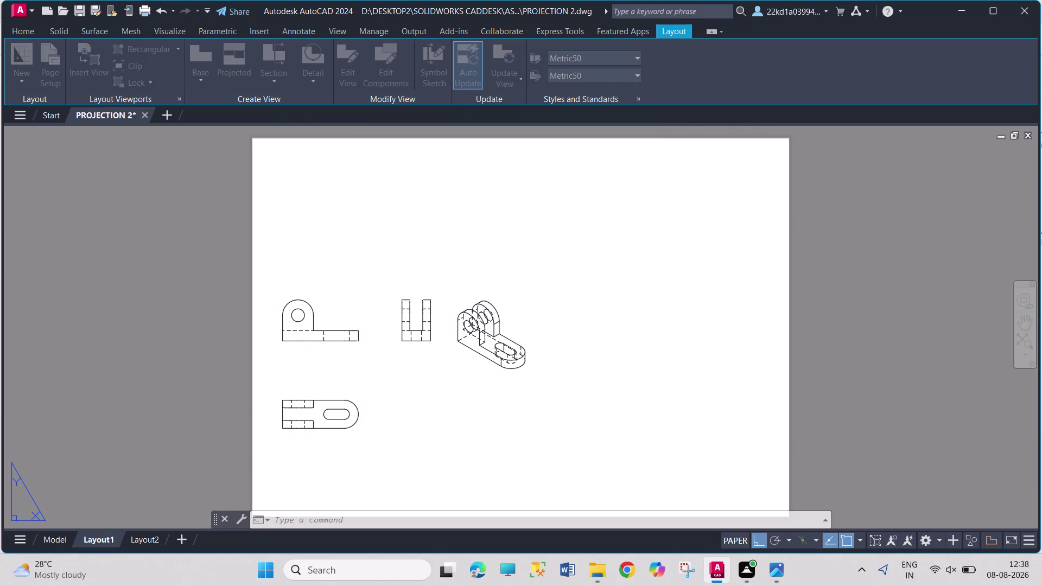
click(354, 341)
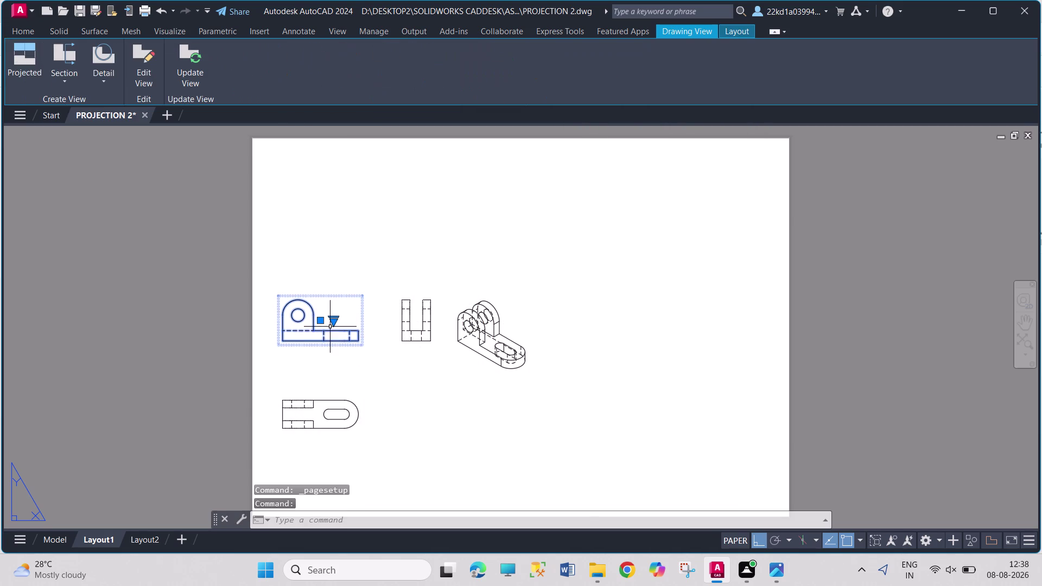
Move the front view higher on the sheet and nudge it slightly right.
click(320, 323)
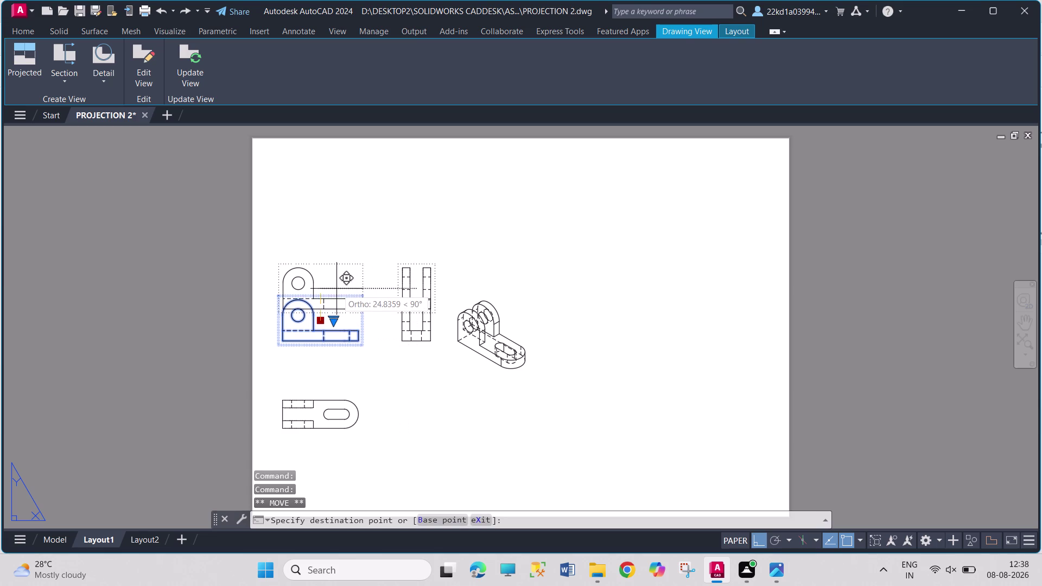
key(Escape)
key(Escape)
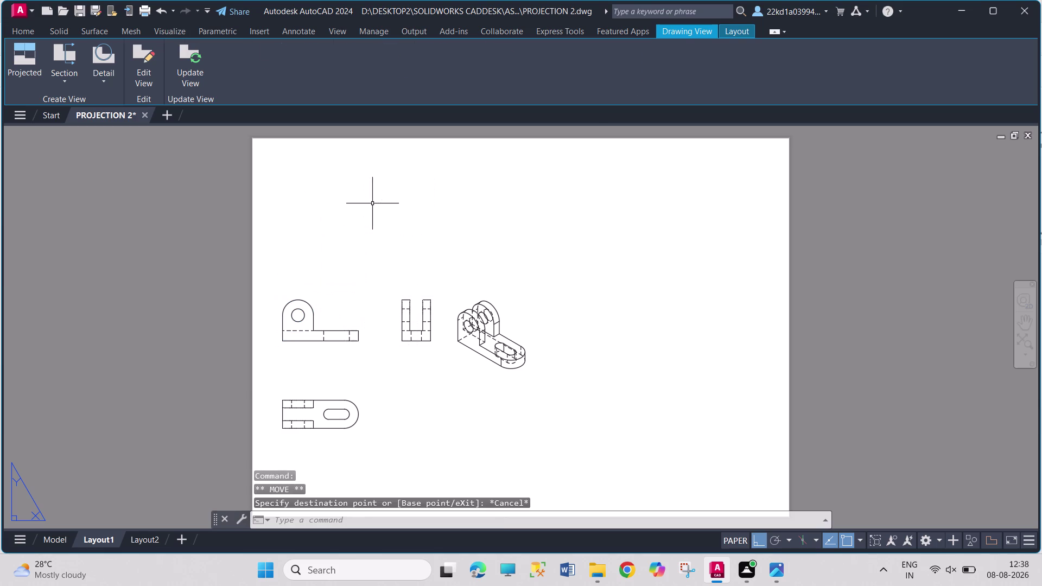
key(Escape)
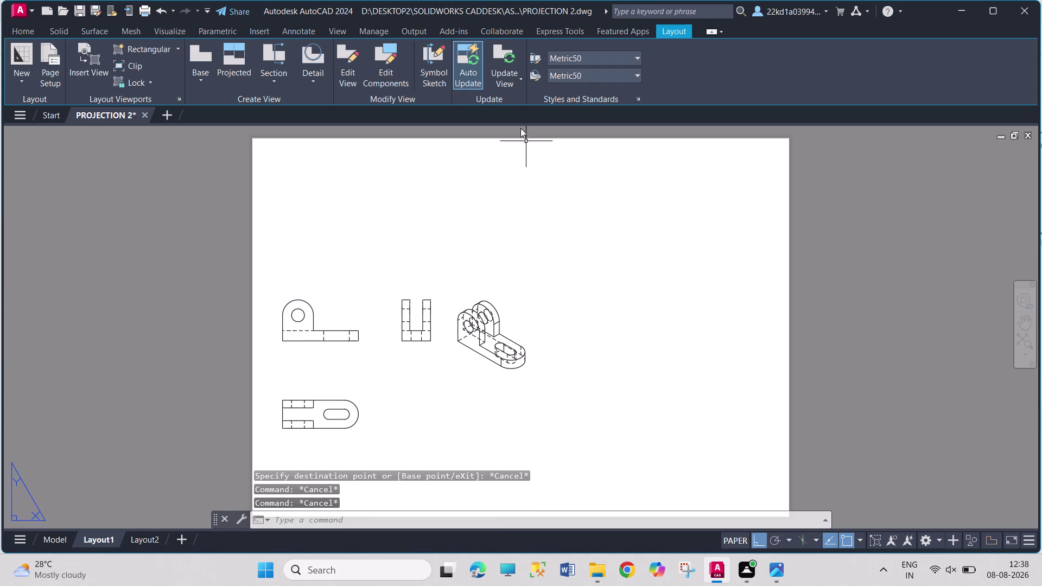
click(339, 330)
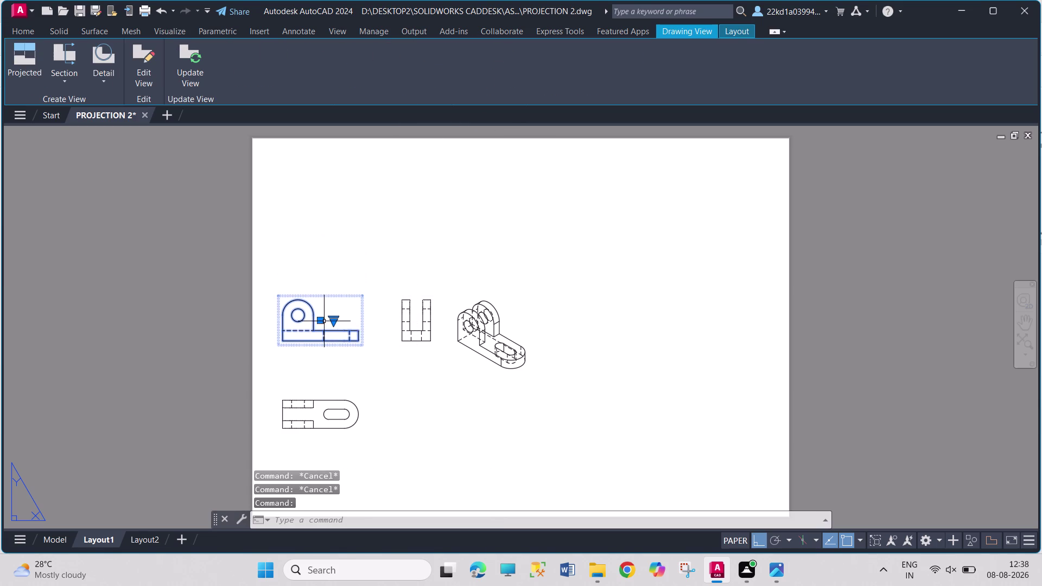
click(322, 320)
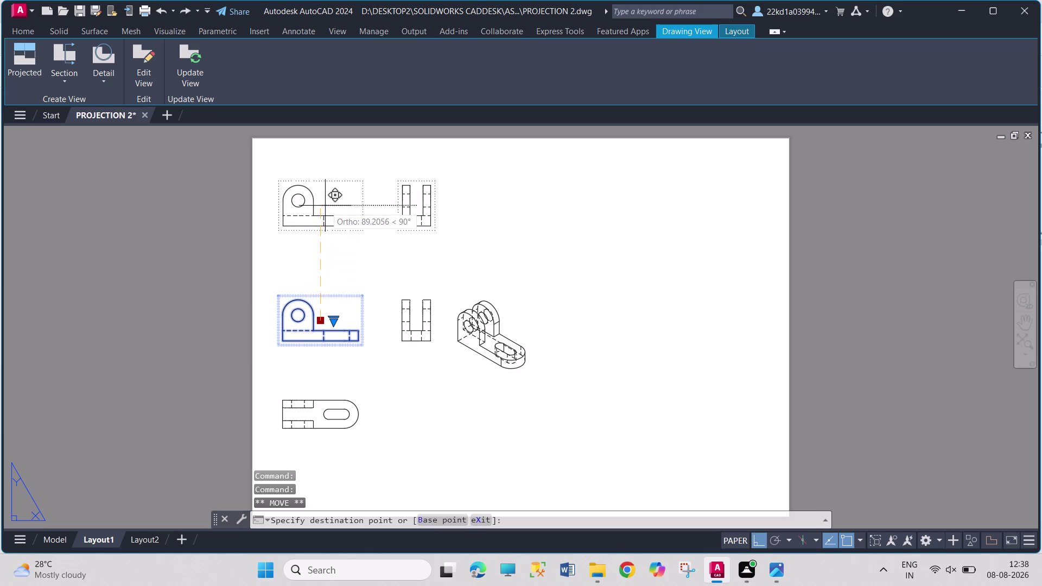
click(327, 230)
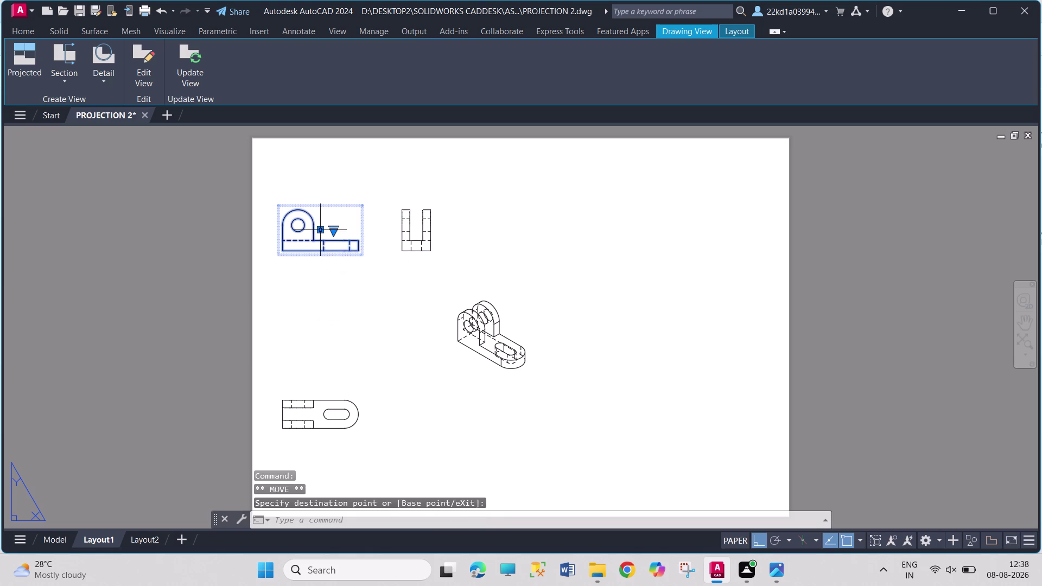
click(319, 232)
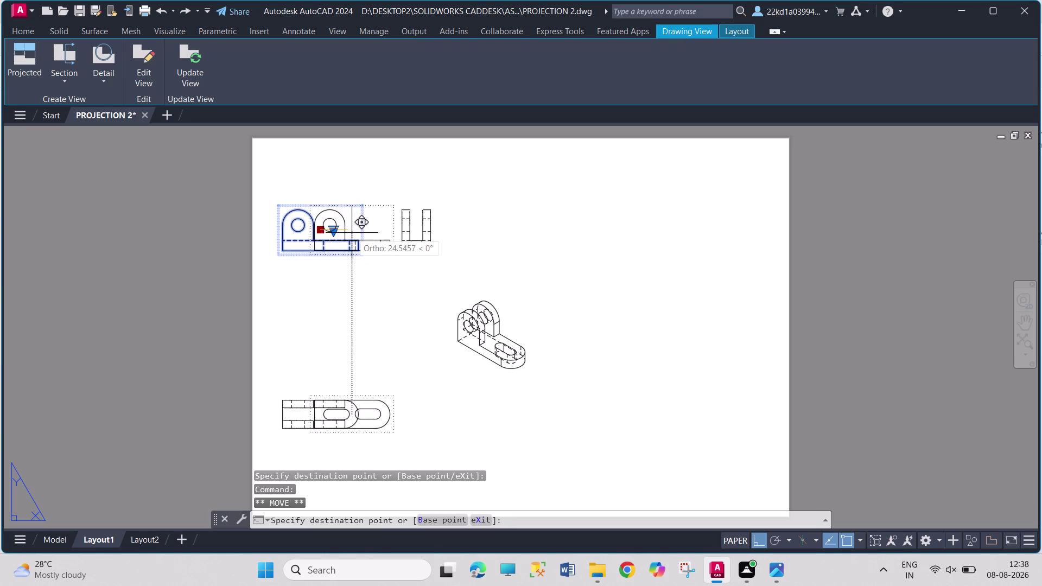
click(352, 233)
Reposition the side view and drop the top view directly beneath the front view.
click(423, 252)
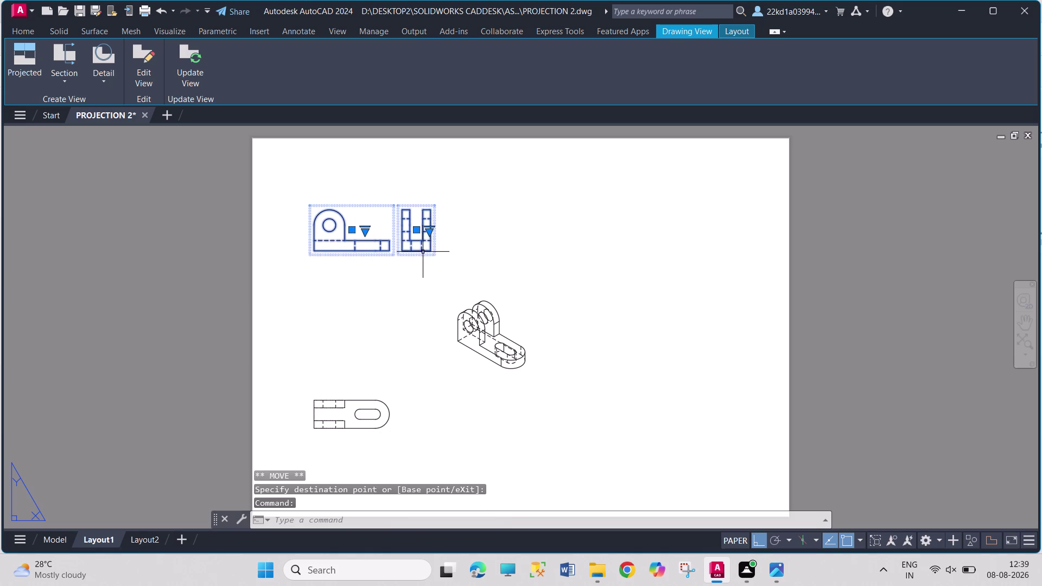
click(414, 228)
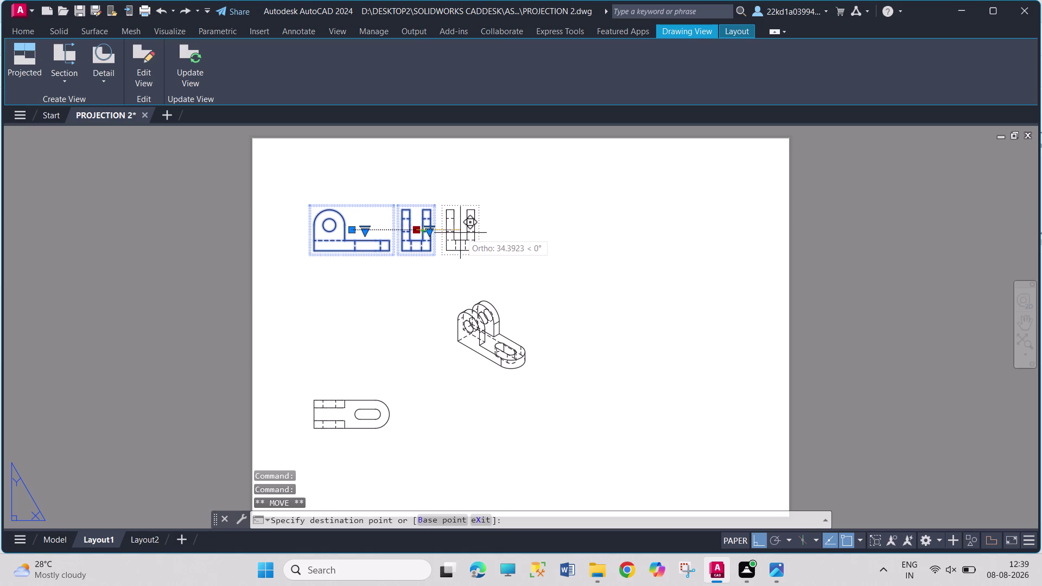
click(460, 233)
click(370, 423)
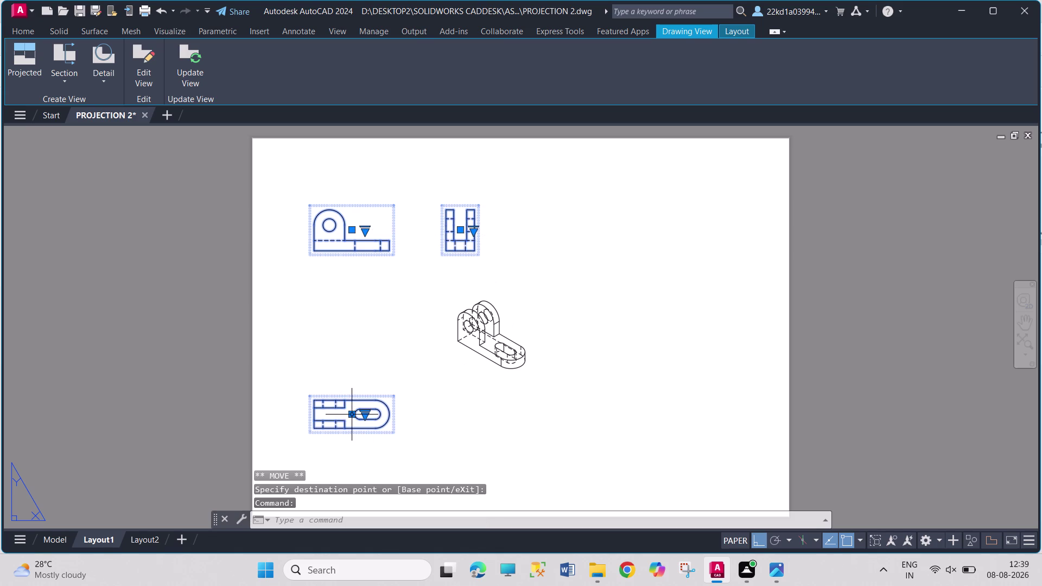
click(352, 416)
click(355, 339)
key(Escape)
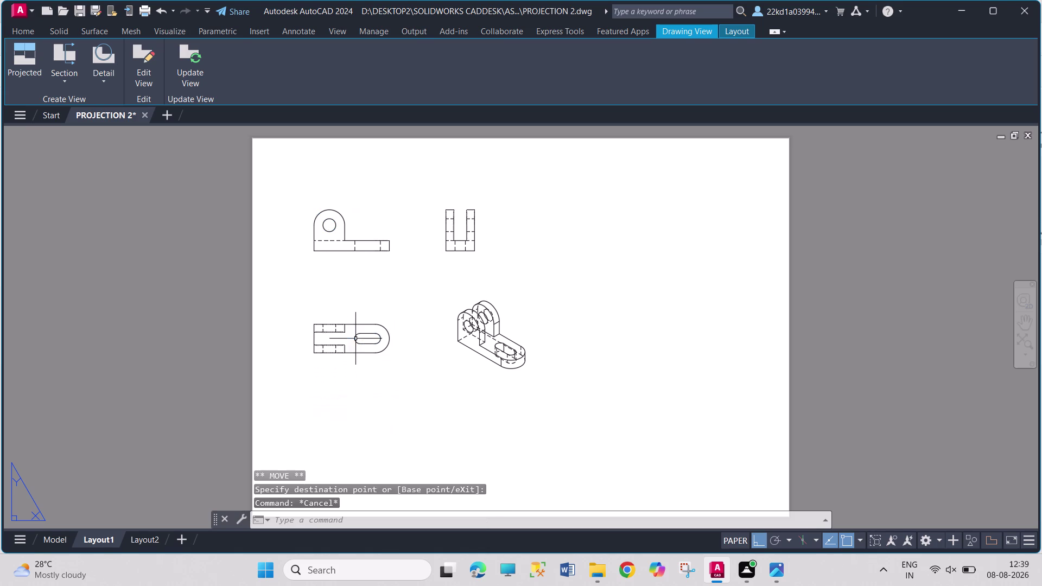
key(Escape)
key(Escape)
click(316, 241)
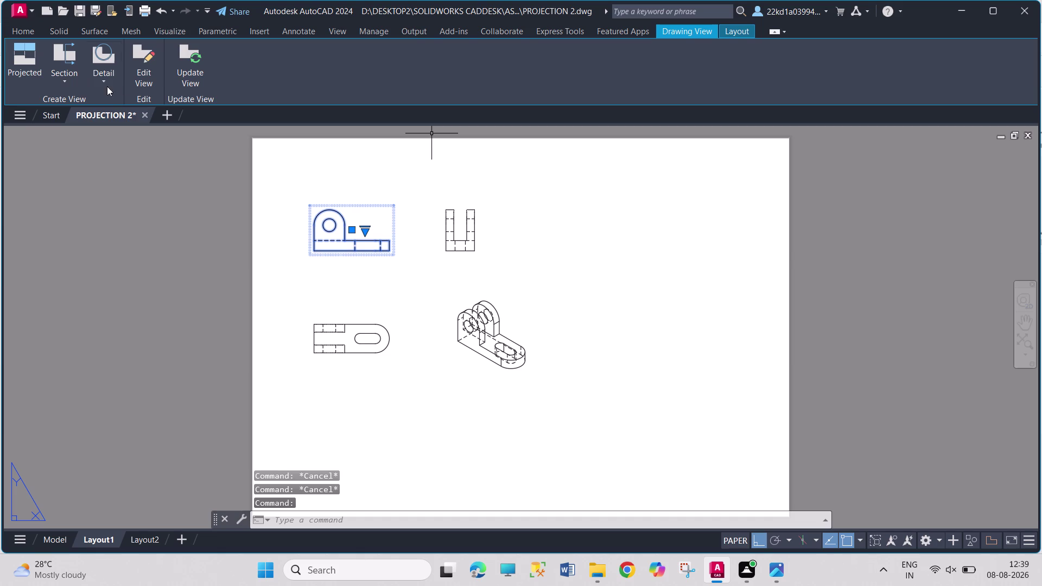
click(149, 82)
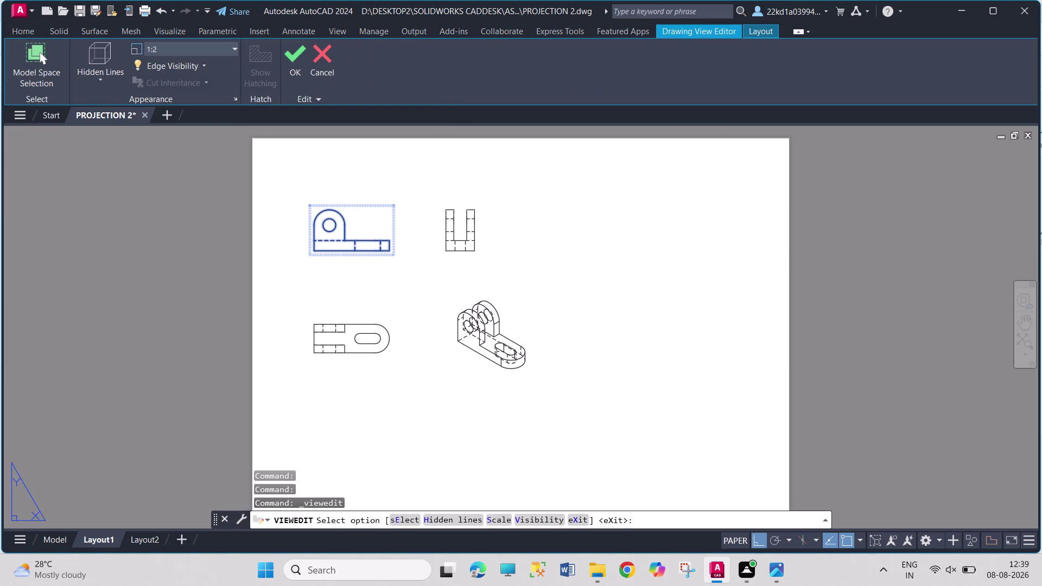
Change the front view's scale to 1:1.
click(191, 51)
click(191, 51)
click(191, 51)
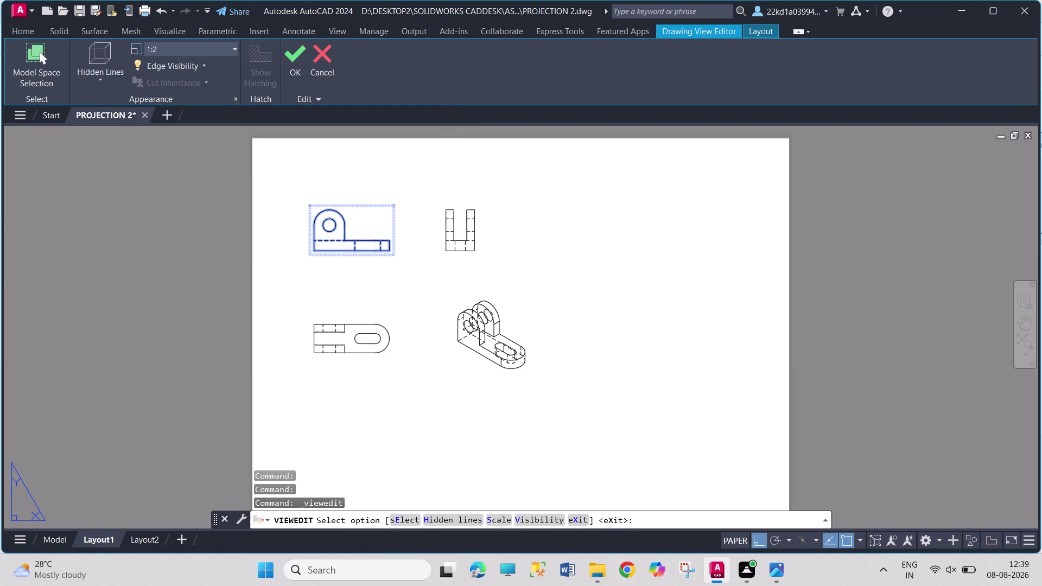
key(BackSpace)
key(1)
key(Return)
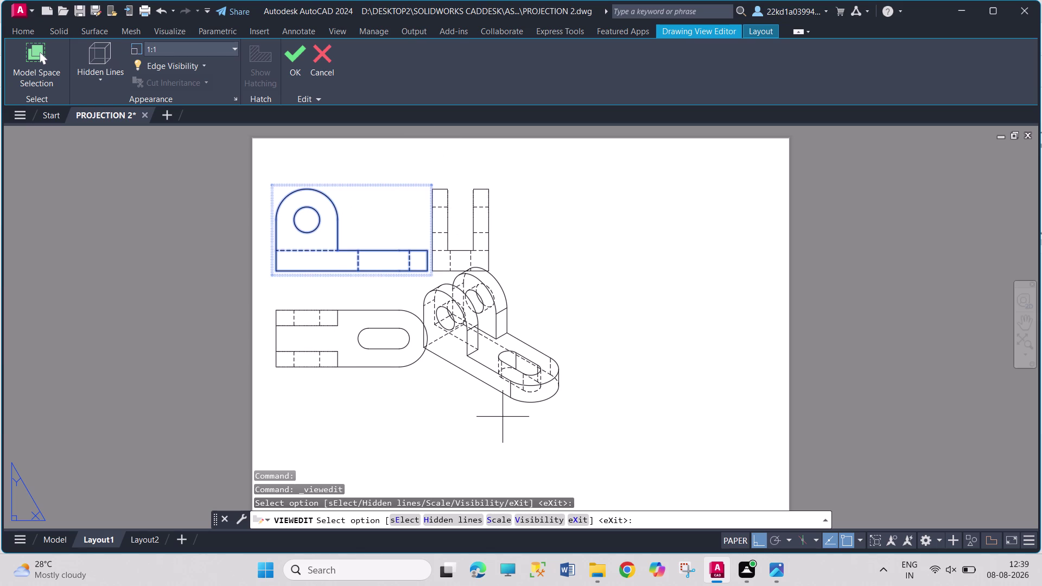
click(297, 68)
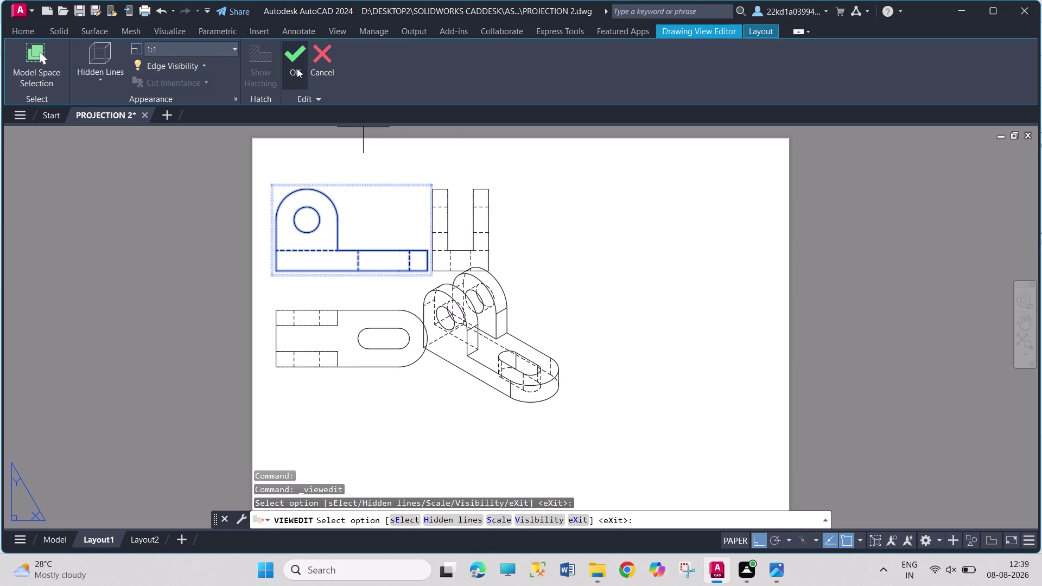
click(516, 363)
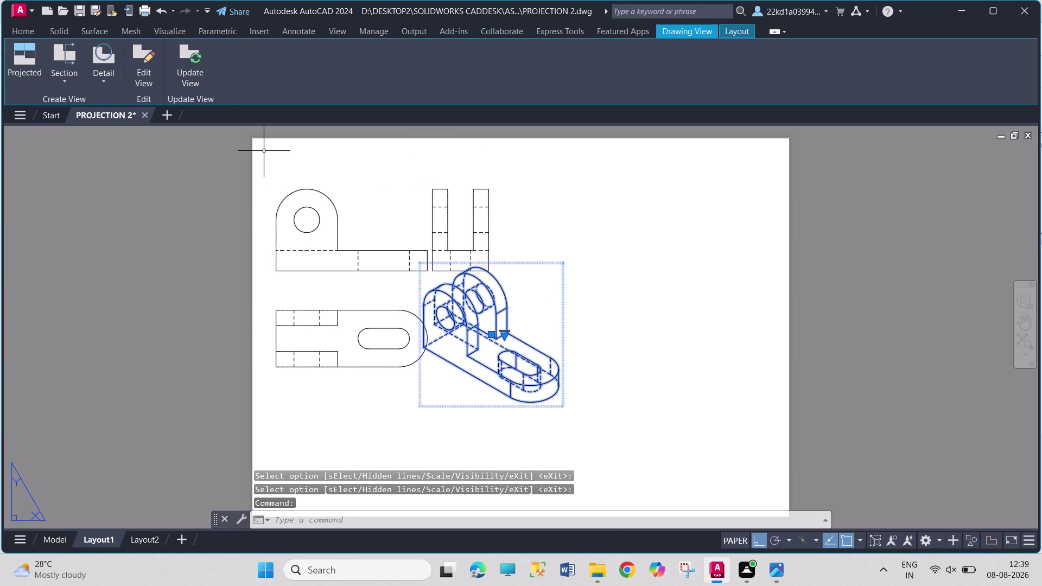
Make the isometric view shaded with visible lines.
click(152, 69)
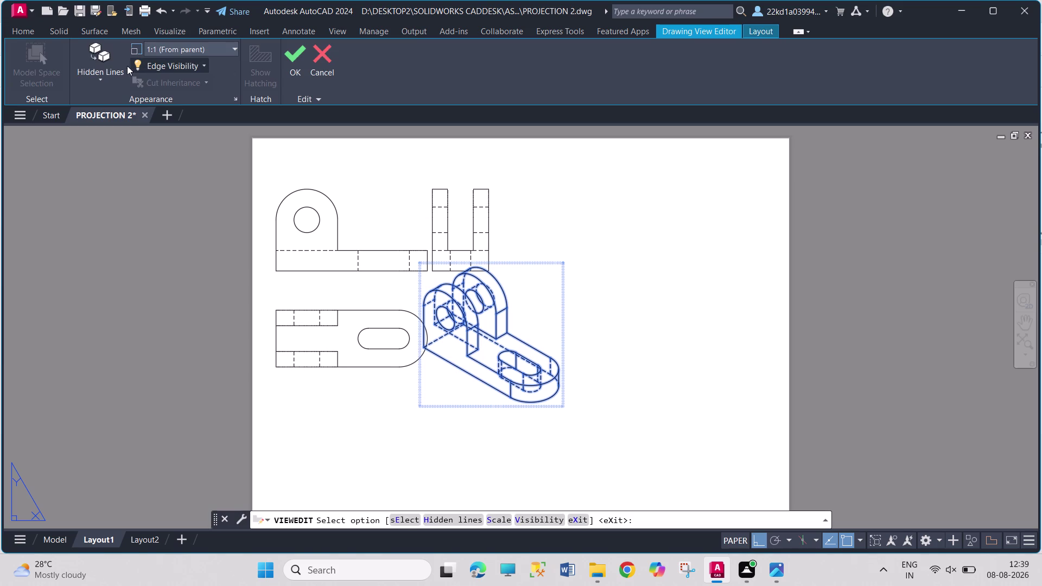
click(115, 71)
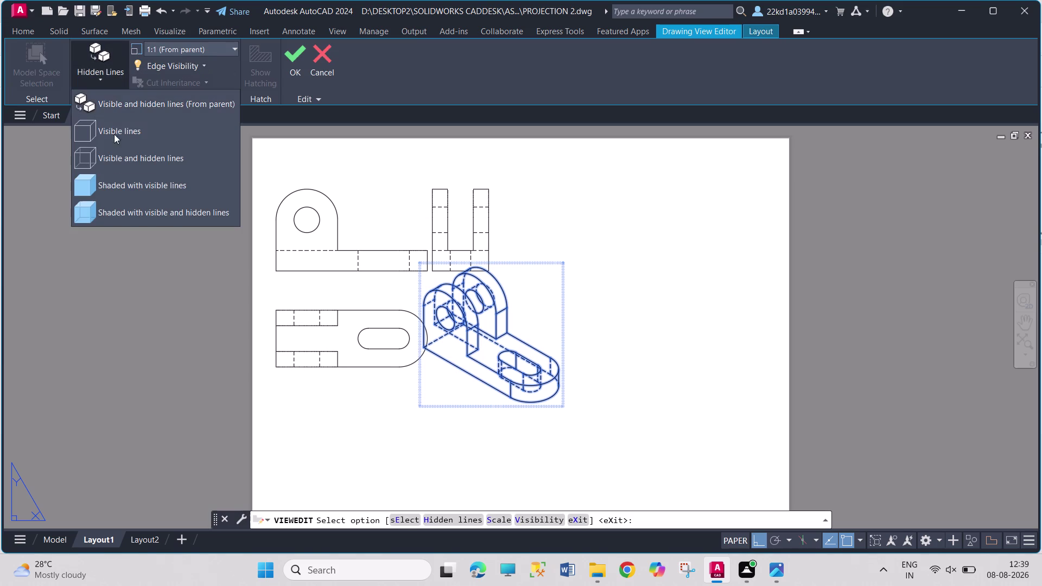
click(114, 188)
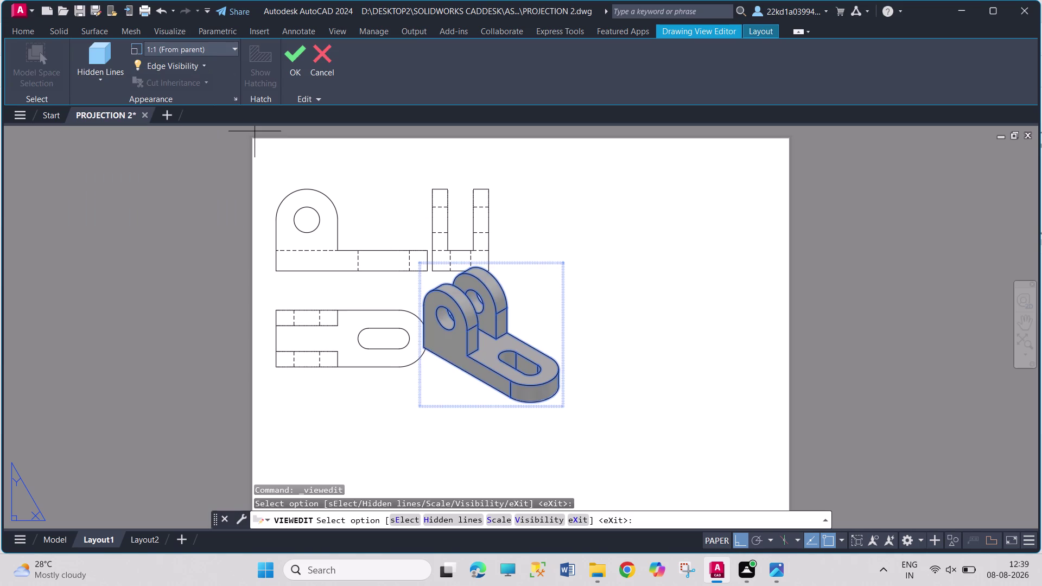
key(Escape)
key(Escape)
key(Escape)
click(550, 347)
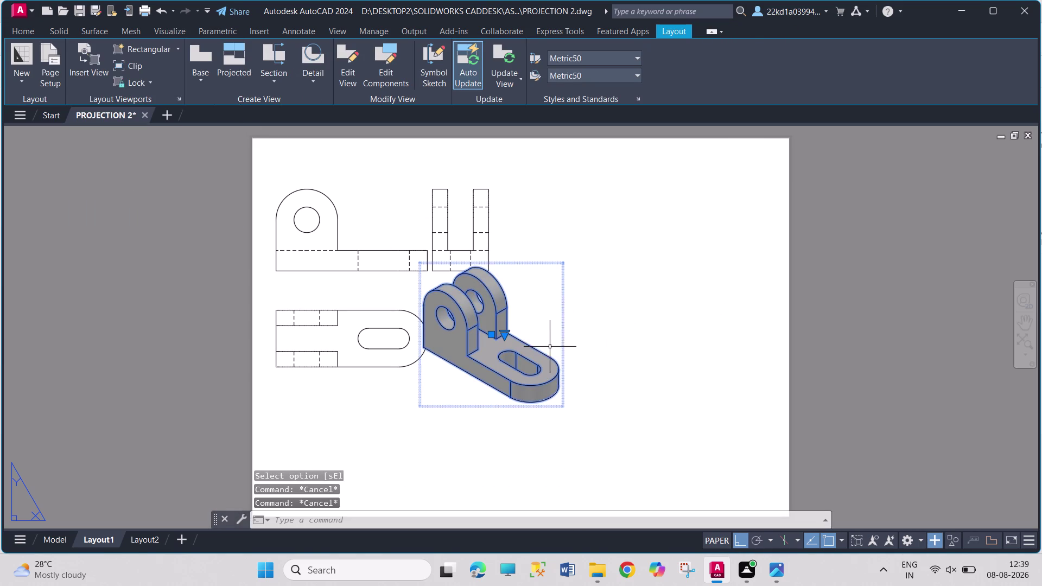
Move the isometric view further right on the sheet.
click(493, 333)
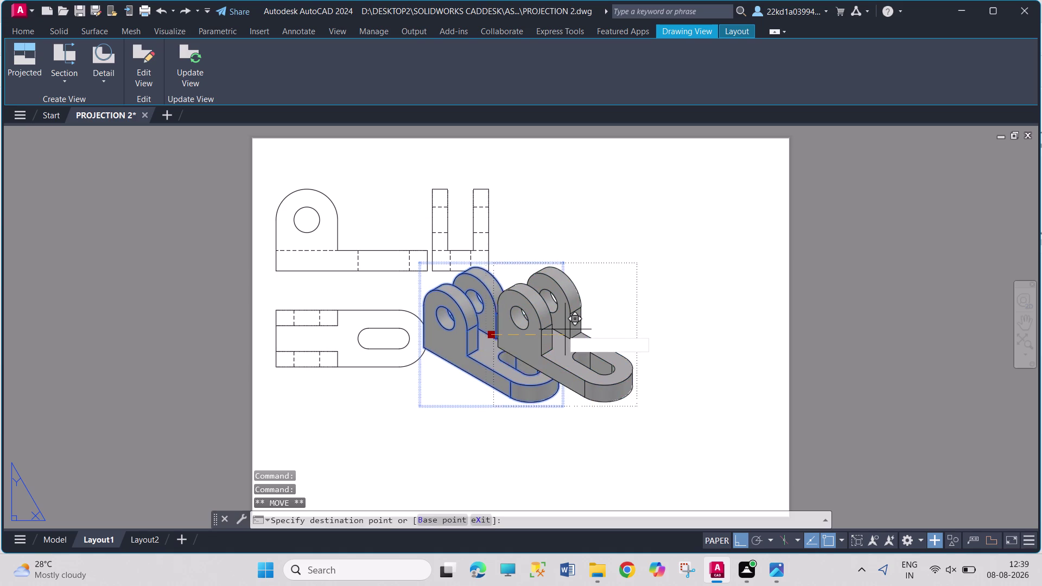
click(607, 329)
key(Escape)
key(Escape)
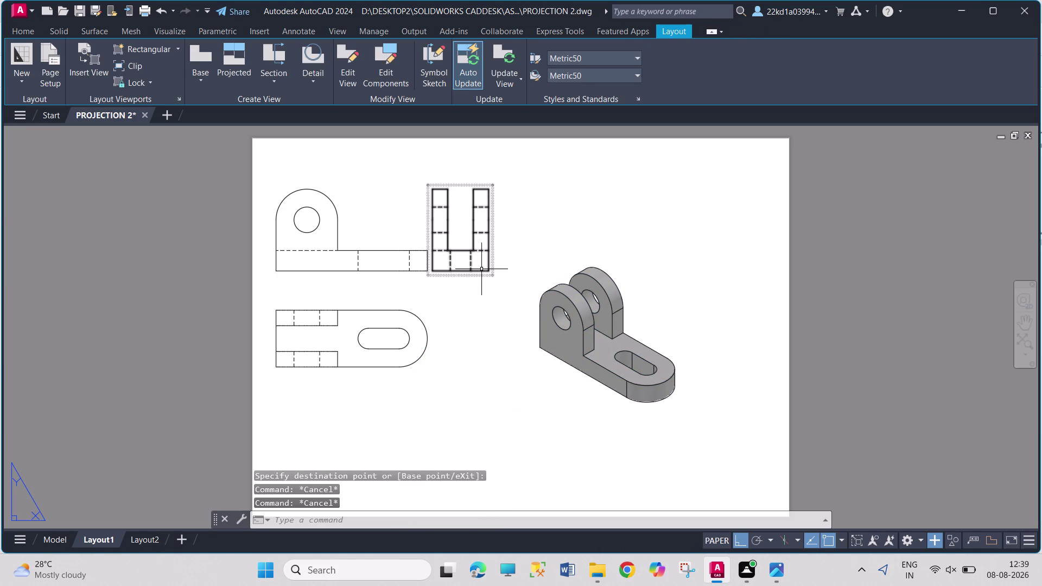
Move the side view to the right, above the isometric view.
click(481, 268)
click(459, 228)
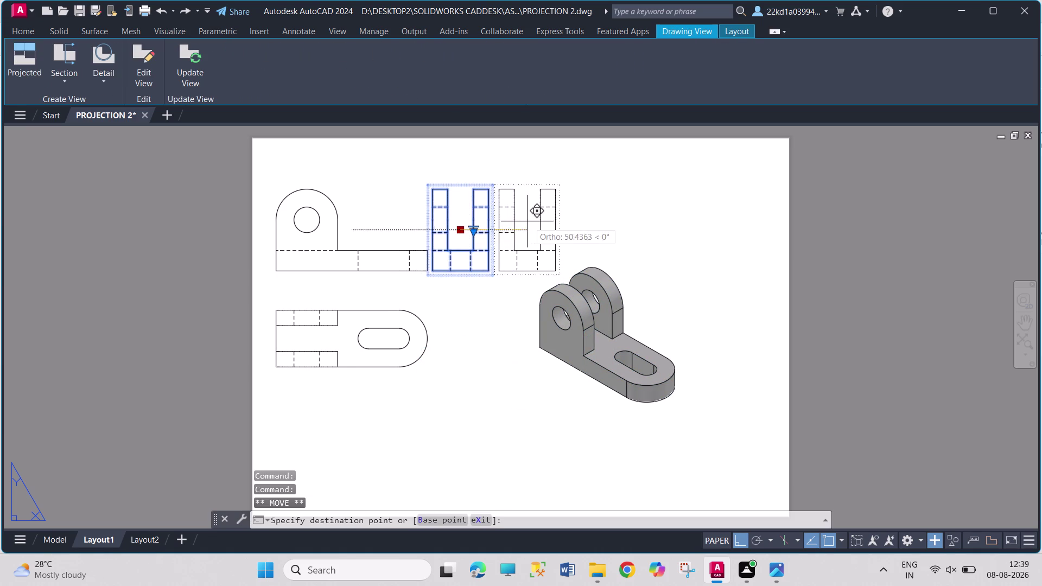
click(580, 222)
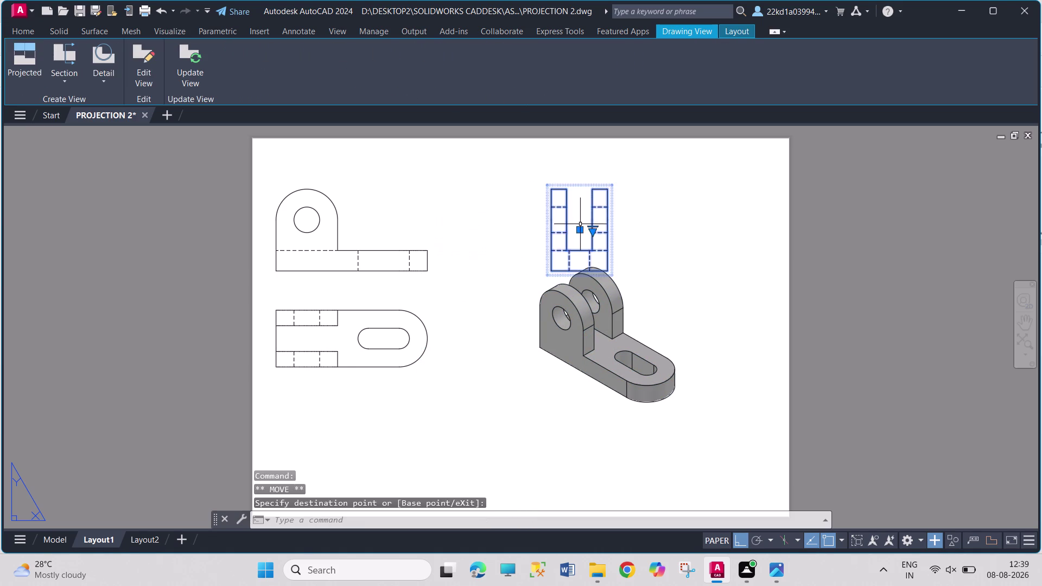
key(Escape)
key(Escape)
Shift the front view slightly to the right.
click(430, 272)
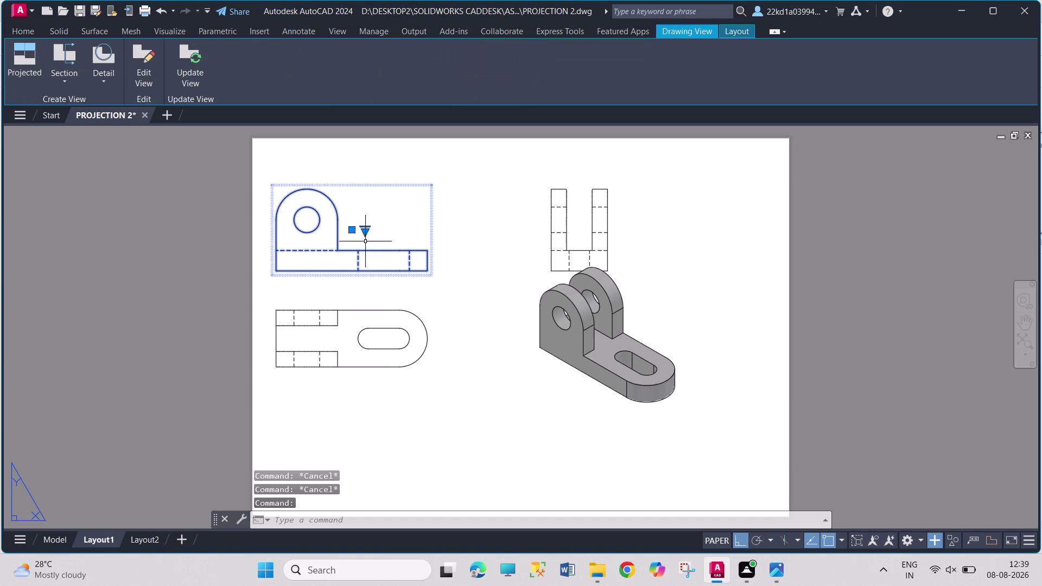
click(351, 232)
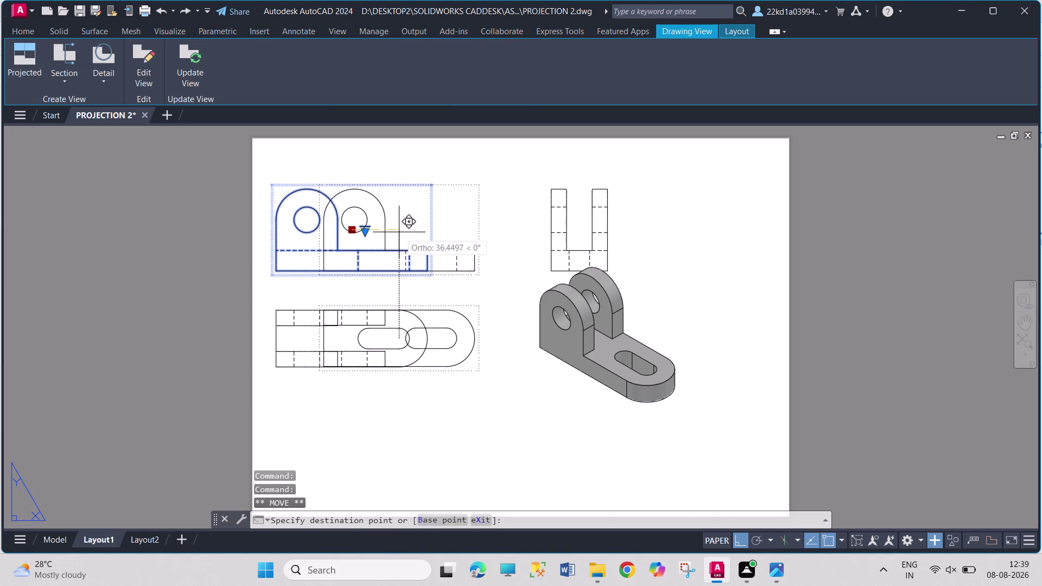
click(401, 234)
key(Escape)
key(Escape)
Move the isometric view even further right.
click(622, 389)
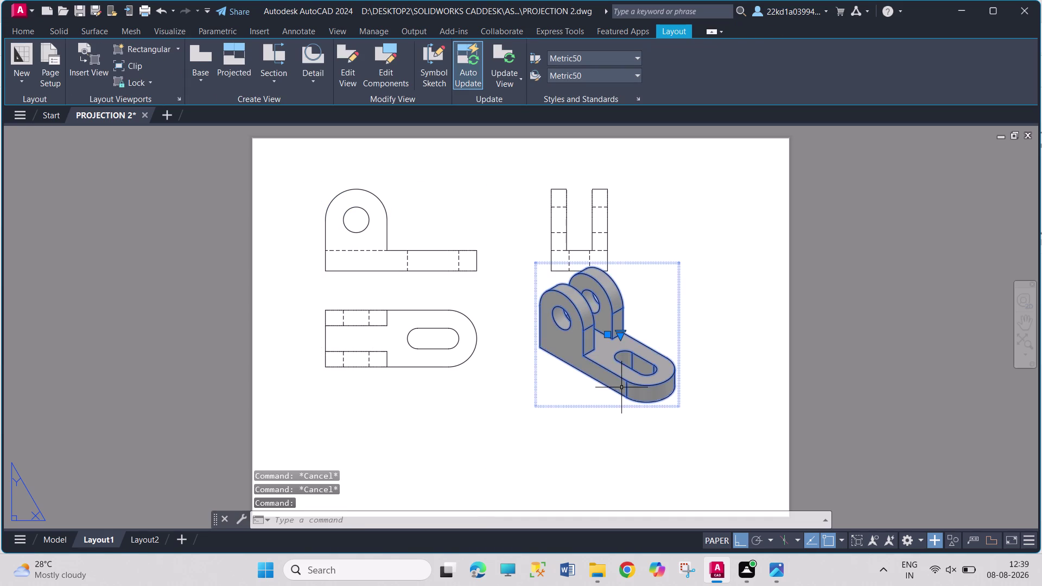
click(607, 333)
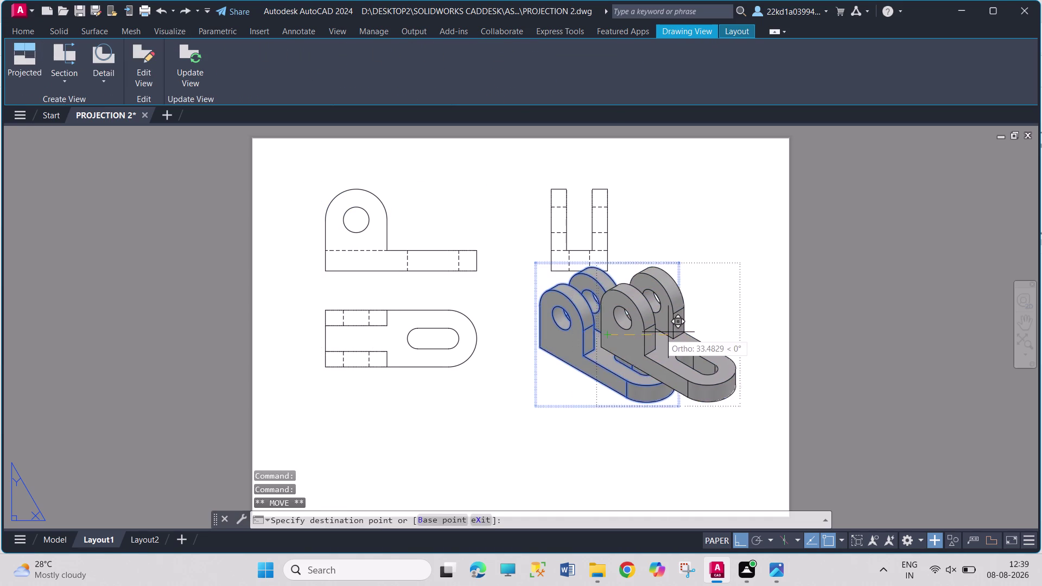
click(677, 330)
key(Escape)
key(Escape)
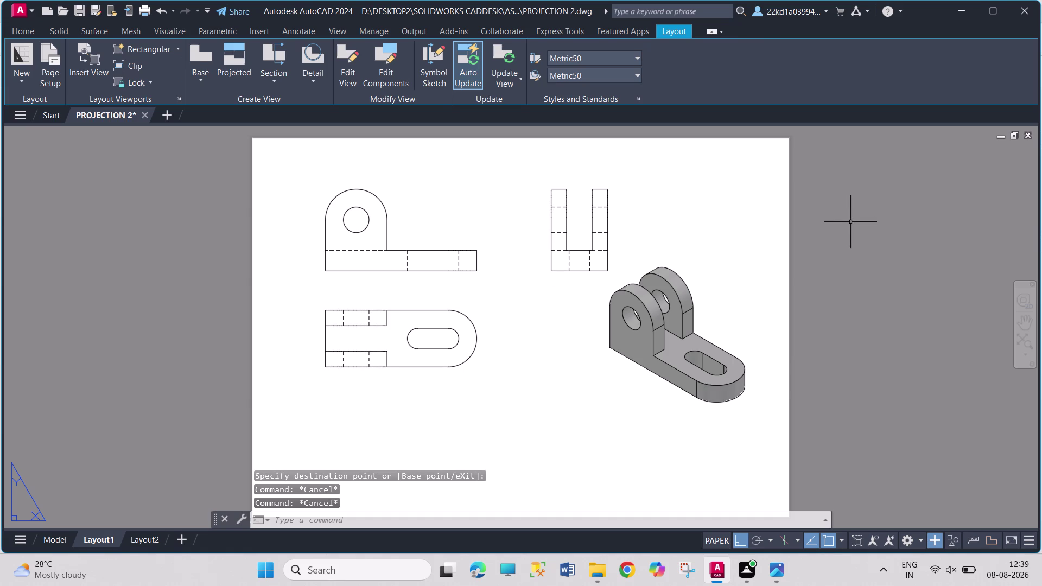
key(i)
key(Return)
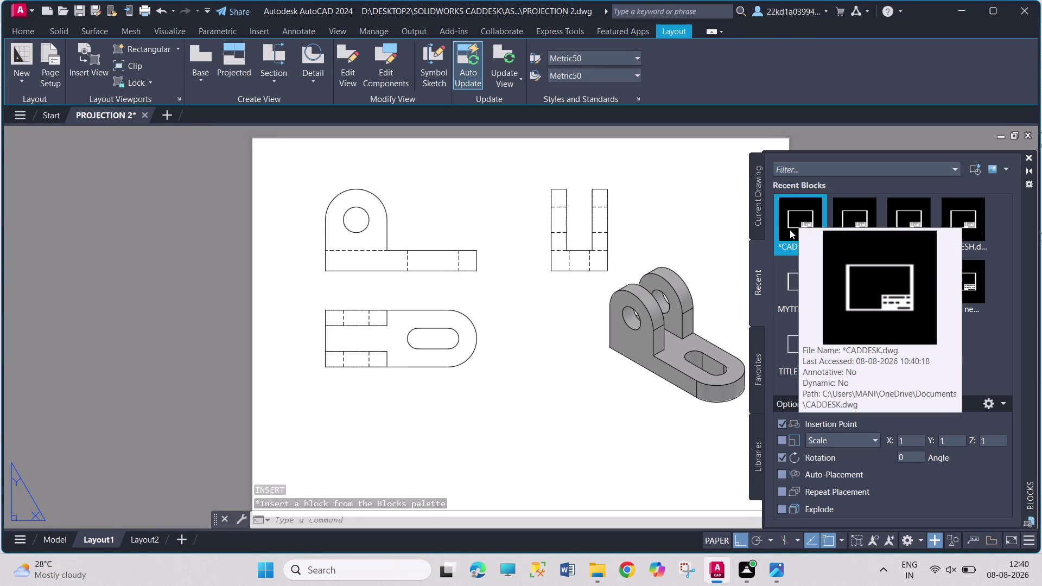
Insert the CADDESK title block at 0,0 with the default rotation.
click(790, 229)
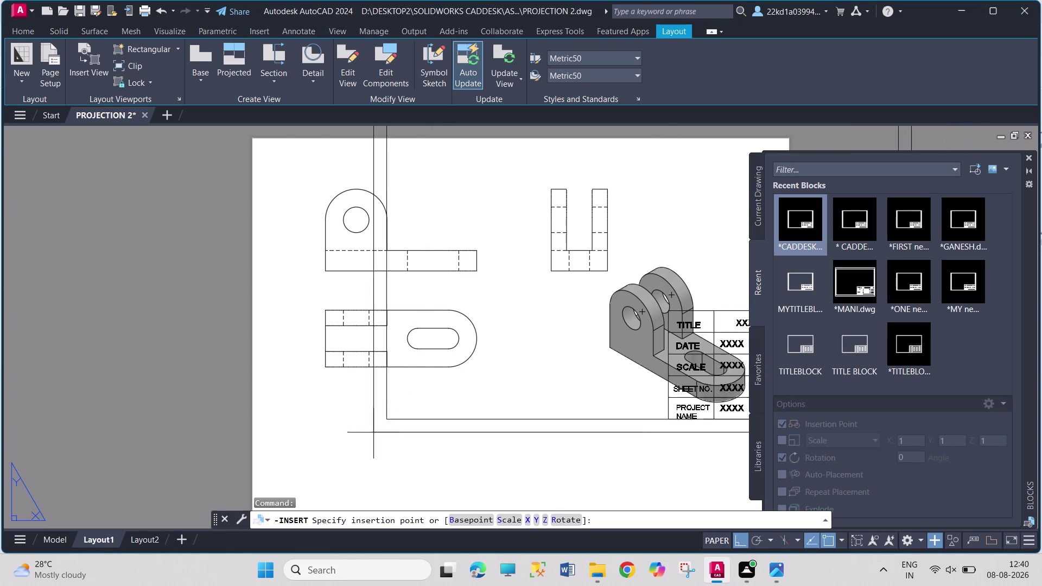
key(0)
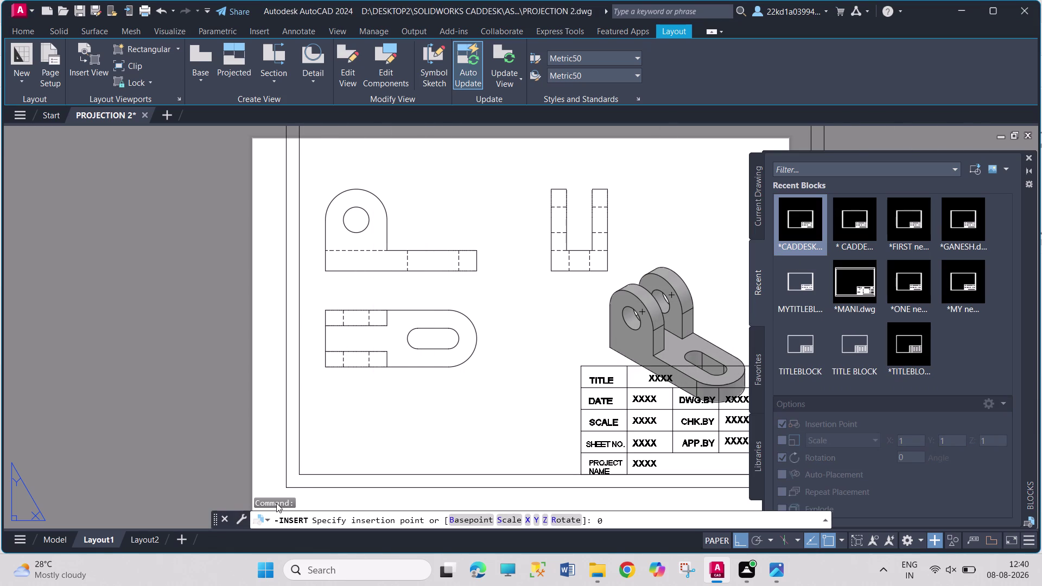
key(comma)
key(0)
key(Return)
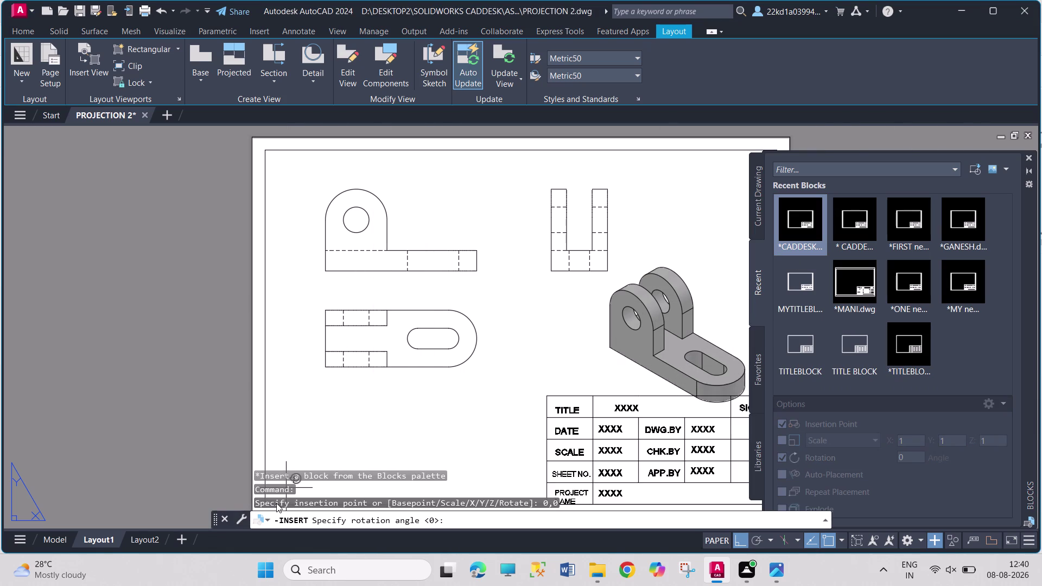
click(496, 425)
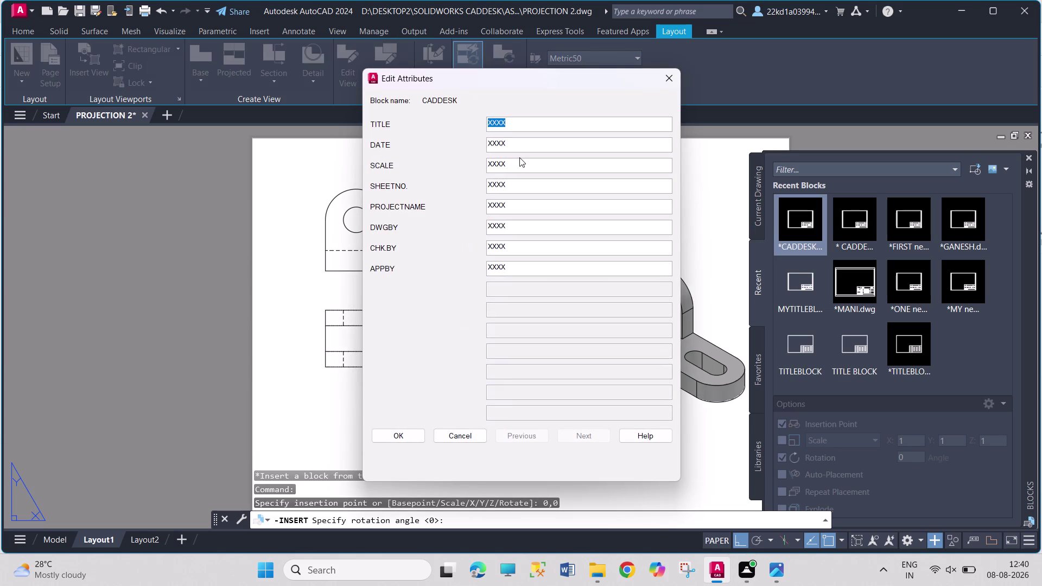
Enter the title block title 'AUTOCAD 3D PROJECTIONS'.
text(3)
text(D PRO)
text(JECTIO)
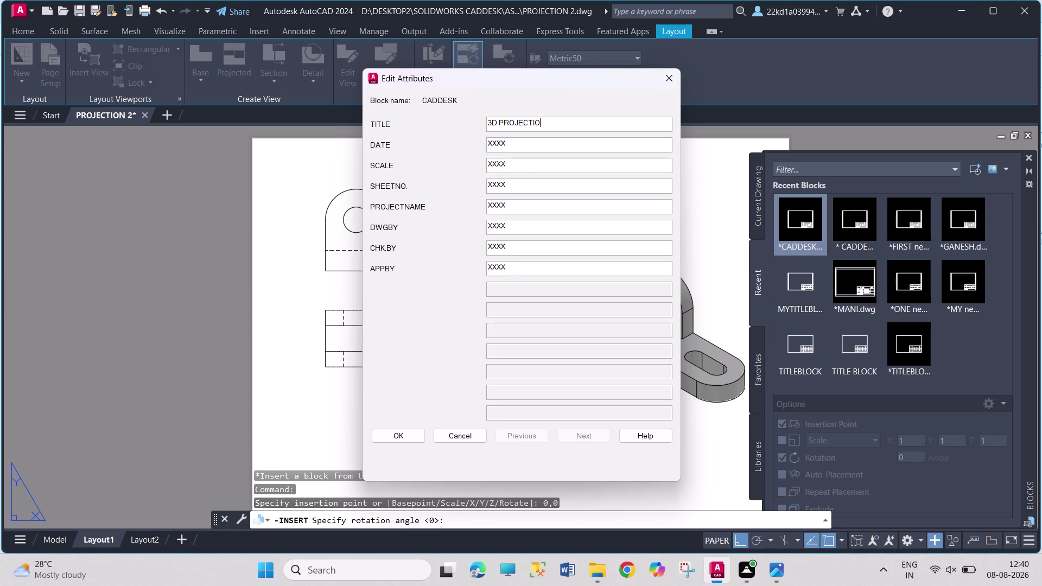
text(NS)
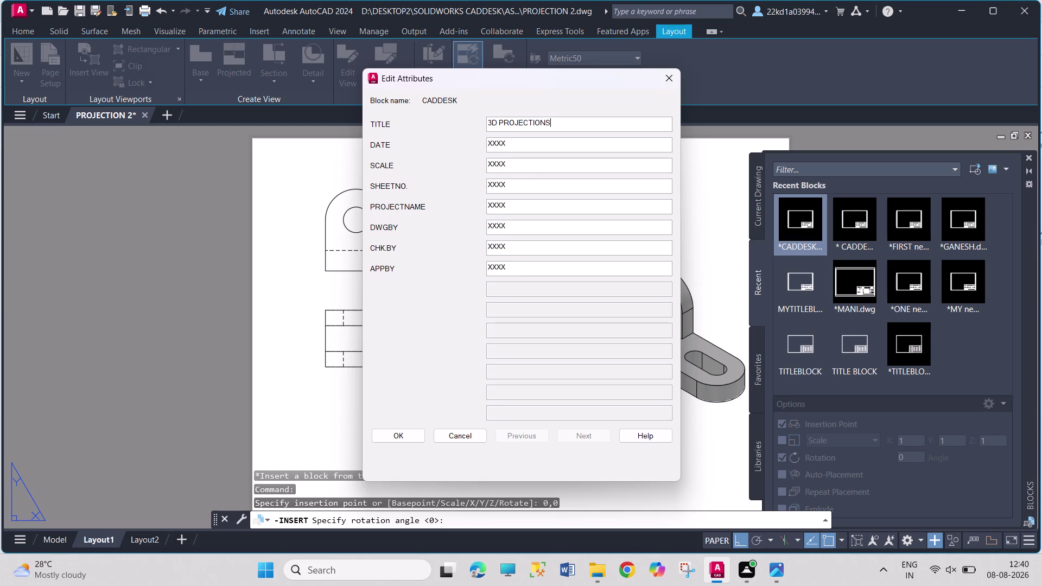
click(533, 141)
drag(533, 141, 476, 152)
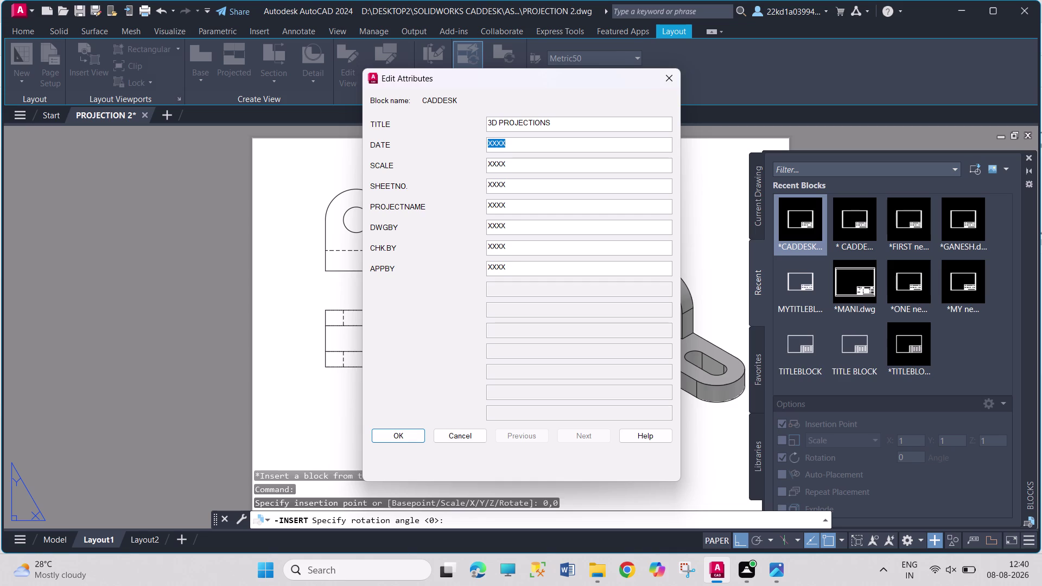
click(489, 125)
text(AU)
text(TOCAD)
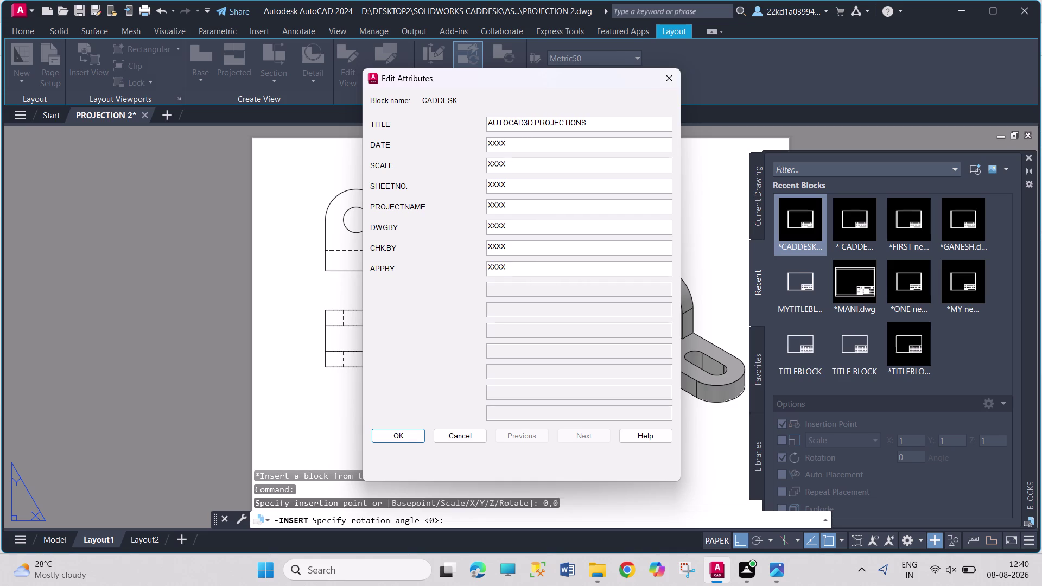
key(space)
Enter date 8/8/2026 and scale 1, then switch to File Explorer.
click(532, 147)
drag(533, 147, 482, 134)
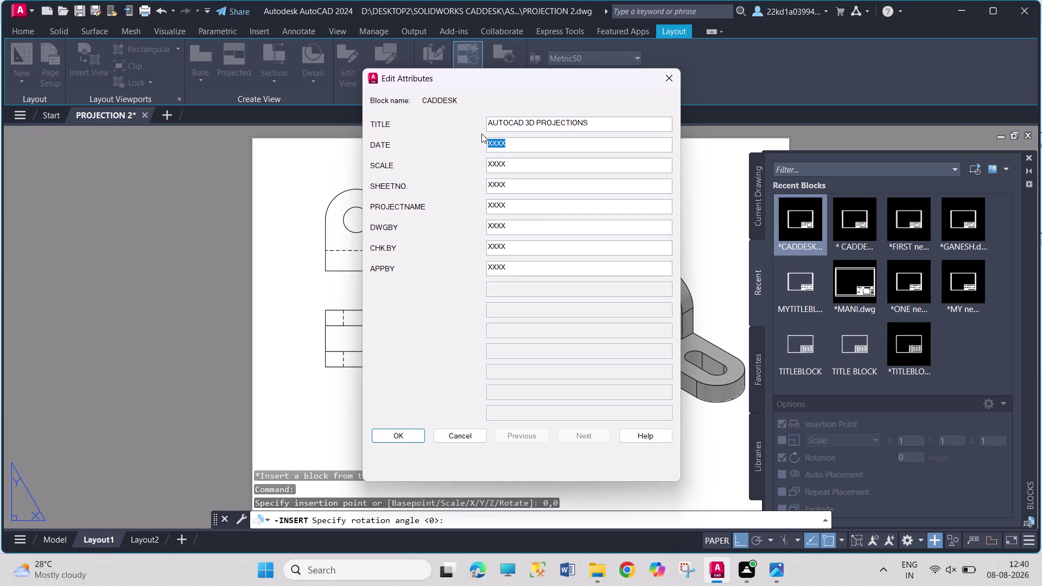
key(8)
text(/8/)
text(2026)
click(511, 166)
drag(511, 166, 462, 167)
key(1)
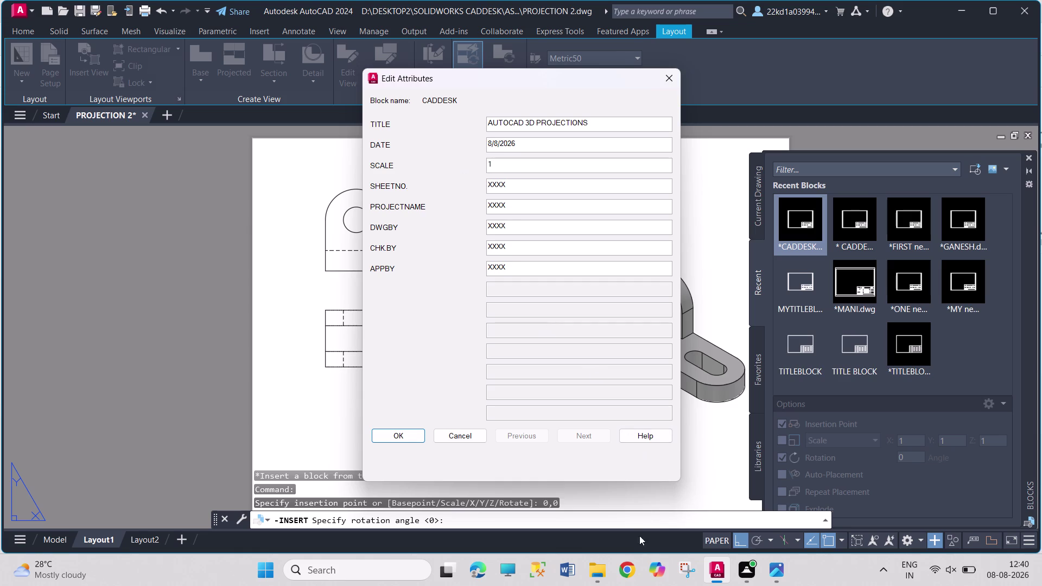
click(599, 570)
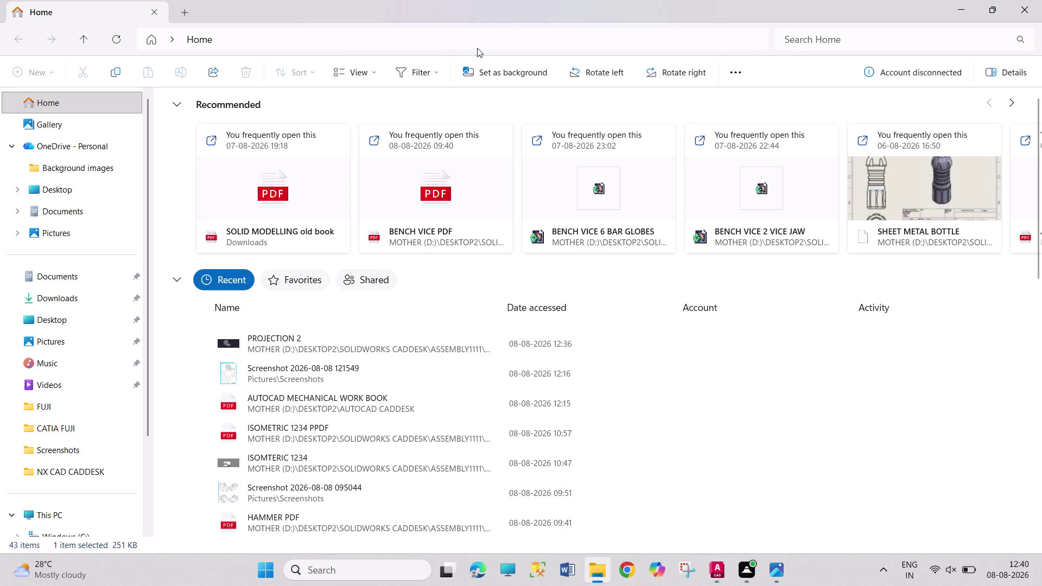
Open the FUJI folder, copy its address path, and return to AutoCAD.
double_click(88, 405)
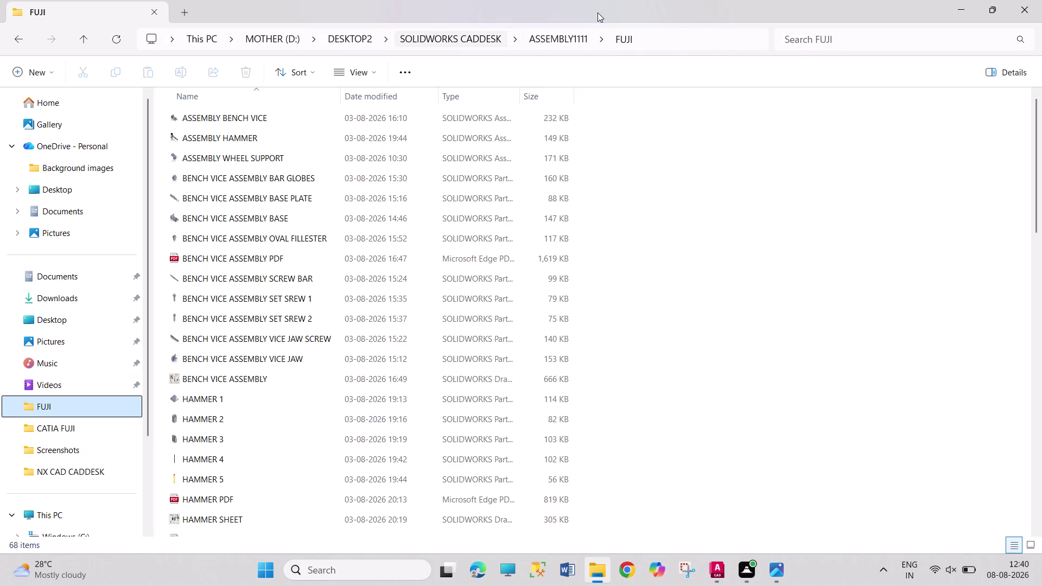
click(676, 41)
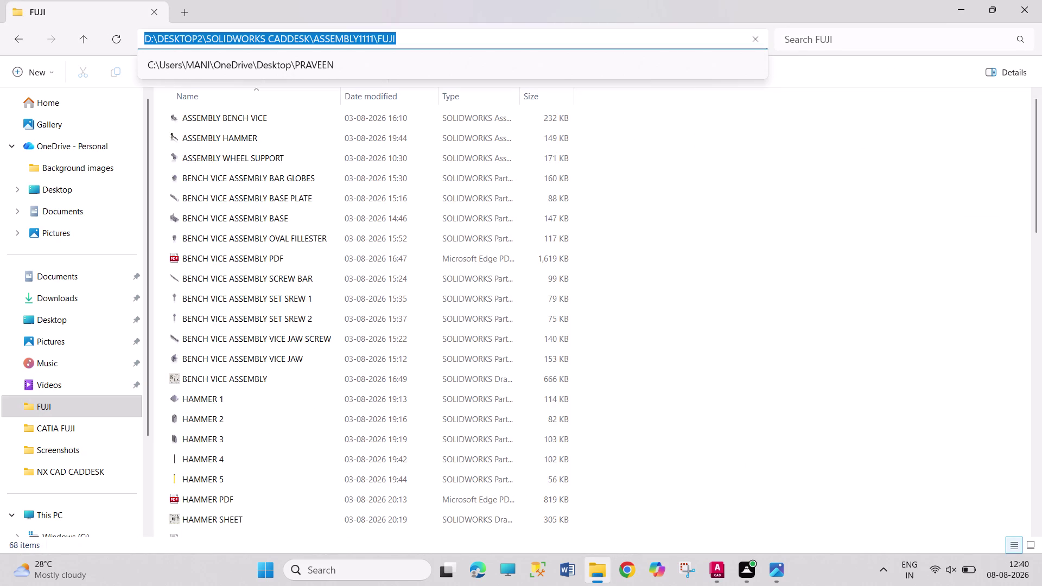
click(154, 38)
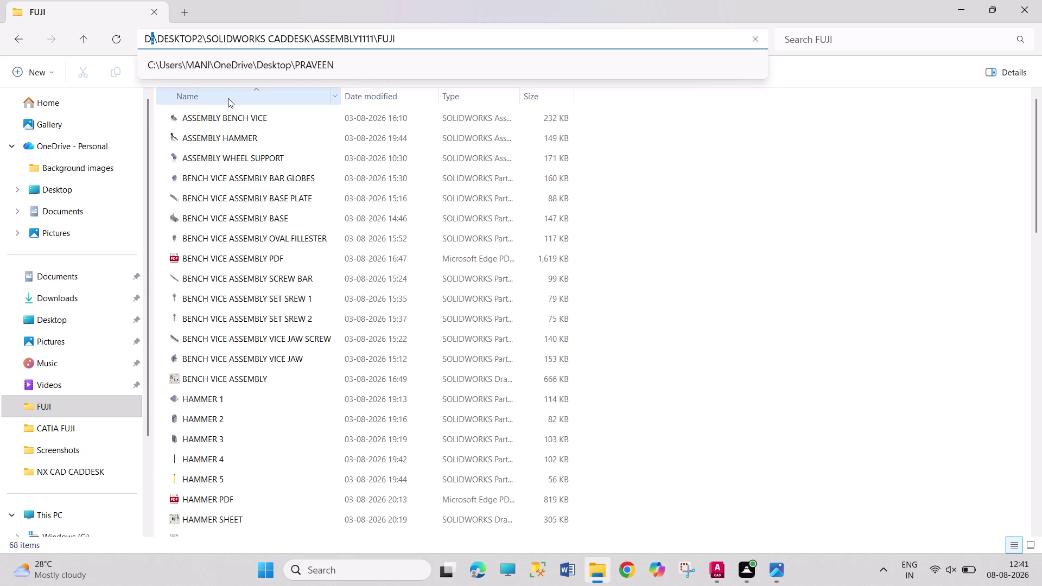
key(ctrl+c)
click(712, 142)
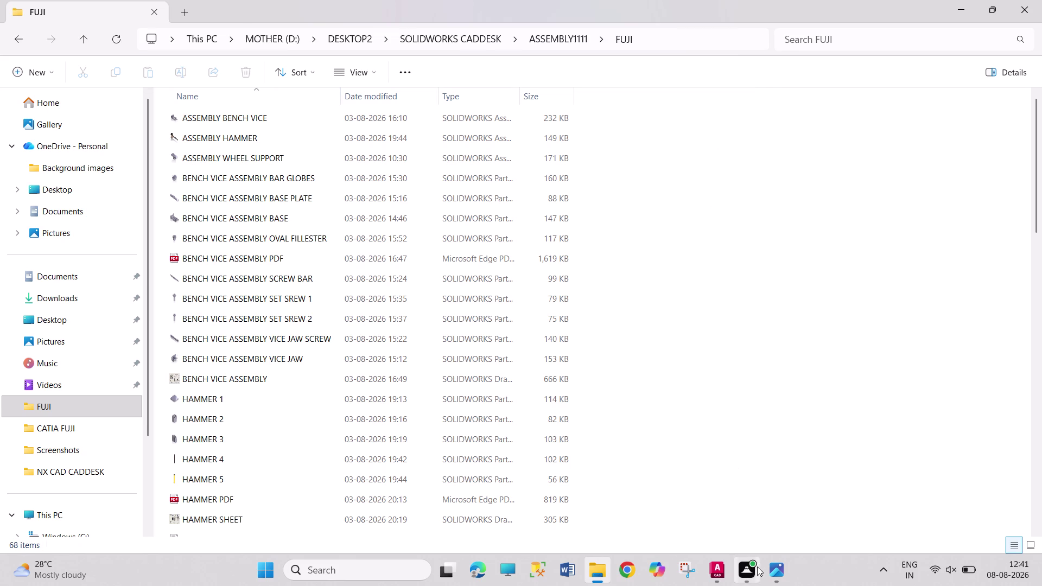
click(718, 577)
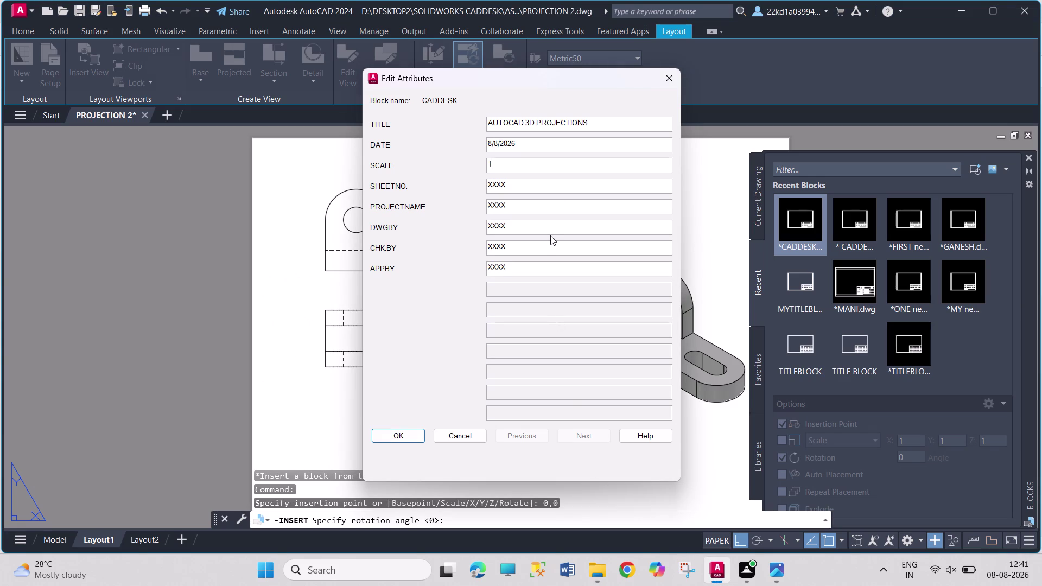
Set the title block scale to 1:1 and sheet number to 1.
key(ctrl+v)
key(1)
click(521, 190)
drag(520, 190, 517, 188)
drag(516, 189, 460, 181)
key(1)
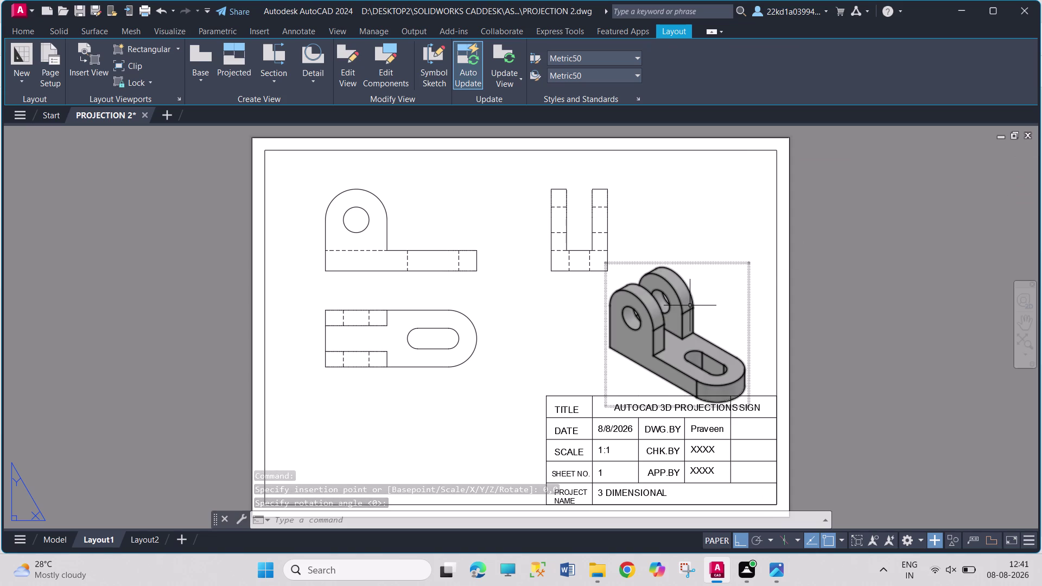
Nudge the isometric view up and right, clear of the title block.
click(701, 277)
click(675, 335)
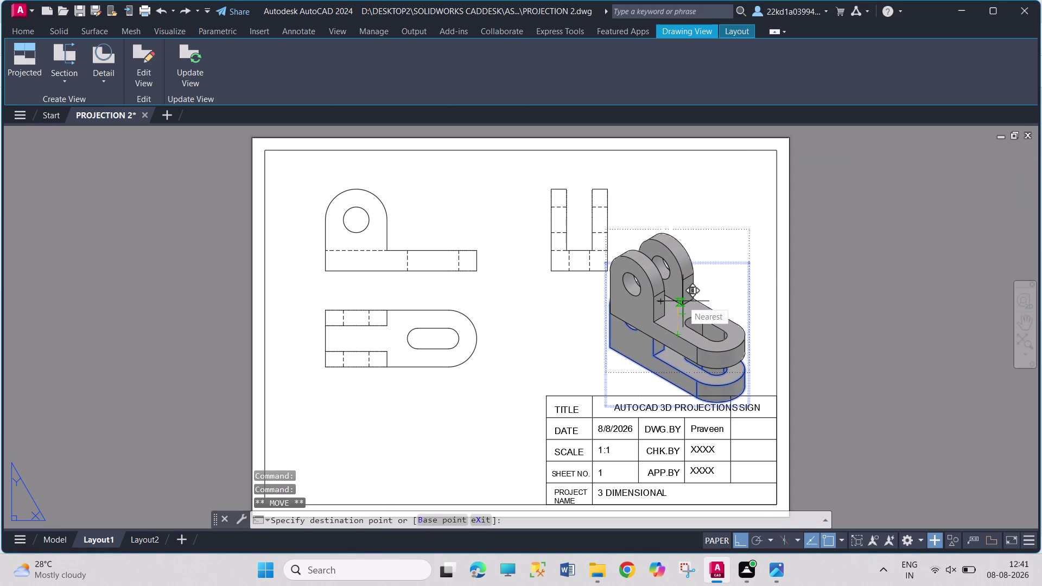
click(683, 301)
click(680, 301)
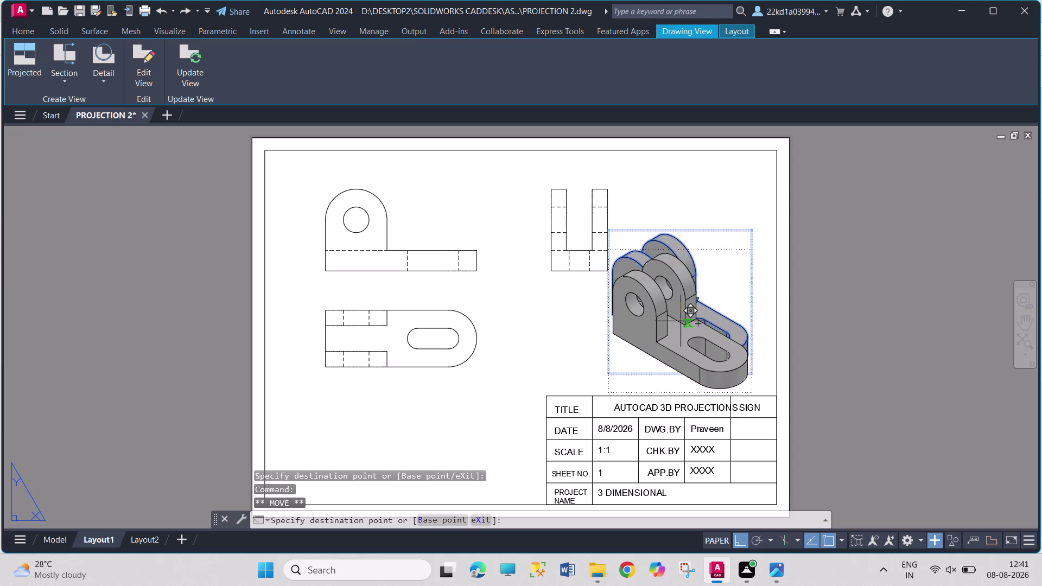
click(681, 321)
key(Escape)
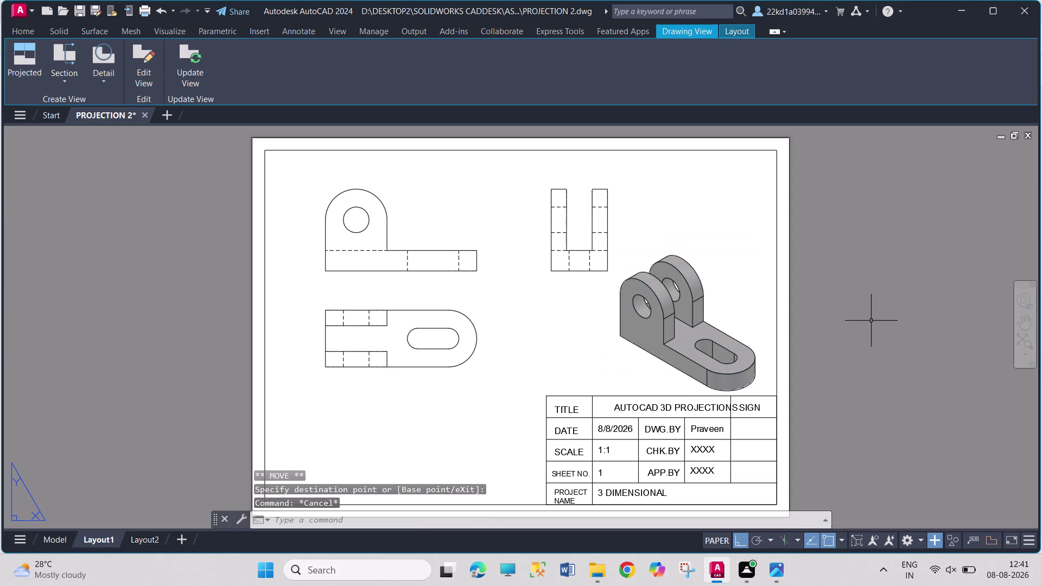
key(Escape)
key(Escape)
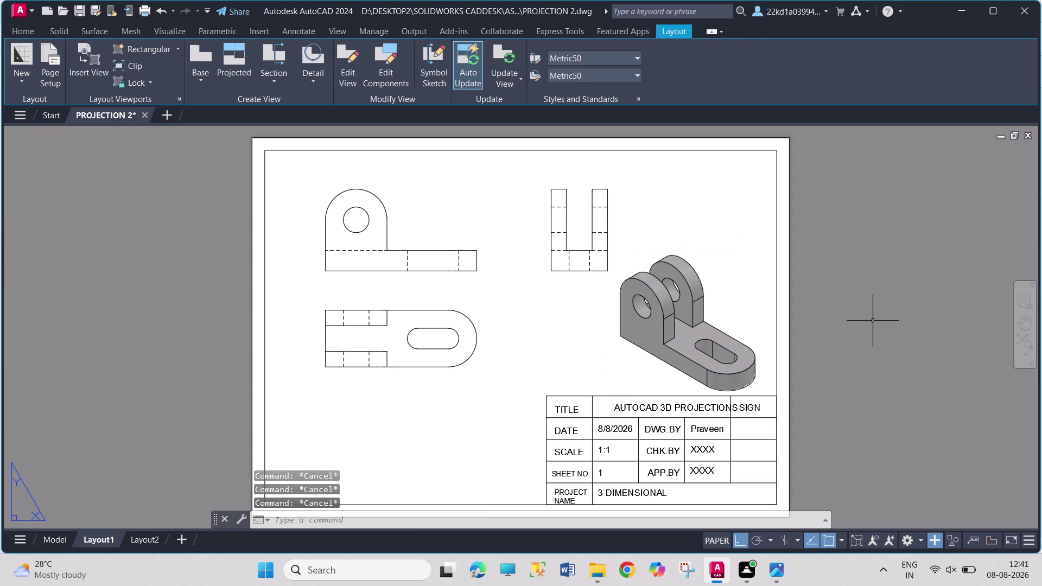
Start a dimension, cancel the first attempt, and show the Home tab tools.
text(di)
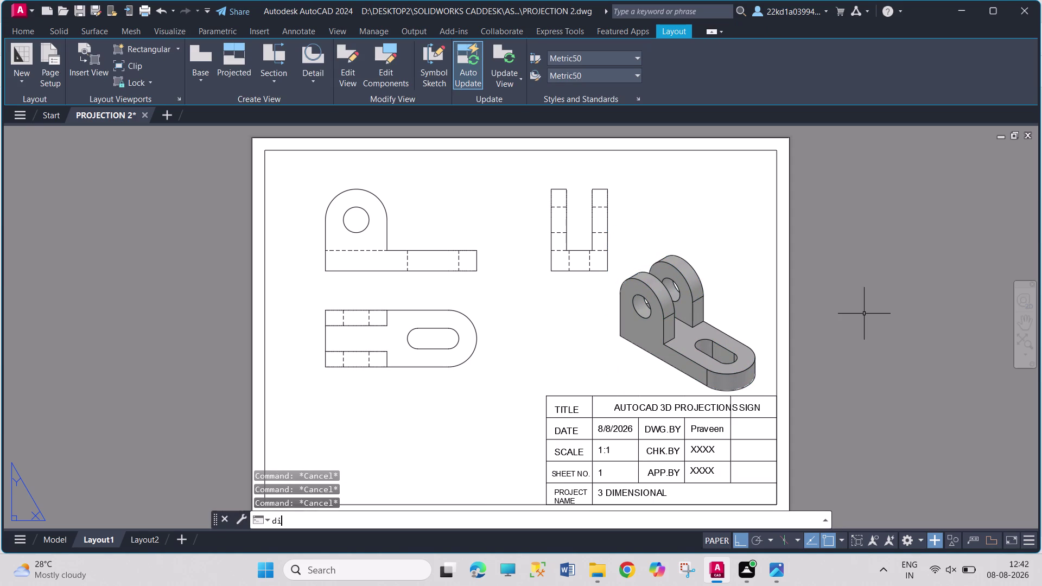
key(m)
key(Return)
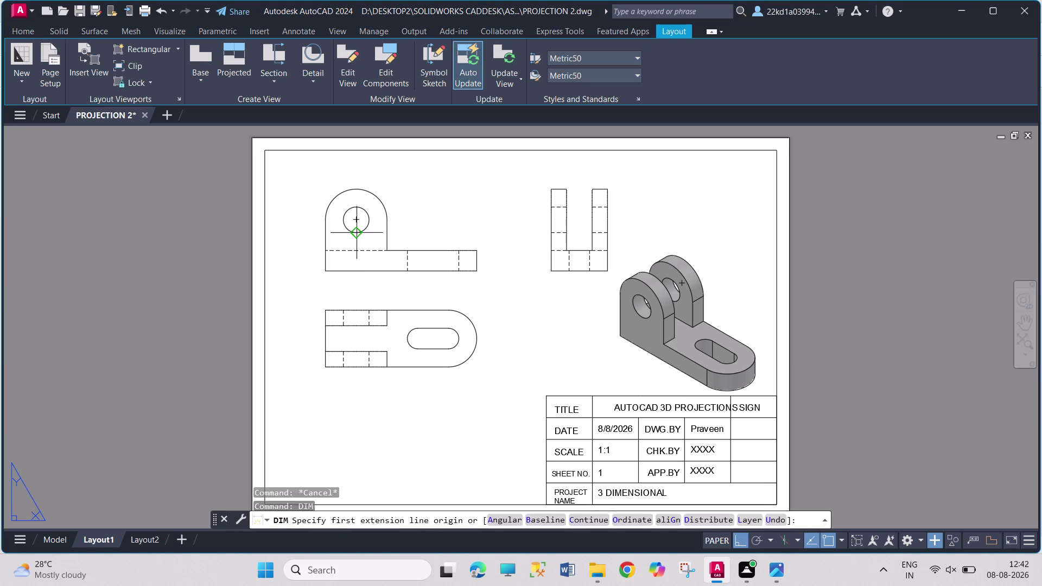
click(358, 219)
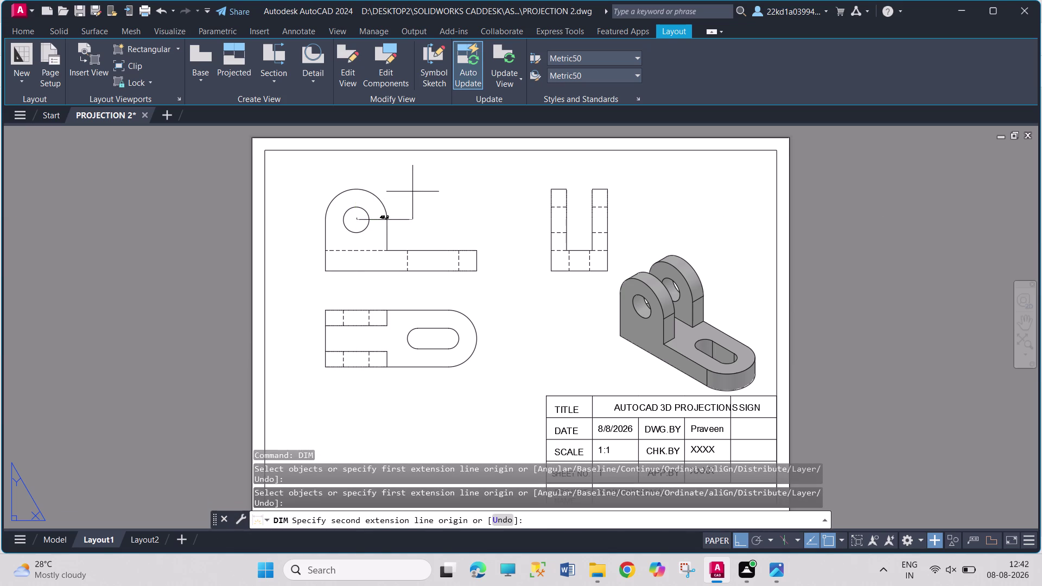
key(Escape)
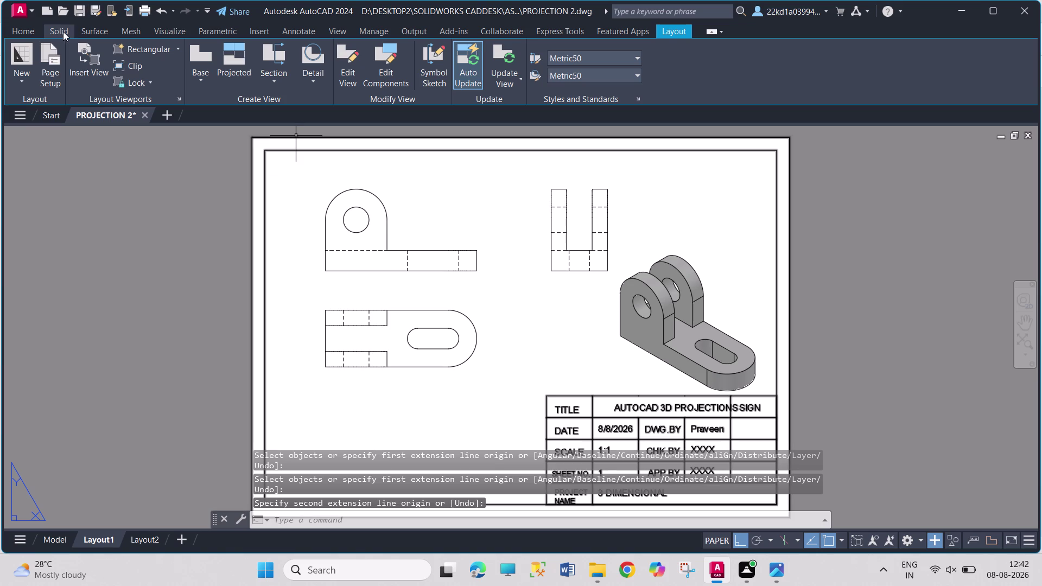
click(22, 33)
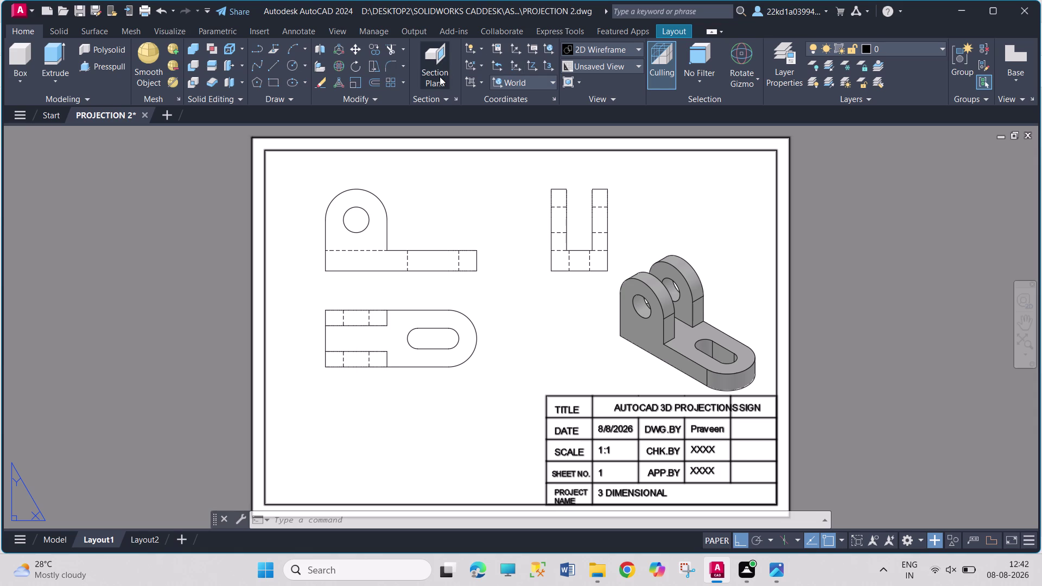
Restart the DIM command for the front view.
key(d)
key(i)
key(m)
key(Return)
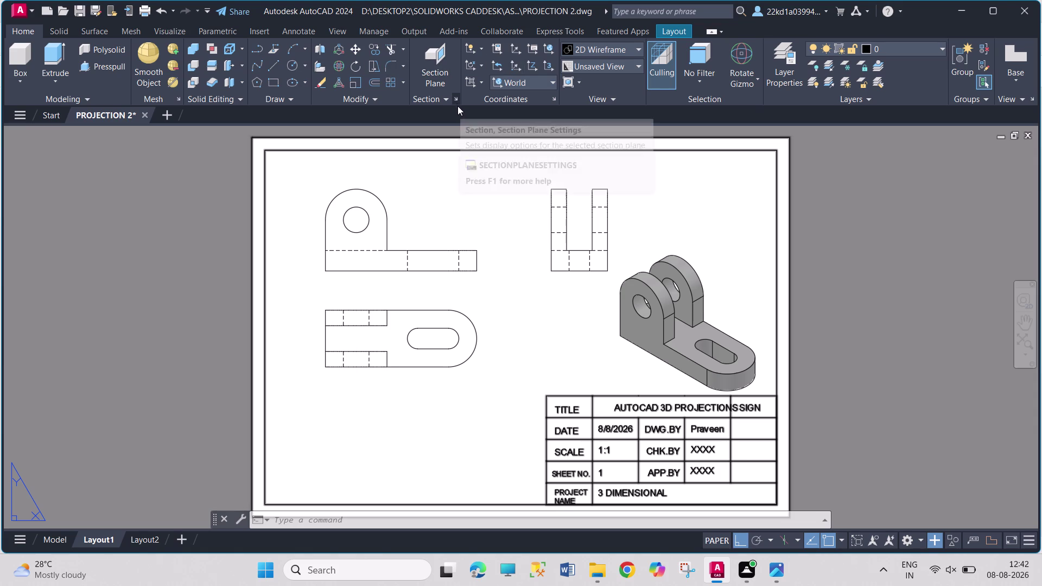
click(303, 520)
text(di)
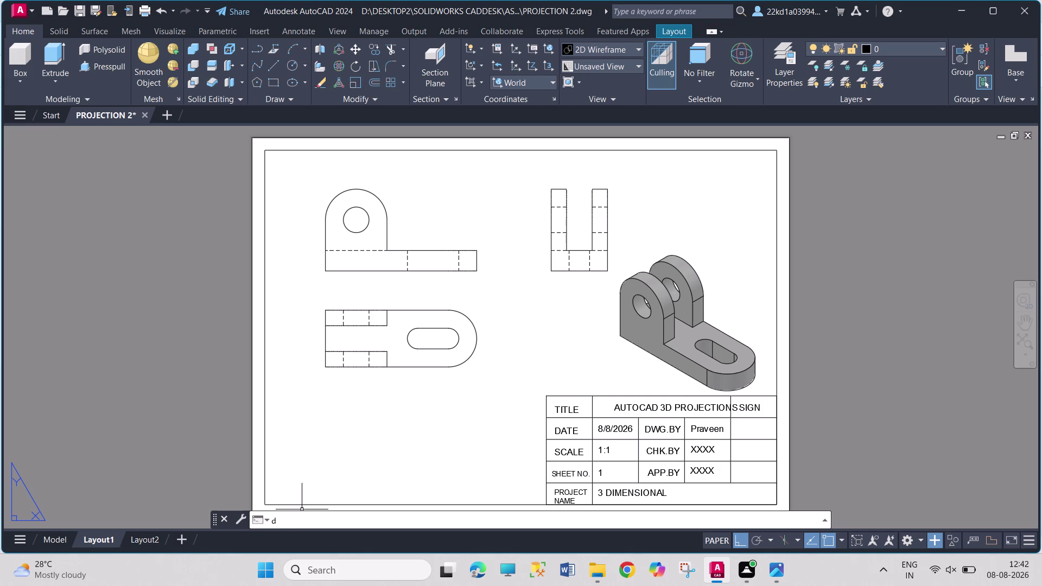
text(m)
key(Return)
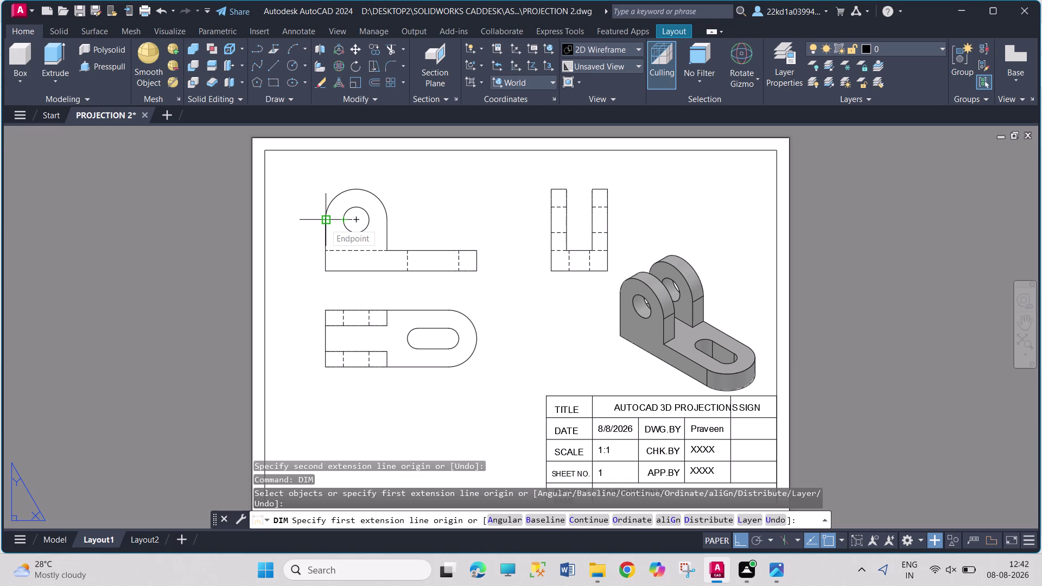
Place a vertical dimension across the base's right end.
click(475, 273)
click(475, 250)
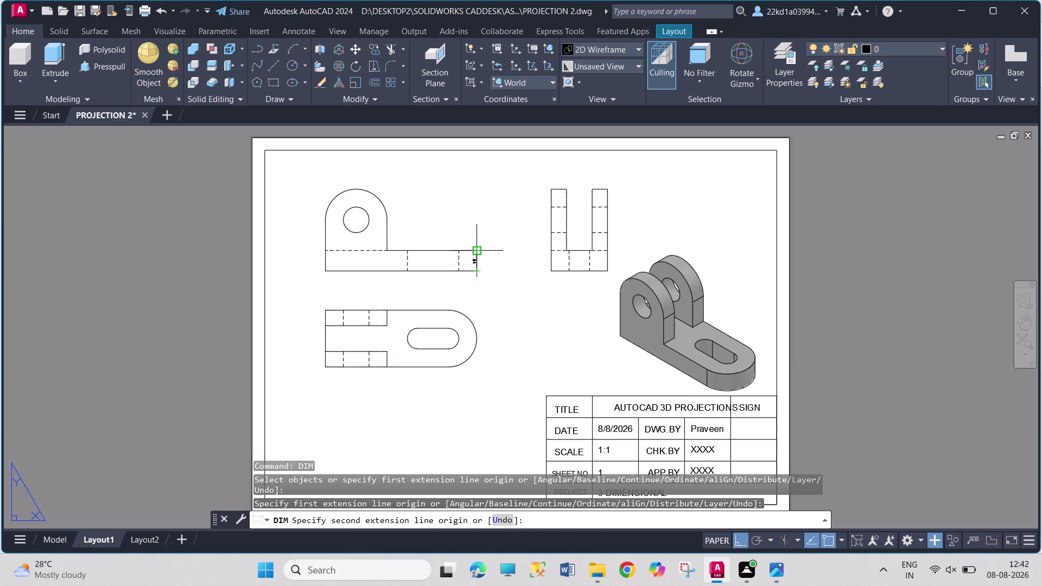
click(492, 261)
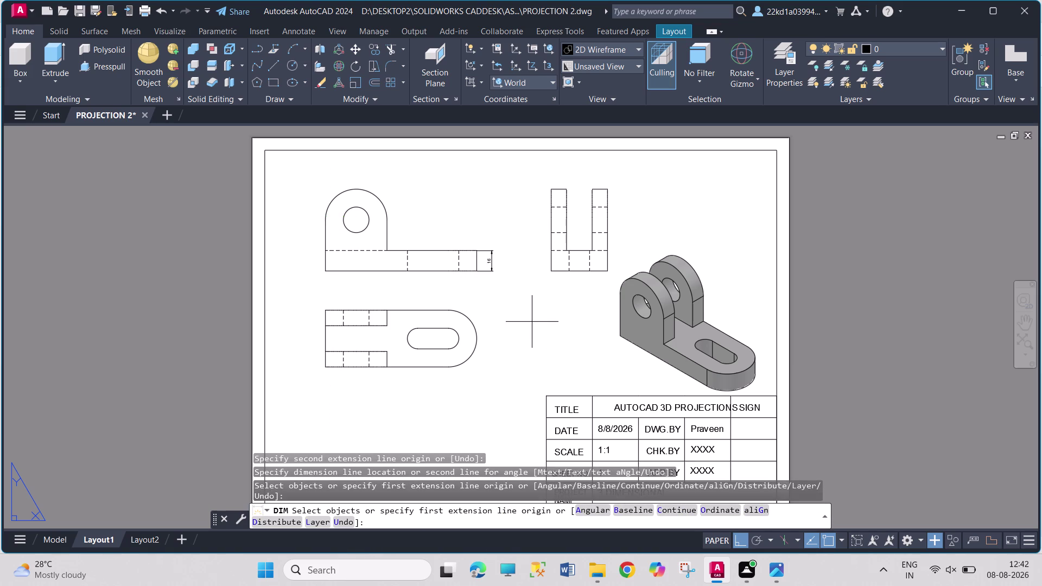
key(Escape)
key(d)
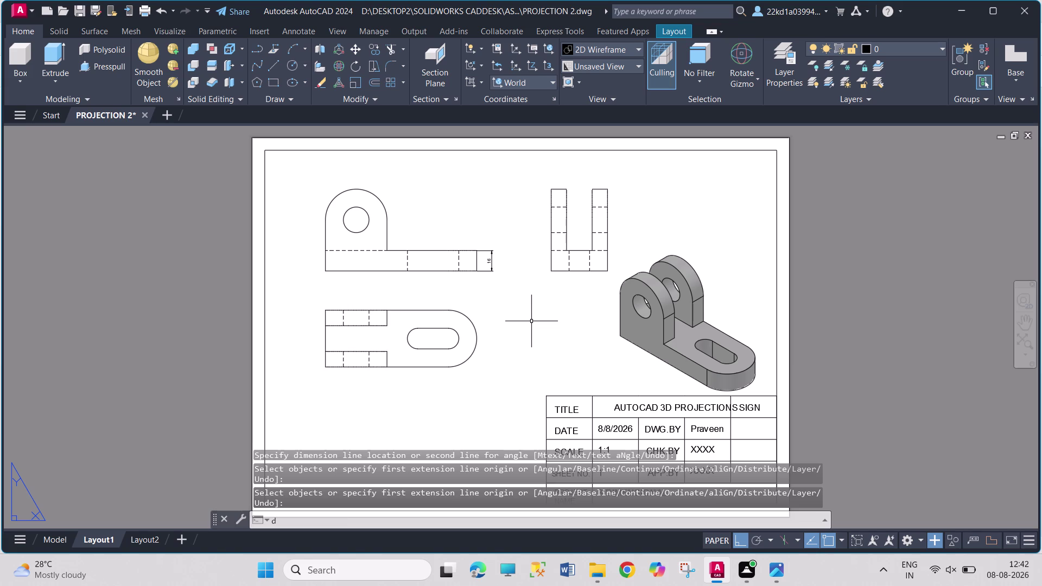
key(Return)
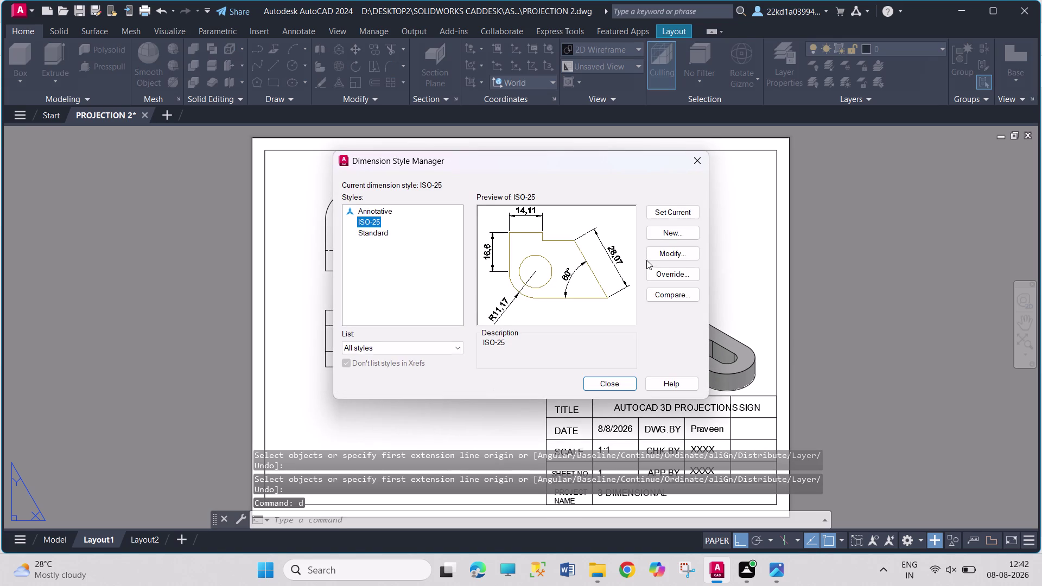
Set the ISO-25 style text height to 5 and close the style manager.
click(657, 257)
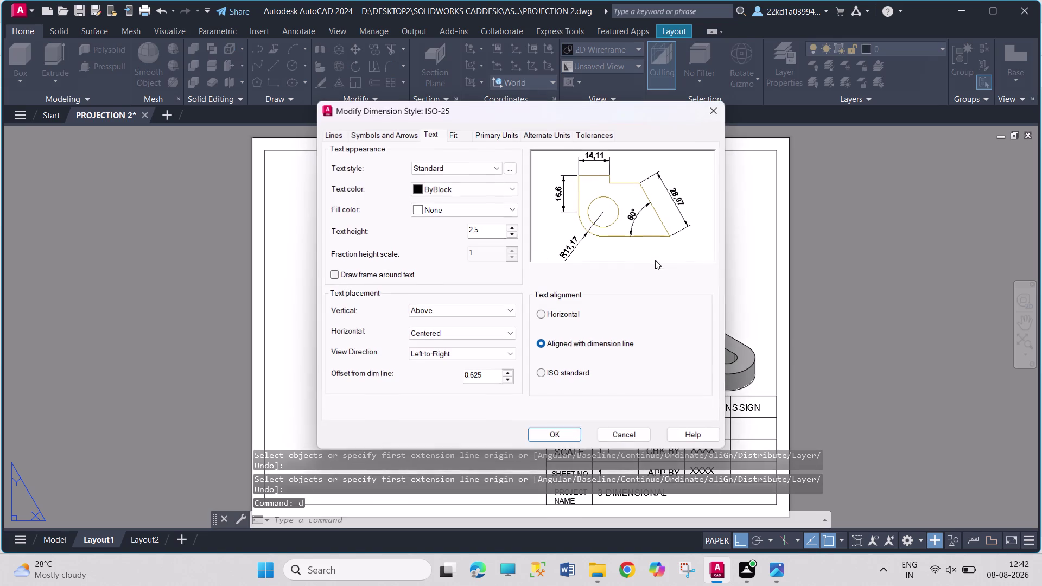
drag(479, 232, 455, 229)
key(5)
key(Return)
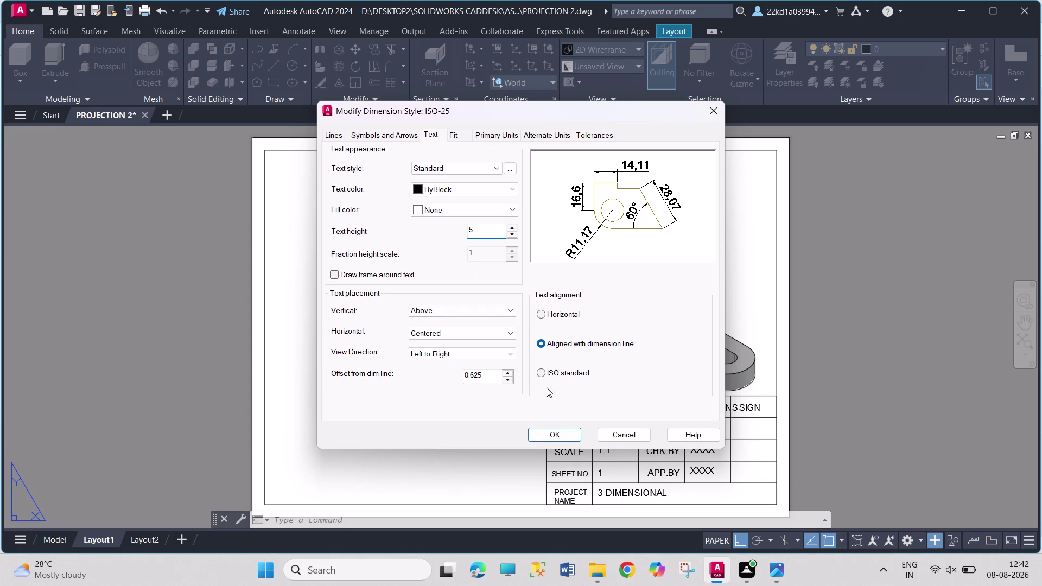
click(560, 428)
click(671, 217)
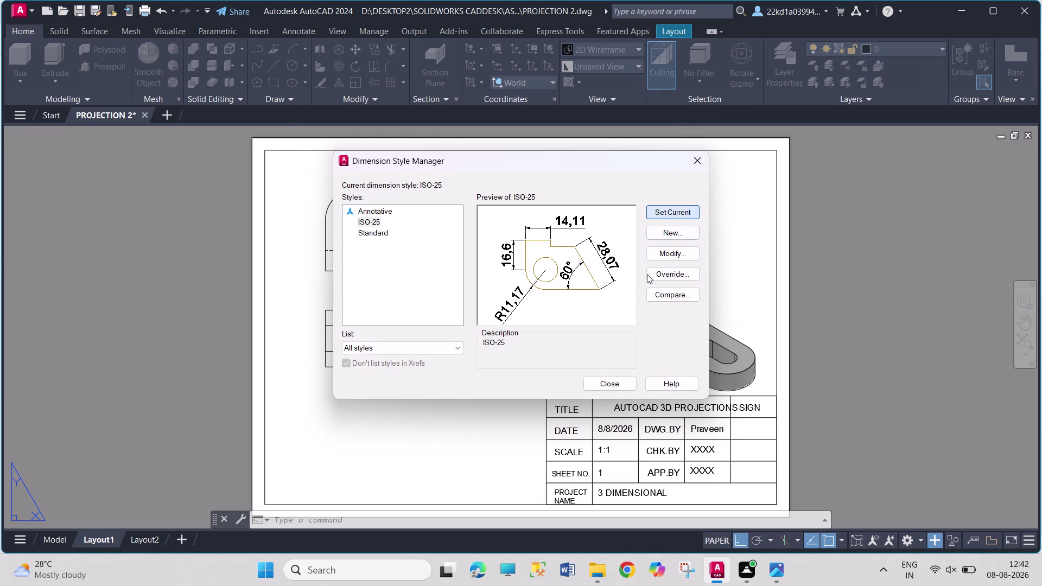
click(604, 377)
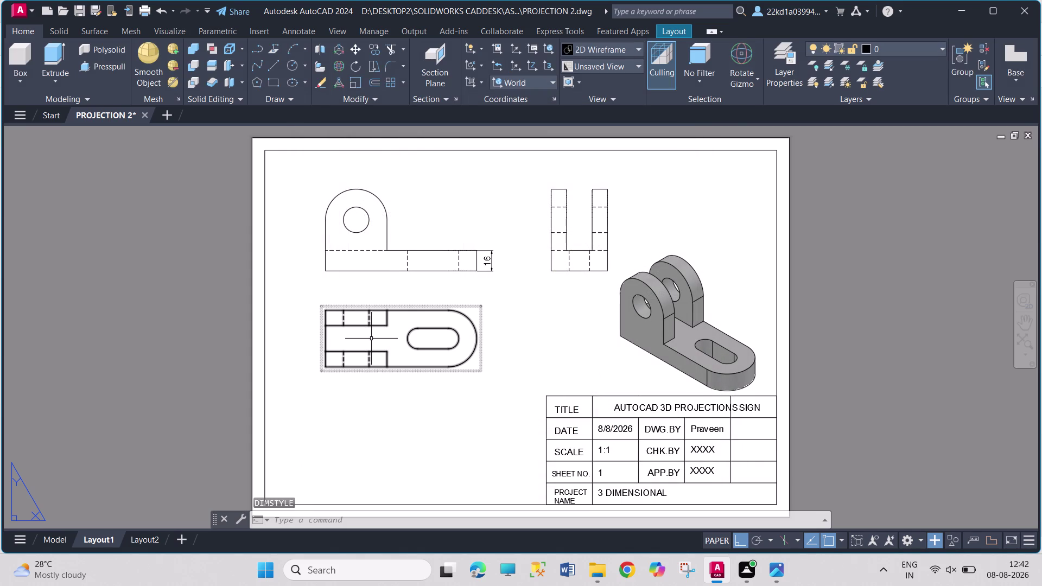
Start and then cancel the DIM command.
key(d)
text(im)
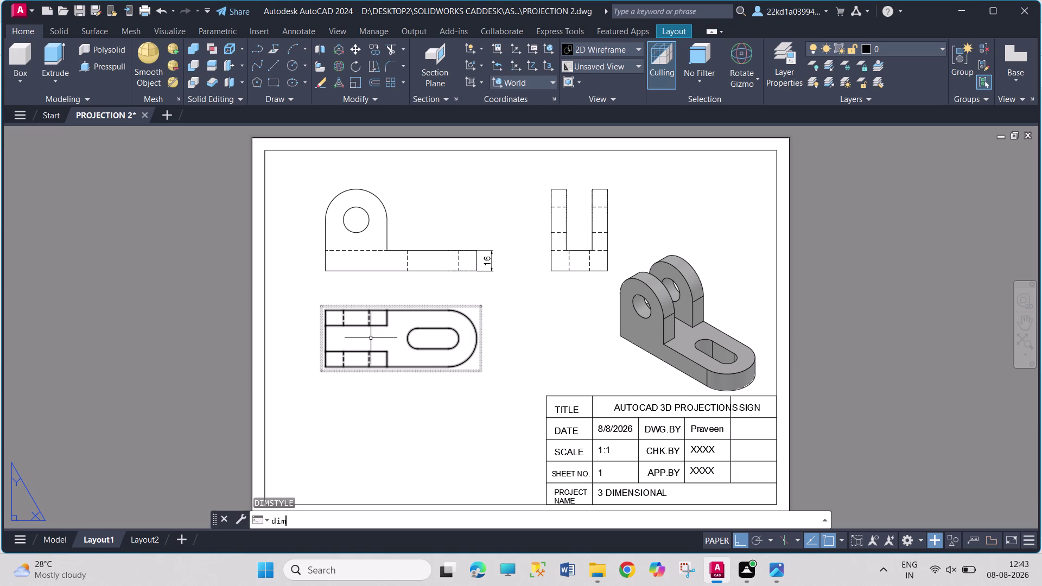
key(Return)
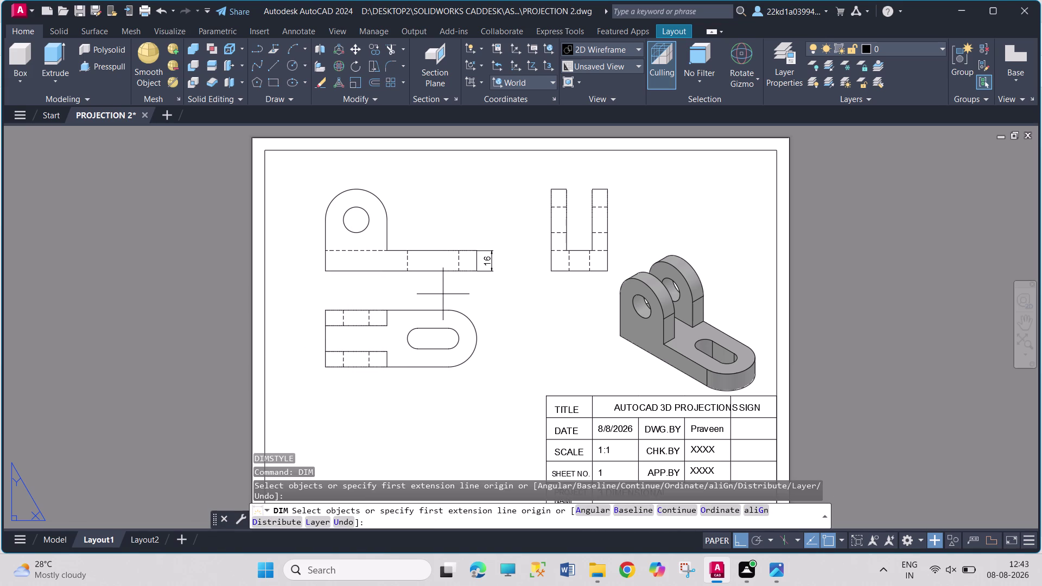
key(Escape)
key(Escape)
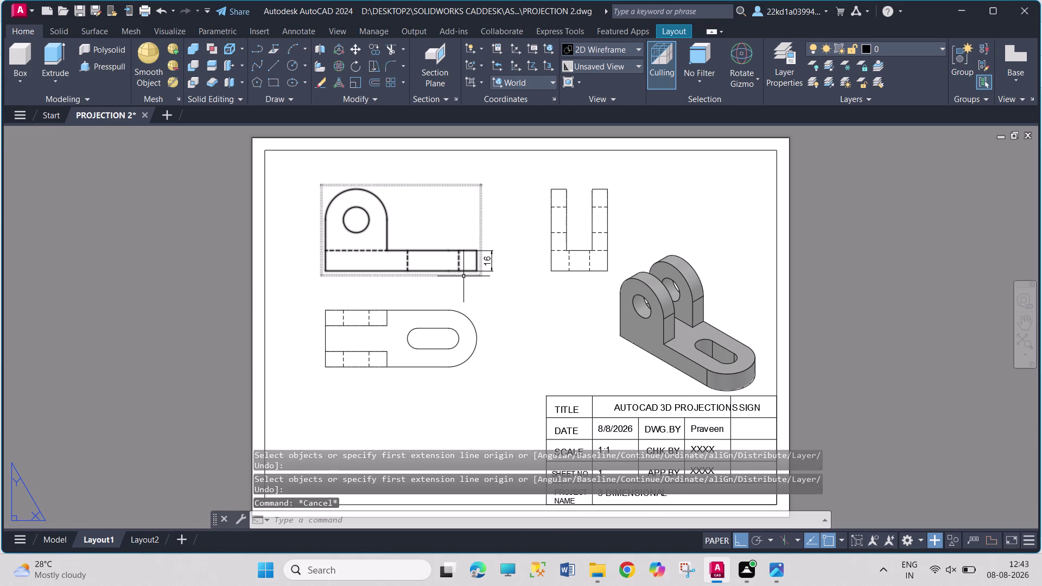
Select the front view and choose a Full section view.
click(463, 277)
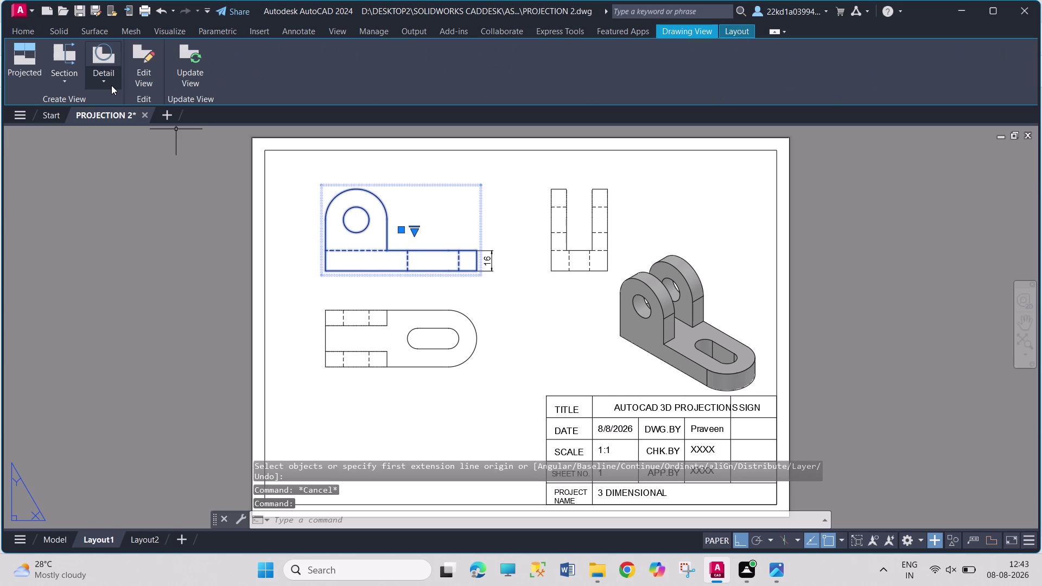
click(111, 83)
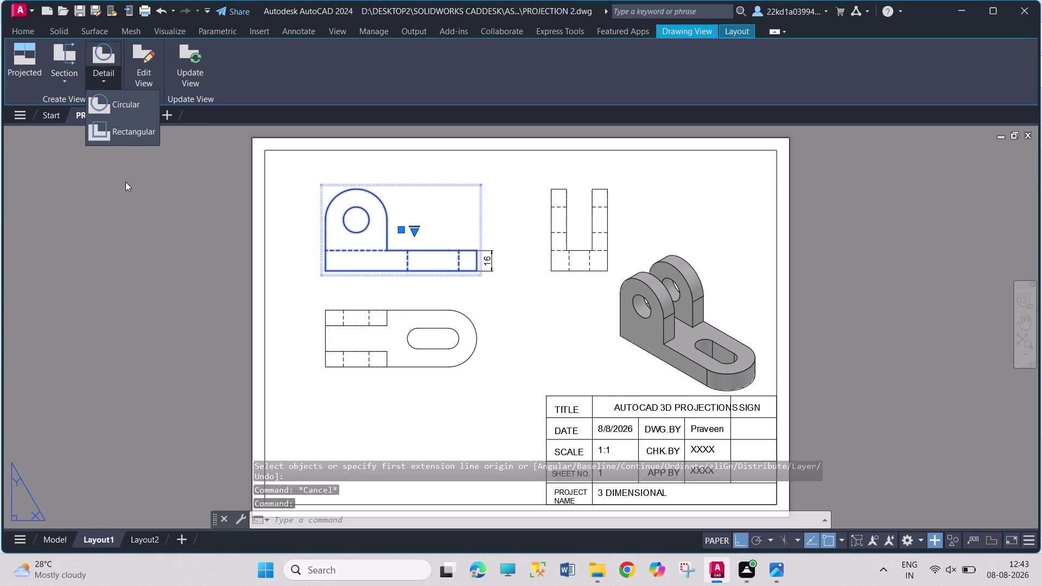
click(126, 182)
click(74, 83)
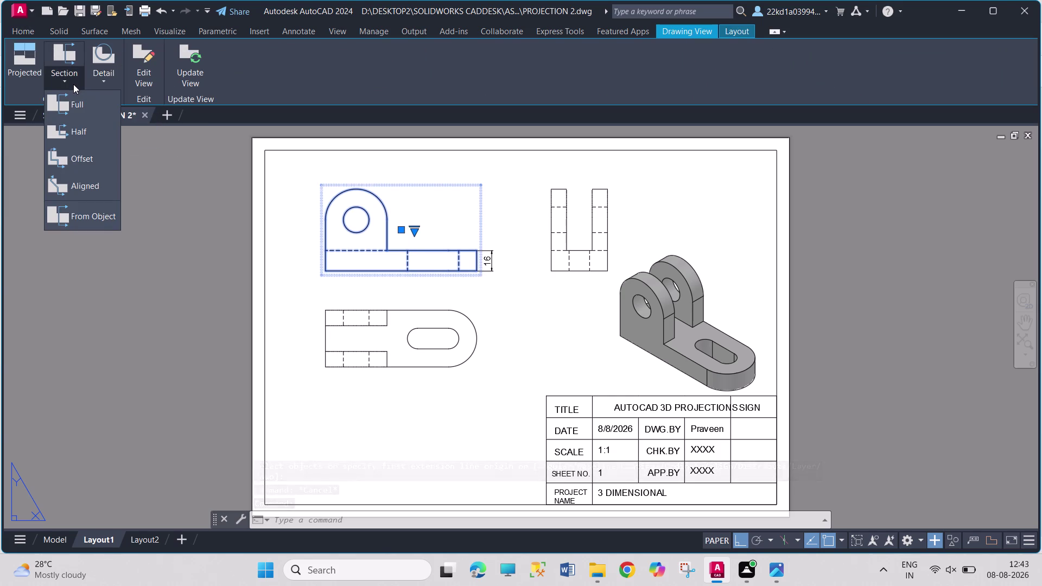
click(79, 100)
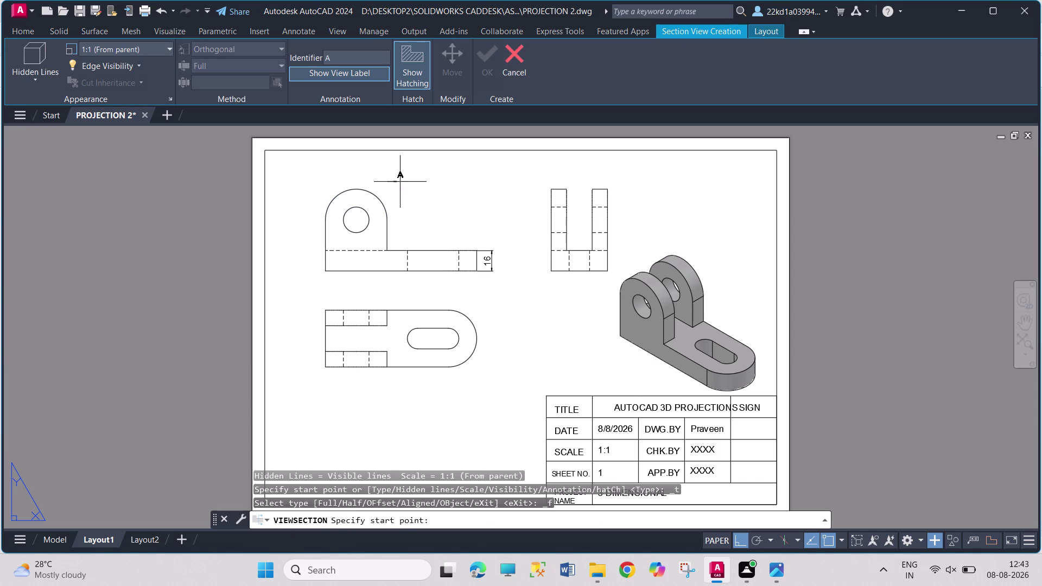
click(357, 174)
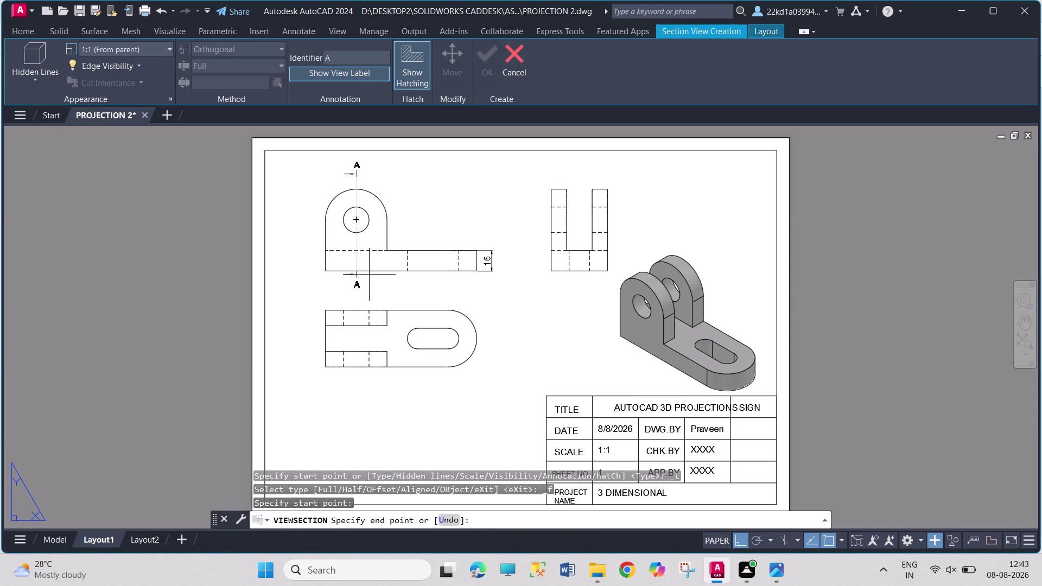
click(369, 285)
double_click(369, 285)
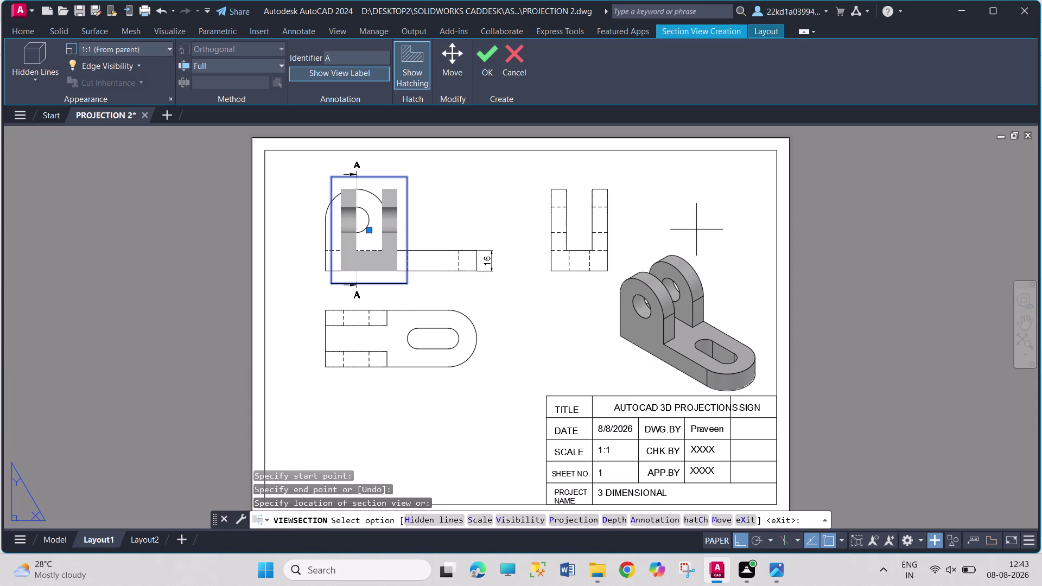
double_click(312, 248)
click(482, 67)
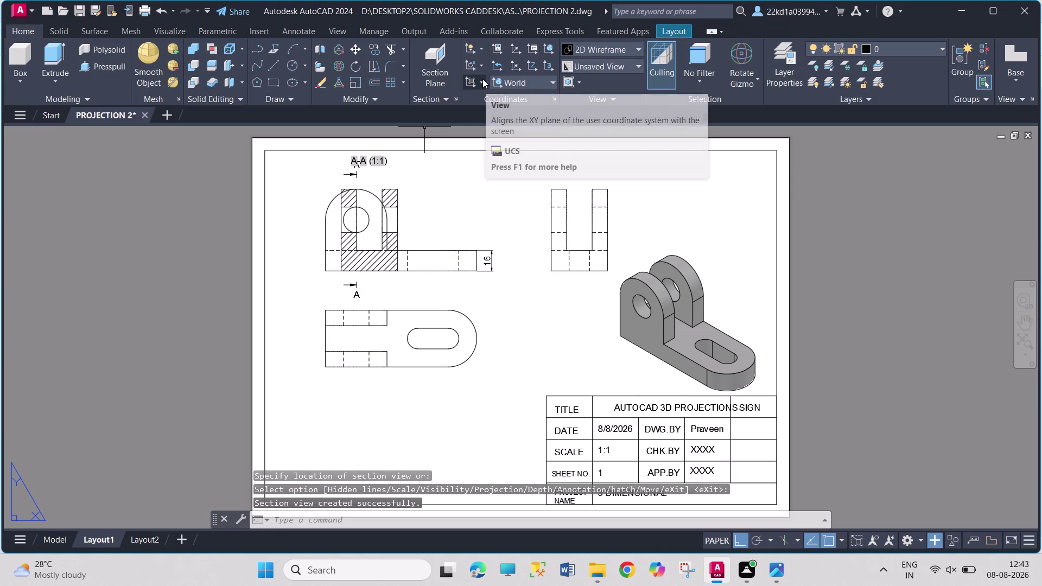
key(ctrl+z)
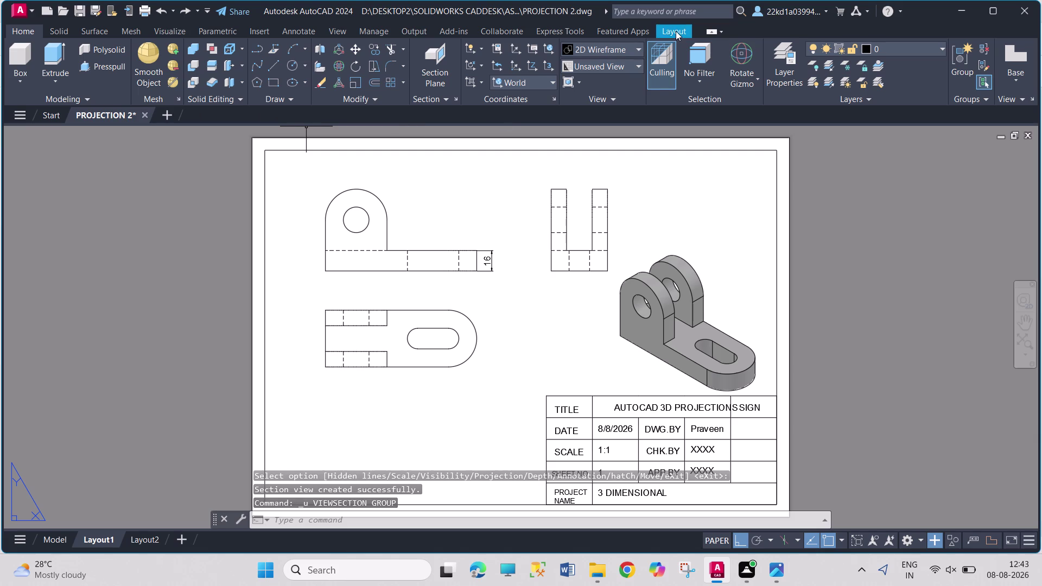
key(d)
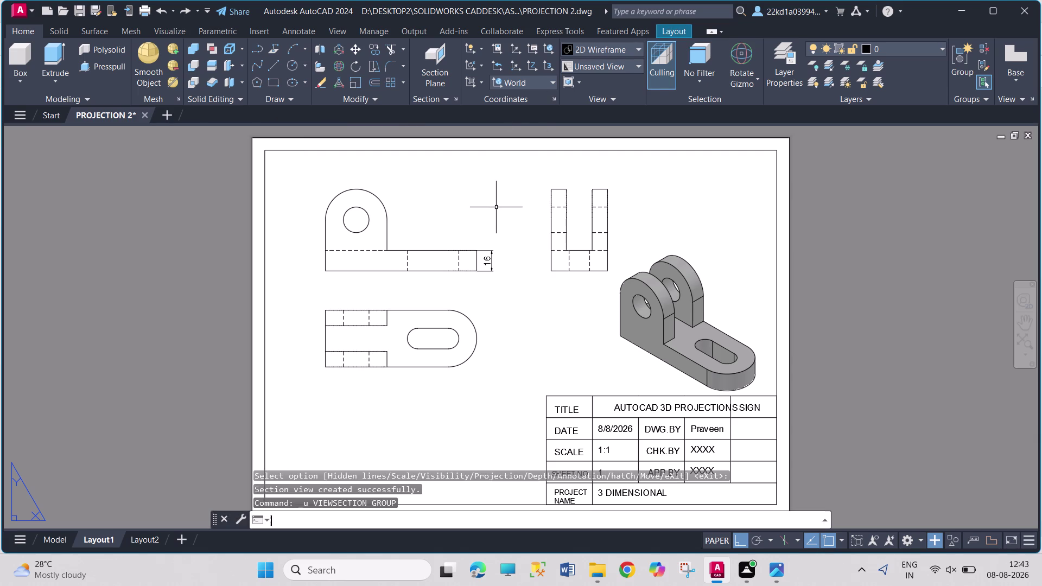
key(i)
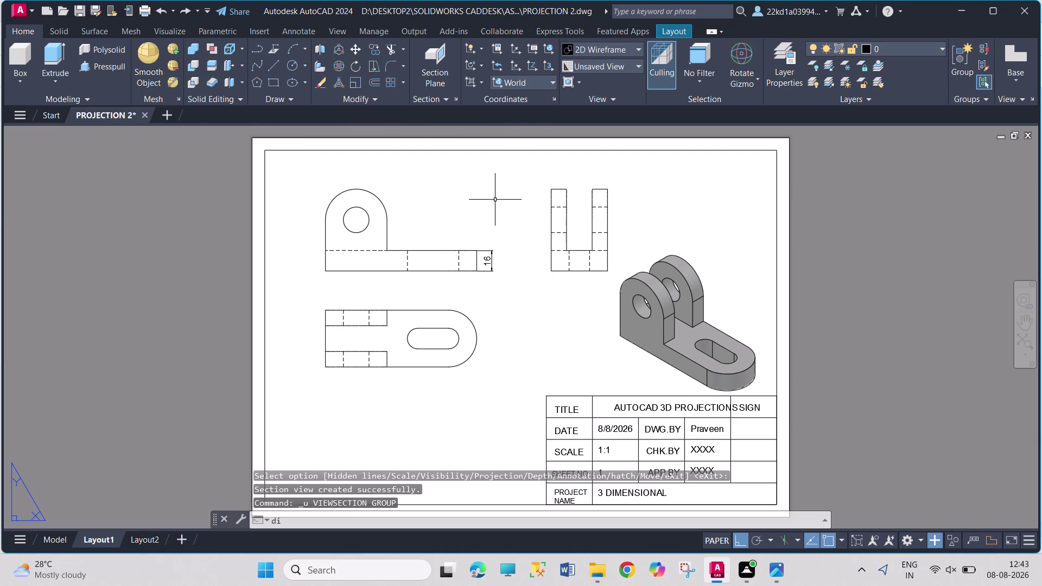
key(Escape)
key(Escape)
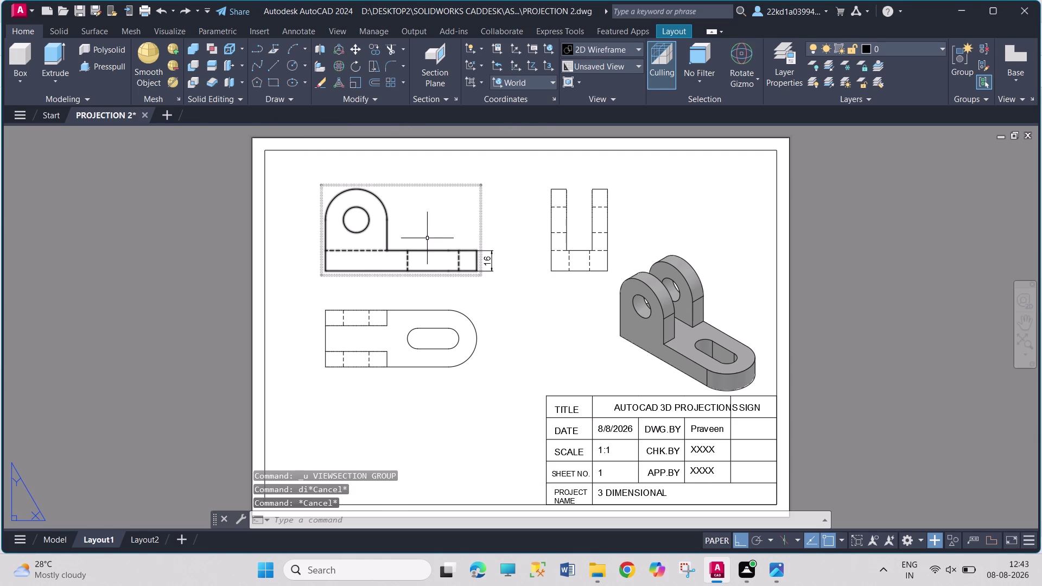
click(426, 240)
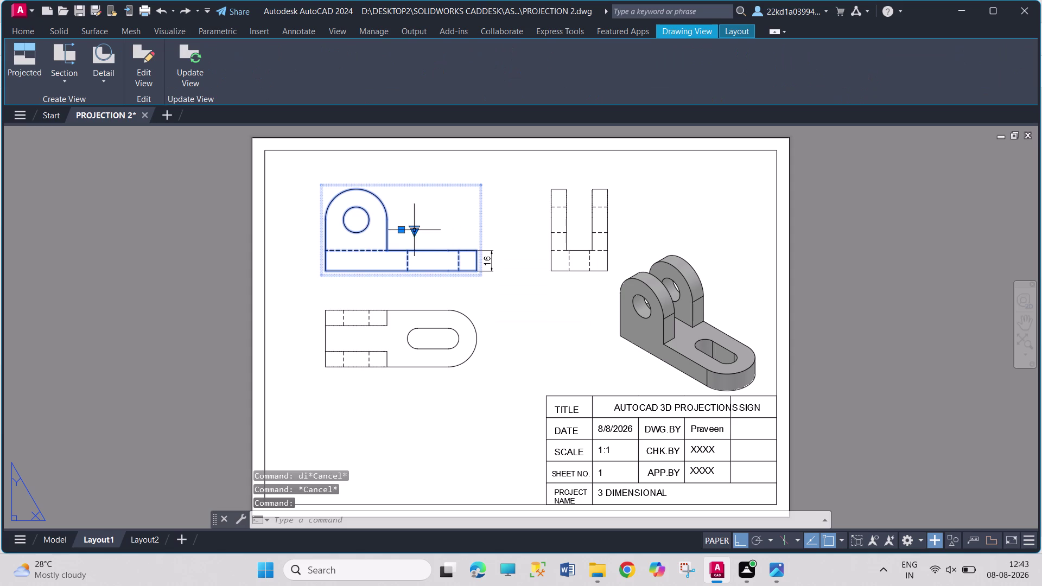
click(38, 80)
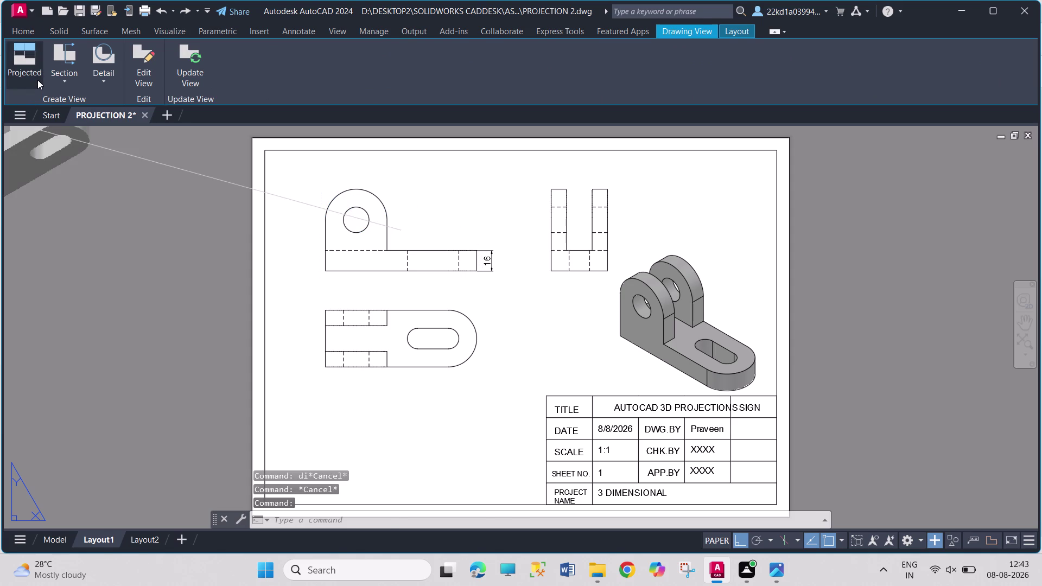
key(Escape)
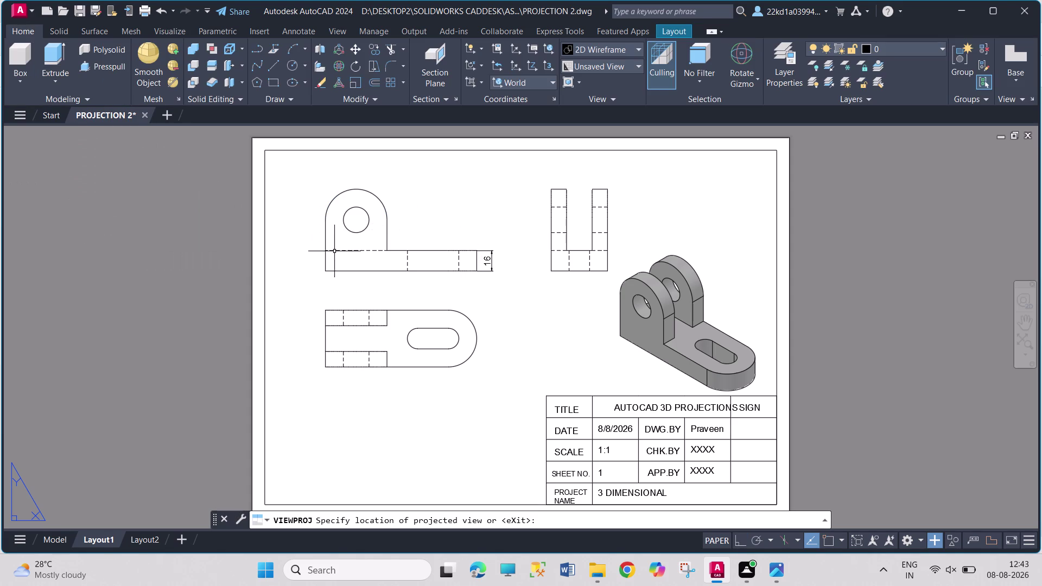
click(267, 64)
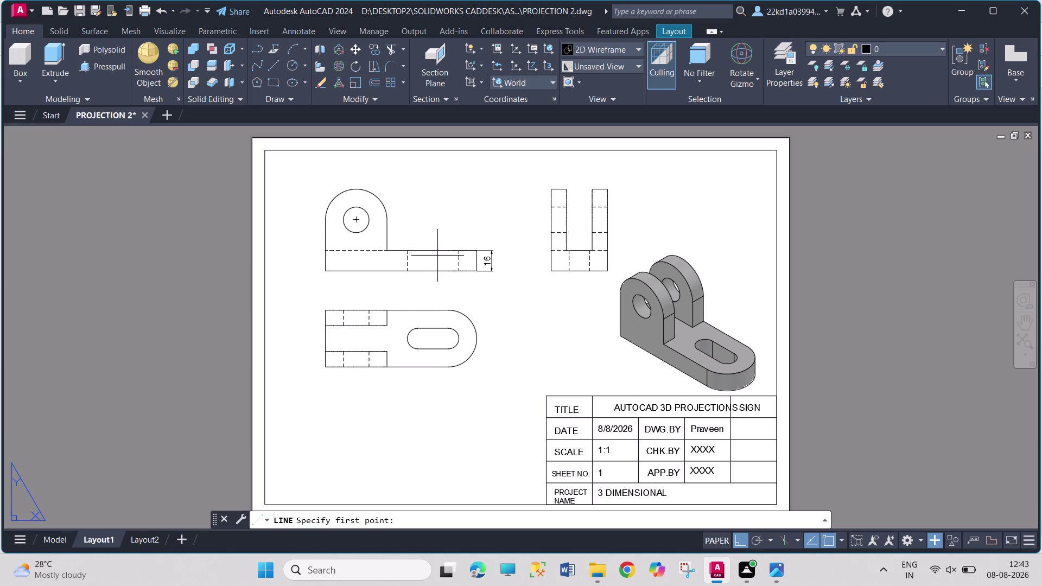
key(Escape)
key(Escape)
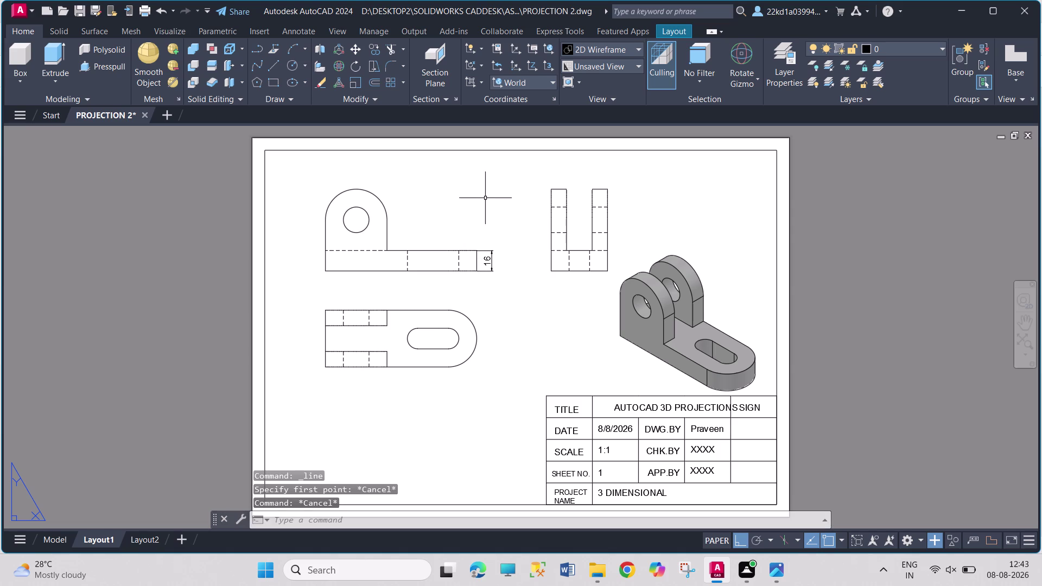
right_click(470, 263)
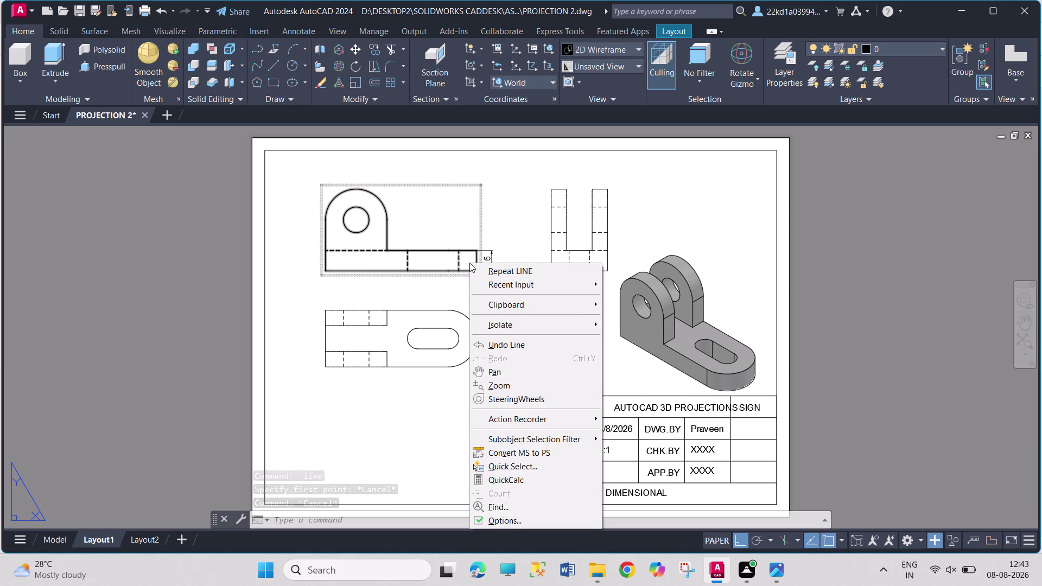
click(477, 199)
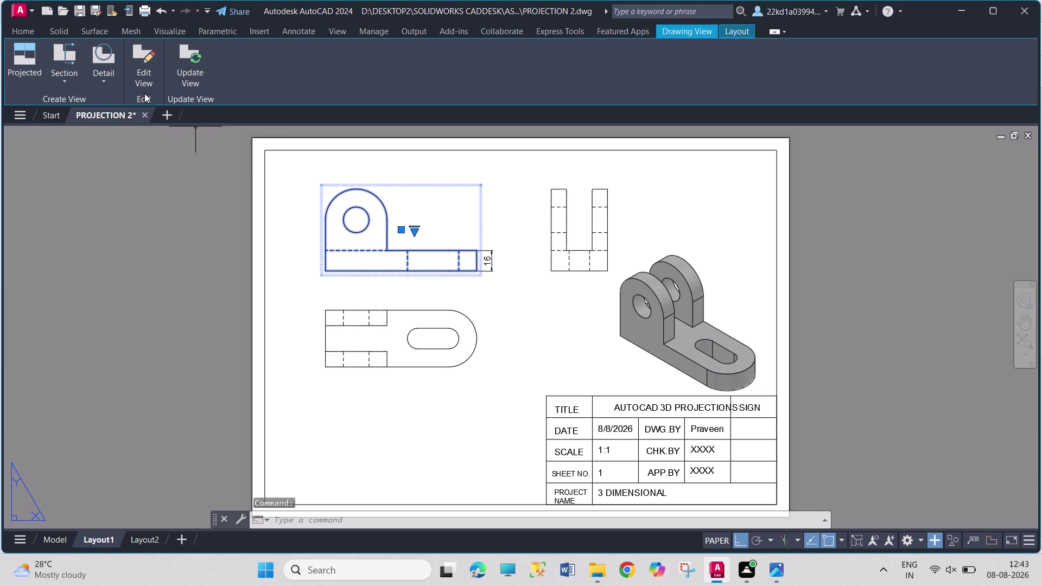
click(143, 77)
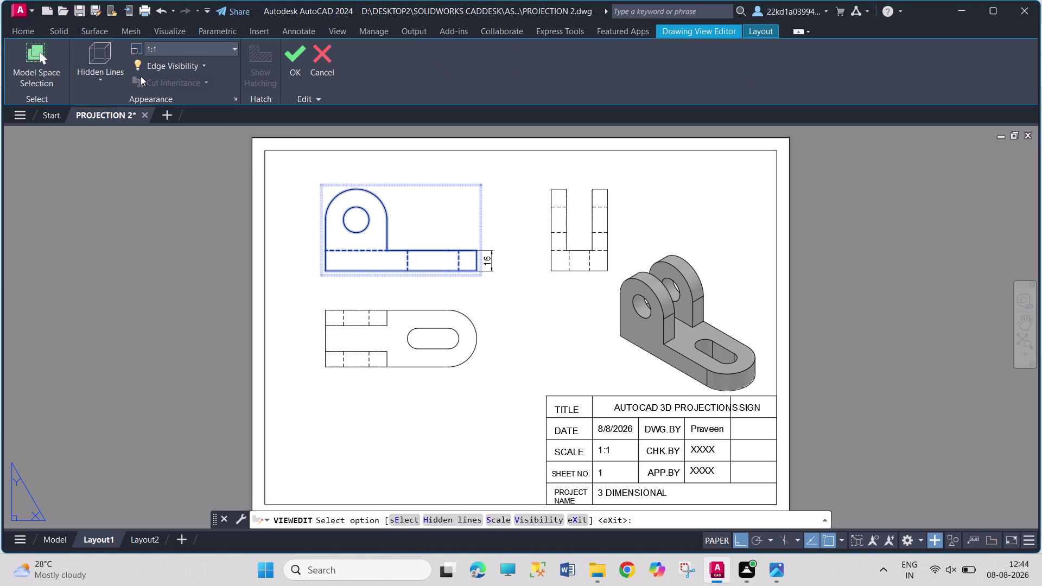
click(108, 73)
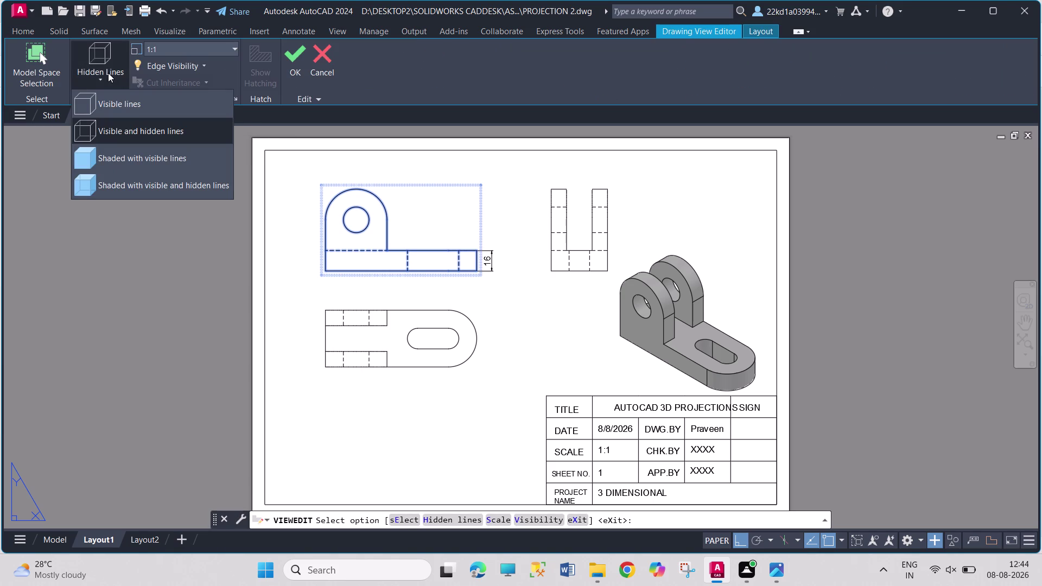
click(131, 109)
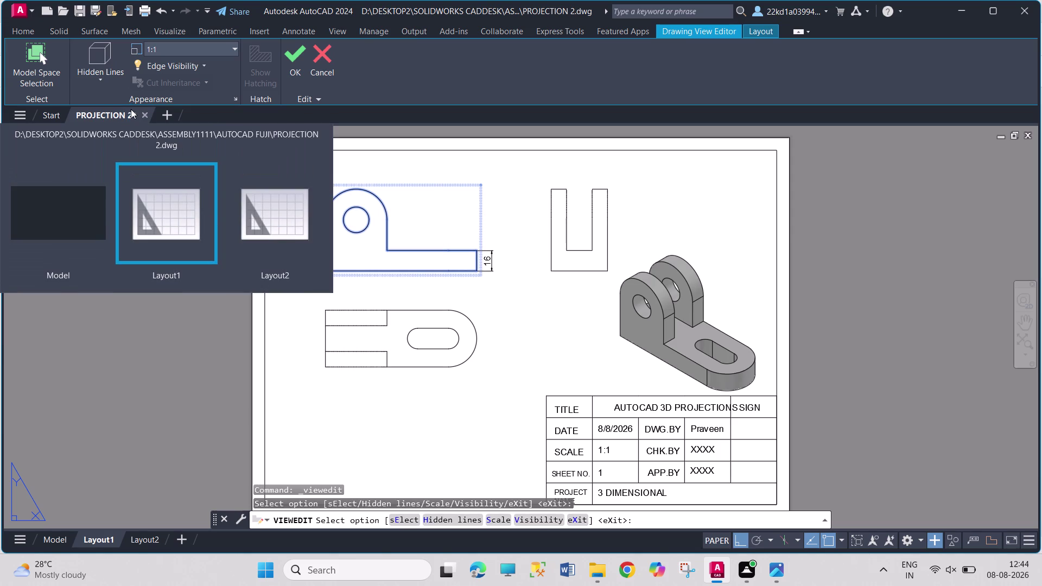
key(ctrl+z)
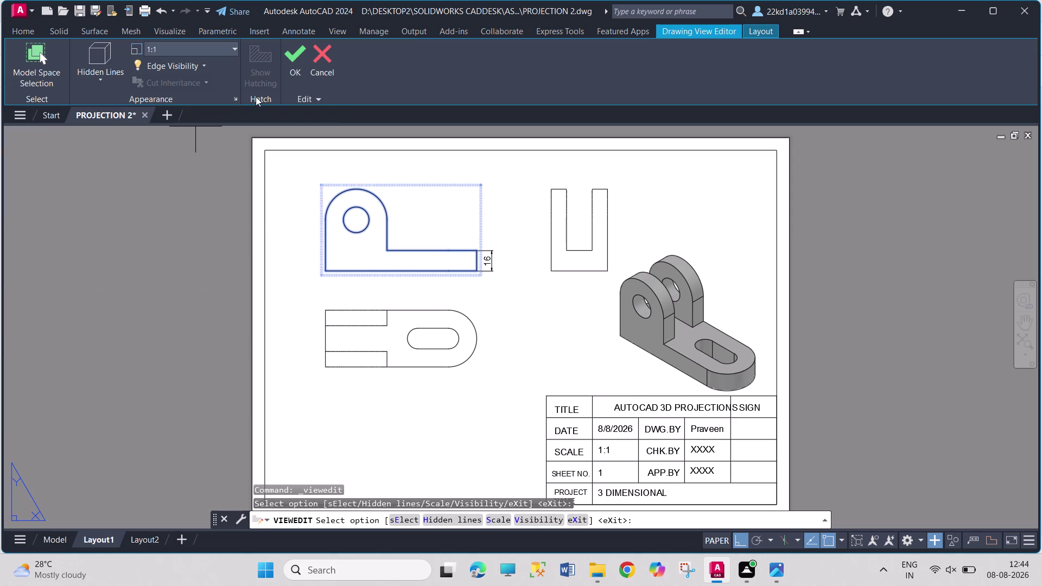
click(320, 66)
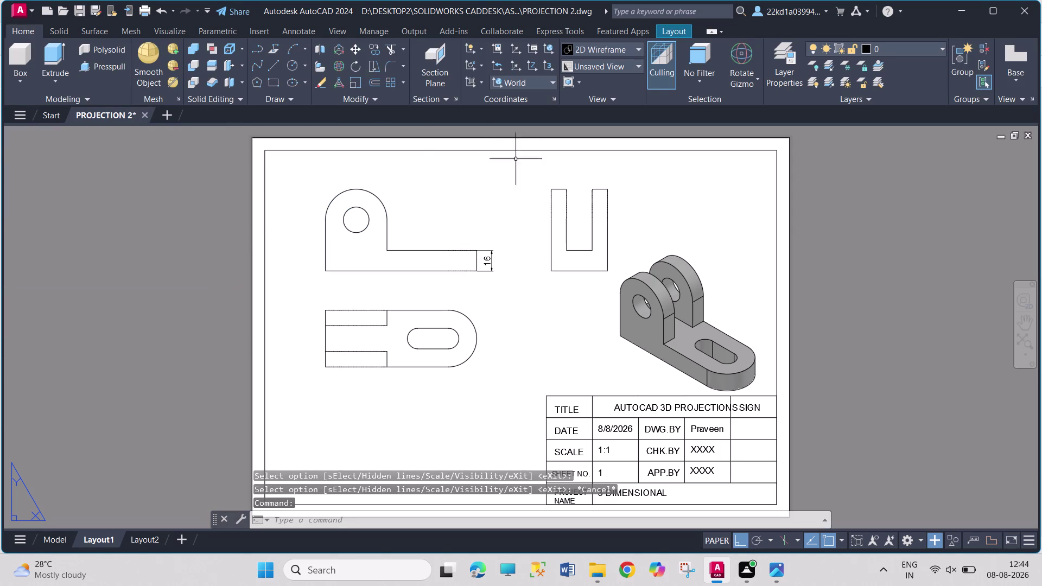
key(ctrl+z)
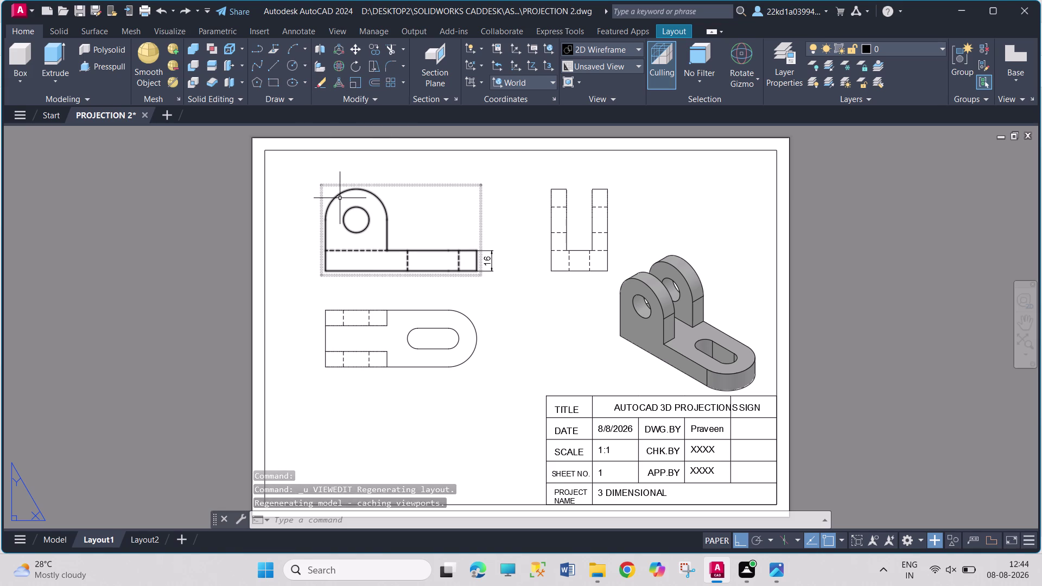
Add the 118 overall length dimension beneath the front view.
text(dim)
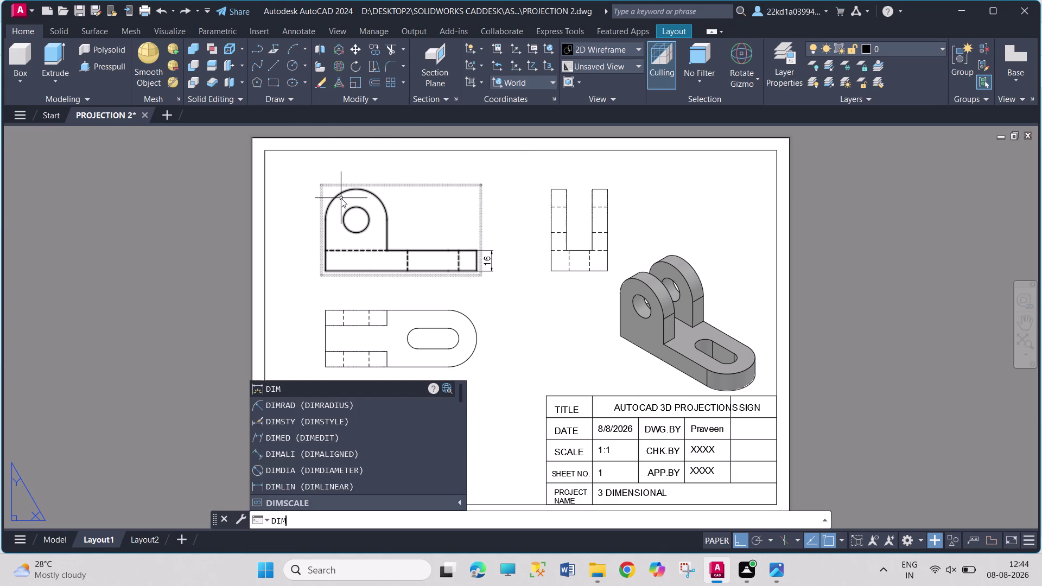
key(Return)
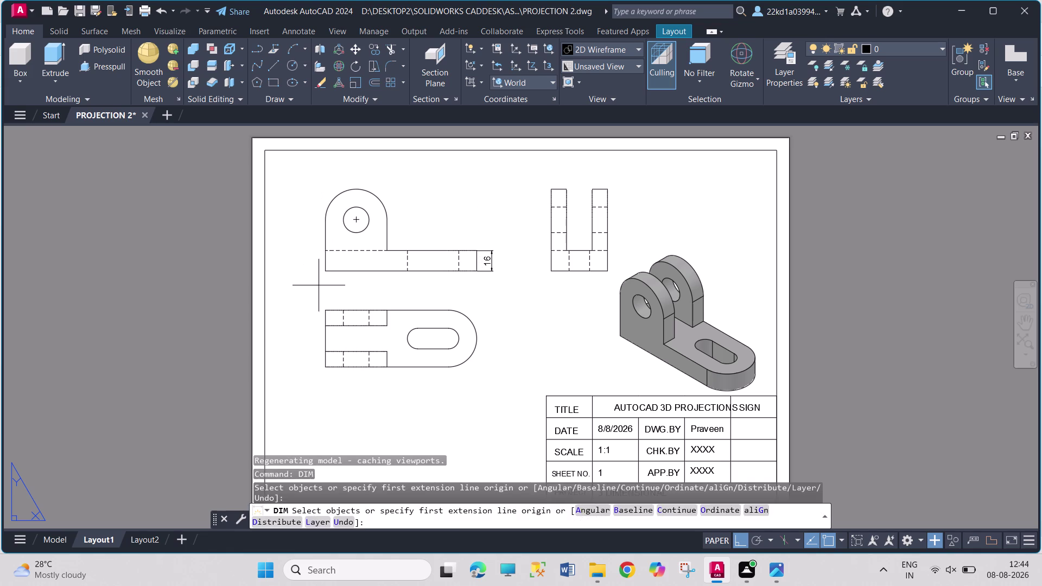
click(323, 271)
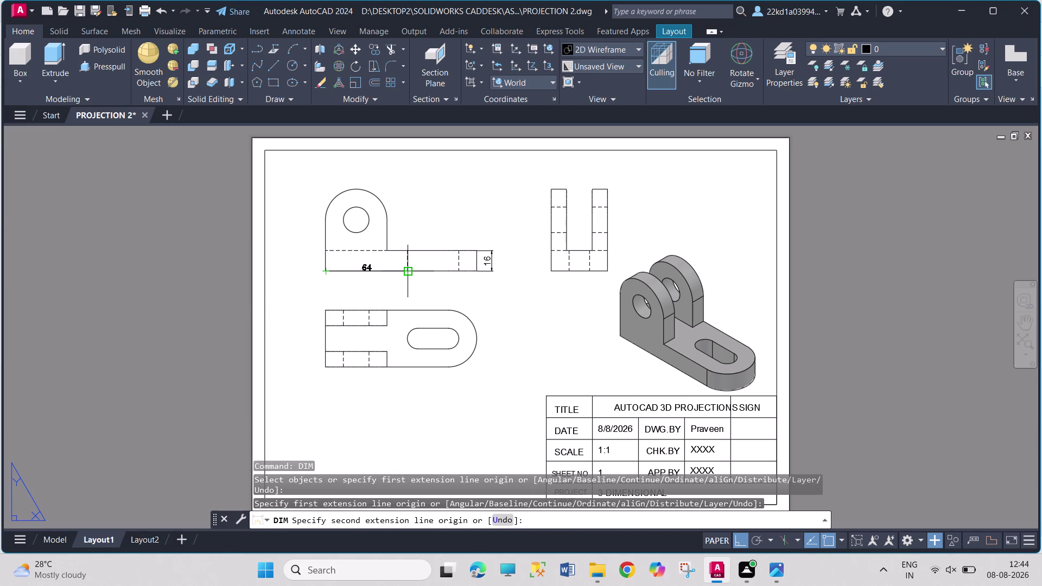
click(477, 269)
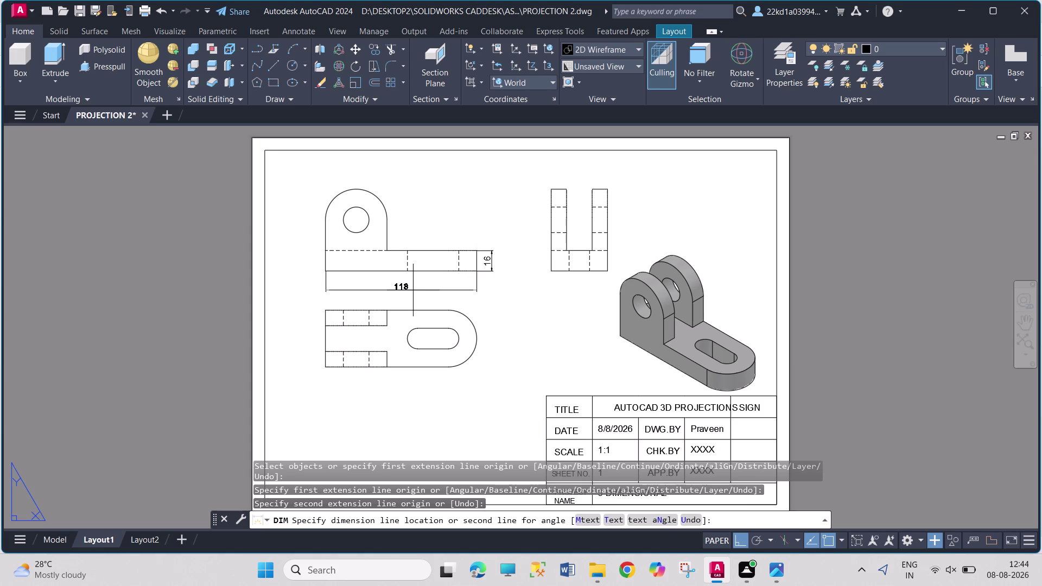
click(414, 291)
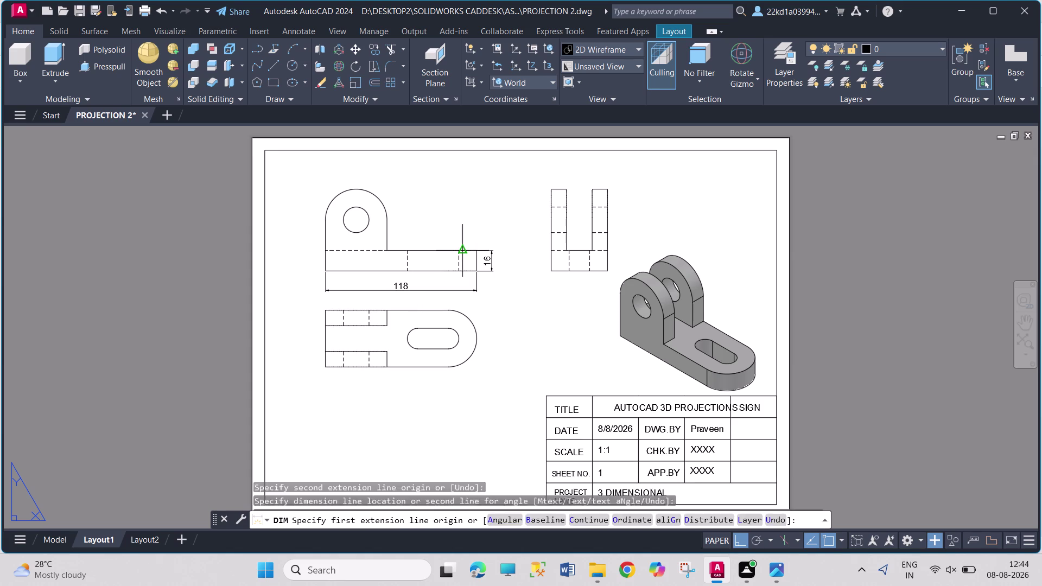
Cancel dimensioning and start a diameter dimension with DI.
key(d)
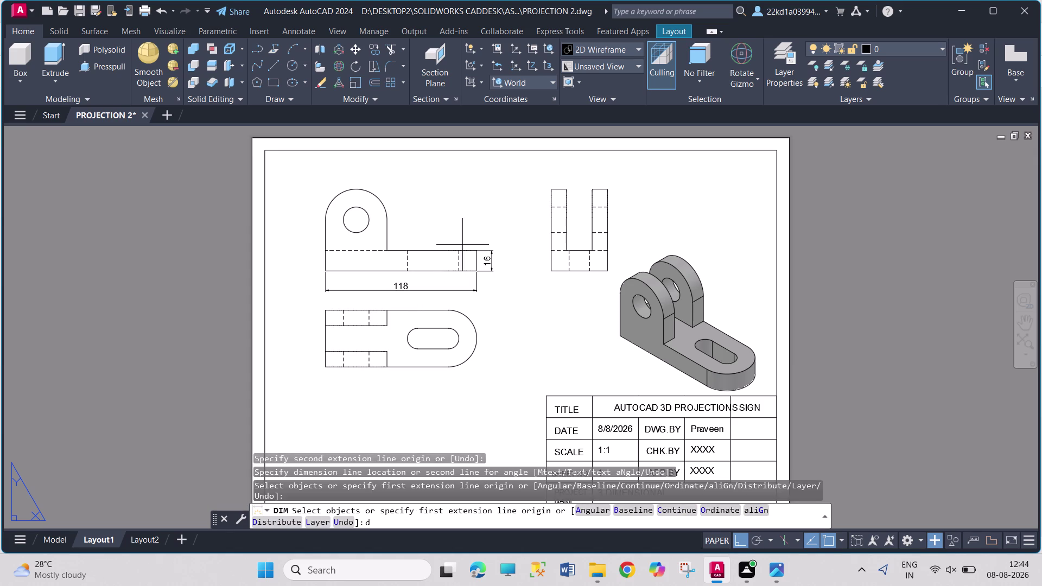
key(d)
key(Escape)
key(Escape)
key(d)
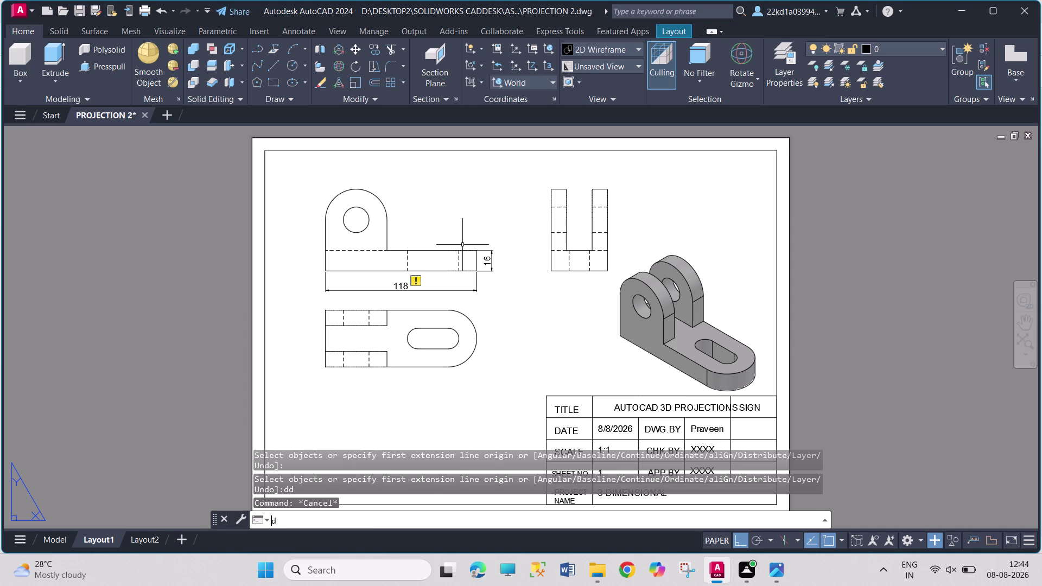
text(d)
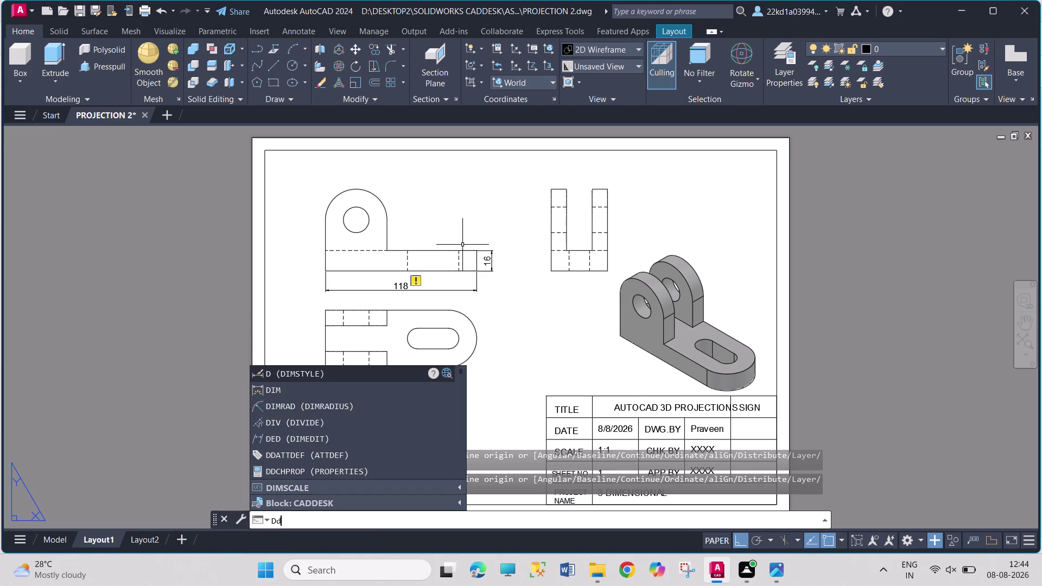
text(i)
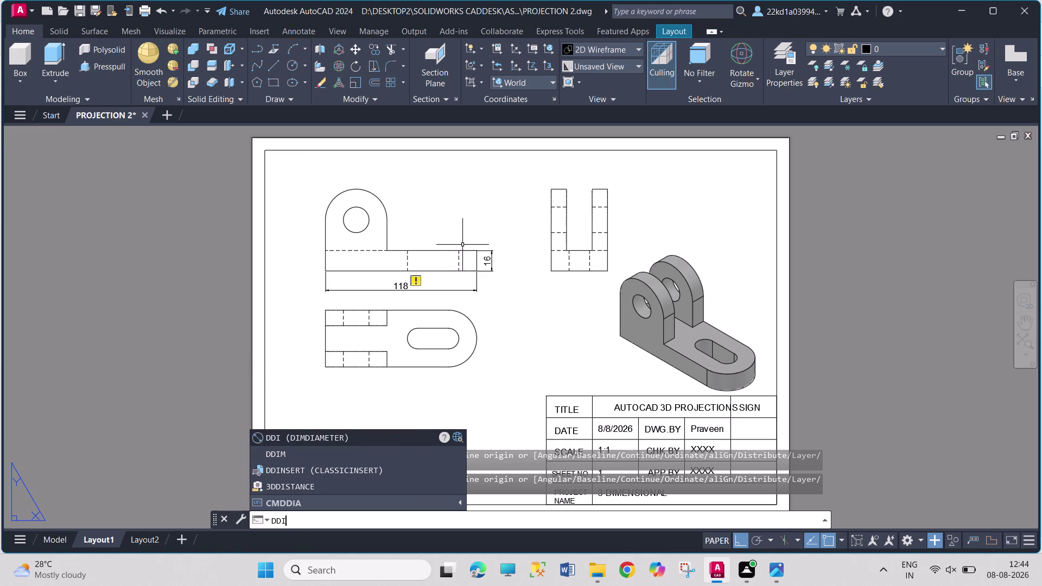
key(Return)
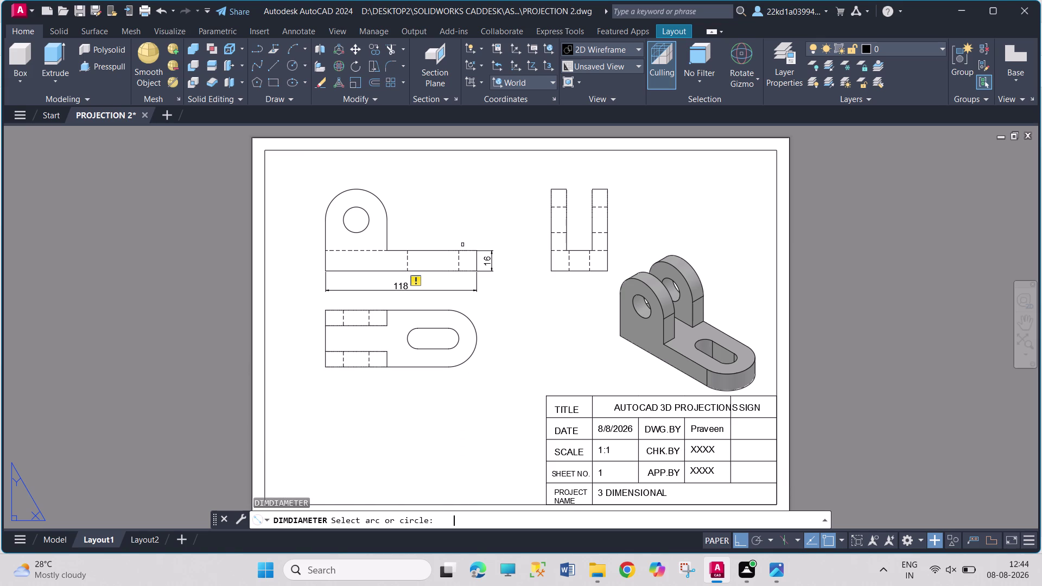
Place a Ø20 diameter dimension on the front-view hole and cancel the mistyped command.
click(370, 224)
click(420, 213)
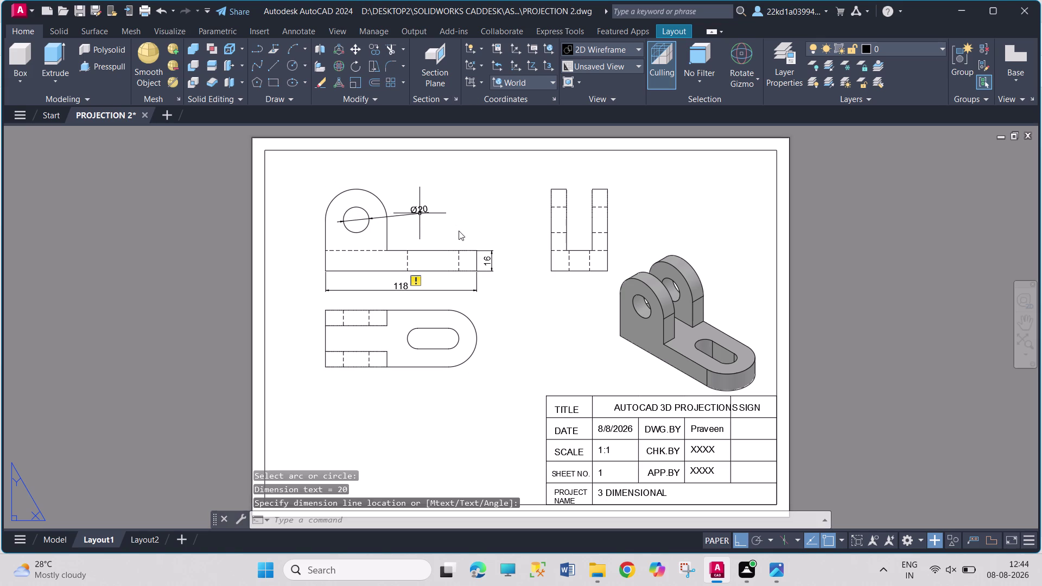
text(dd)
key(i)
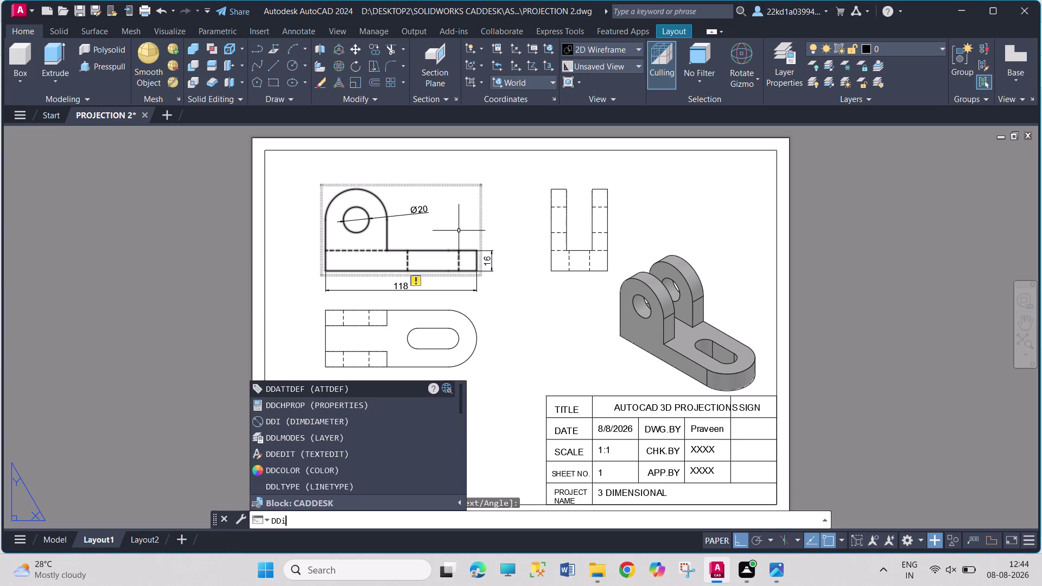
key(Escape)
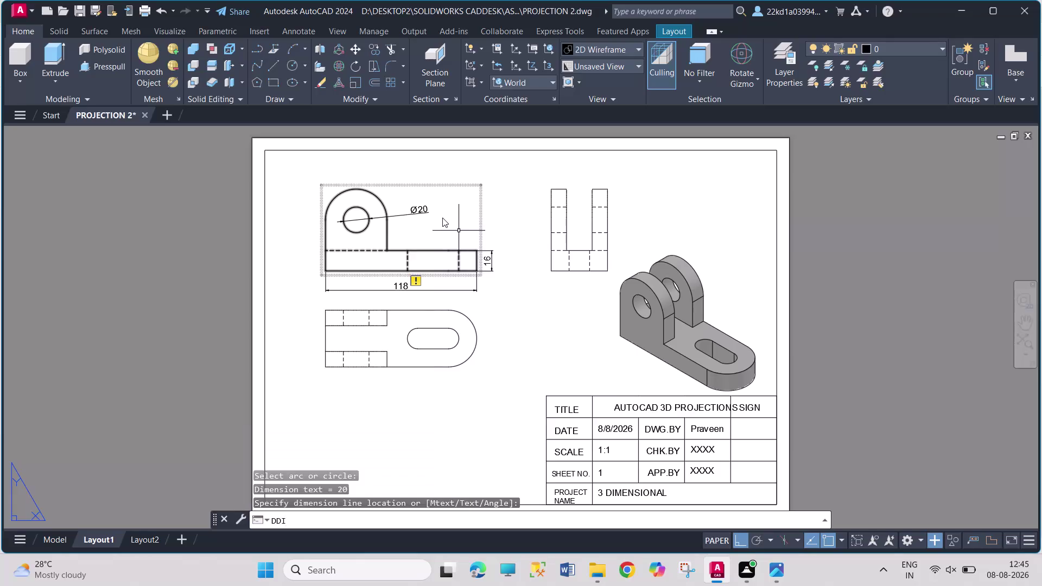
key(Escape)
Dimension the front view's rounded end with an R24 radius.
text(dra)
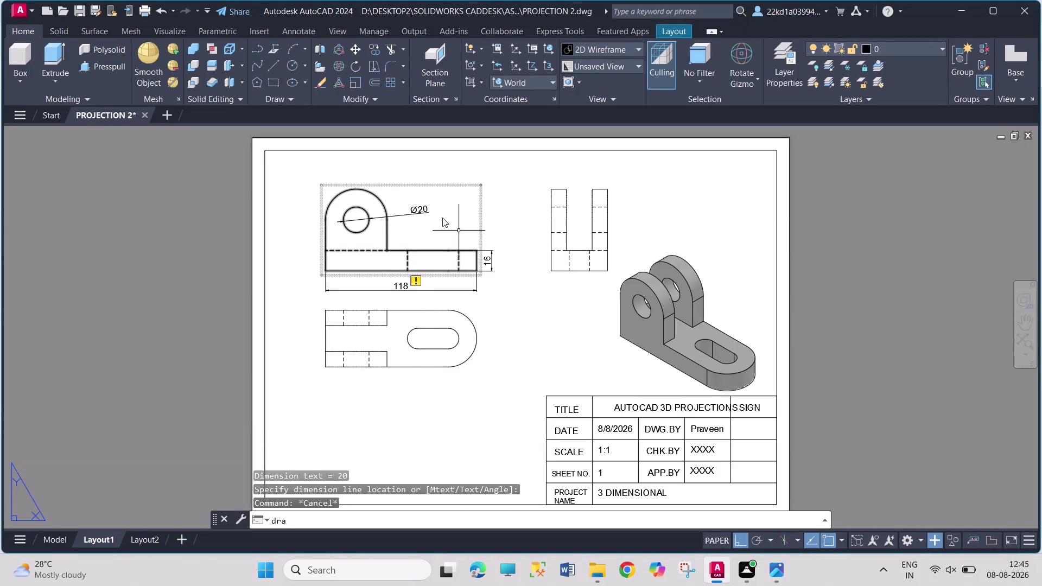
text(3)
key(Return)
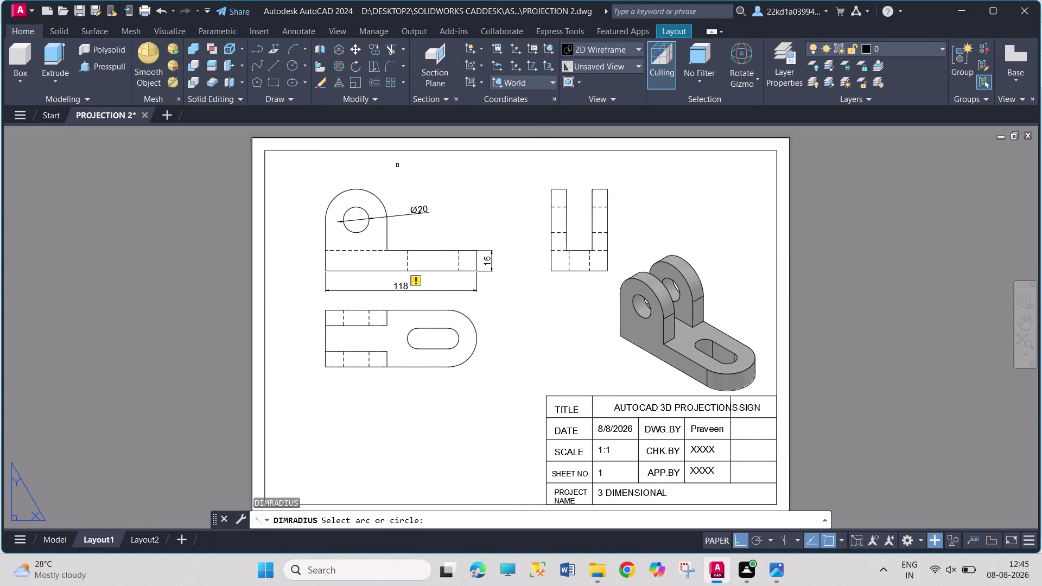
click(380, 201)
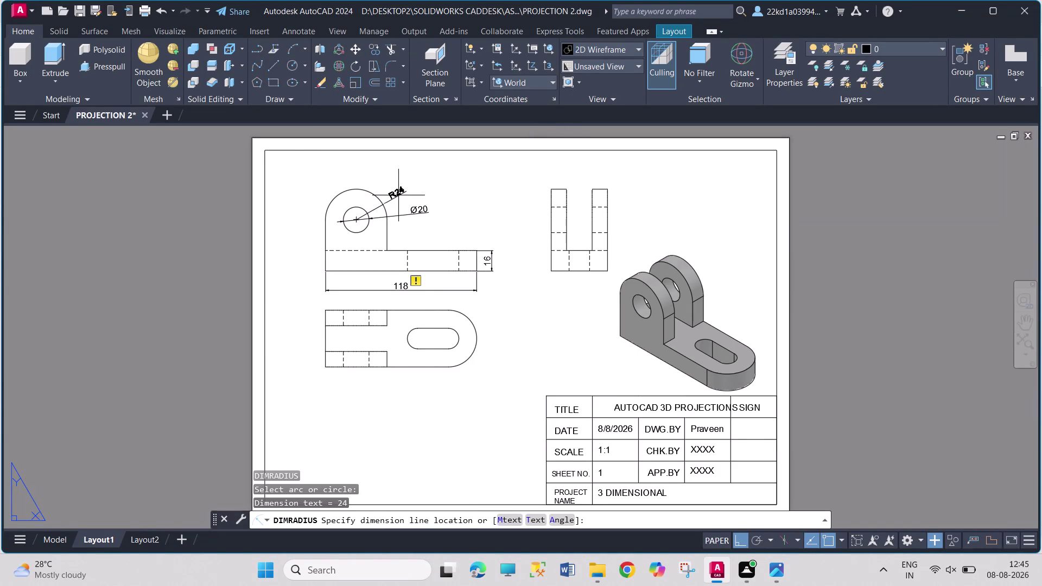
click(407, 190)
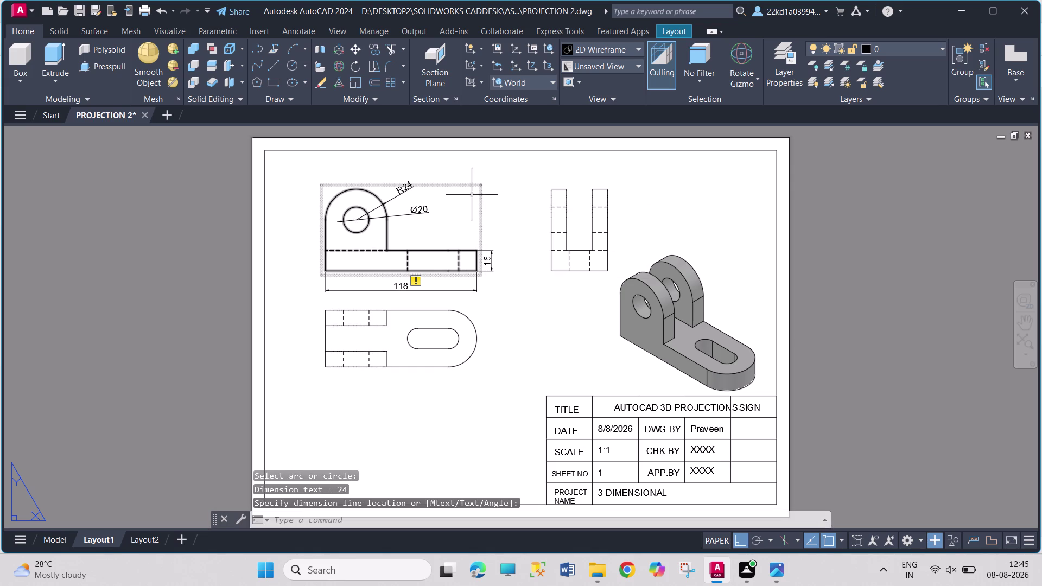
key(space)
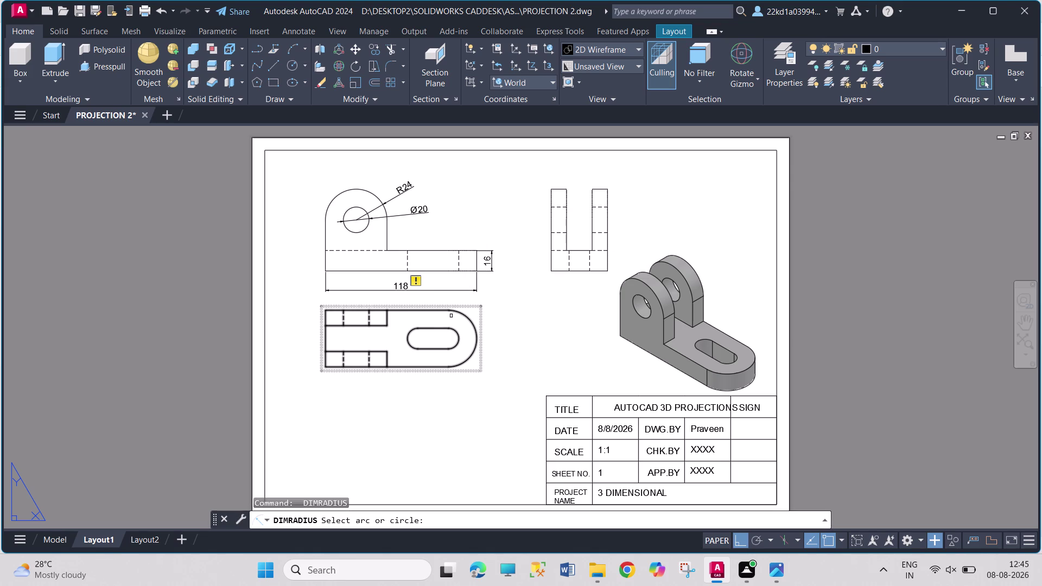
key(Return)
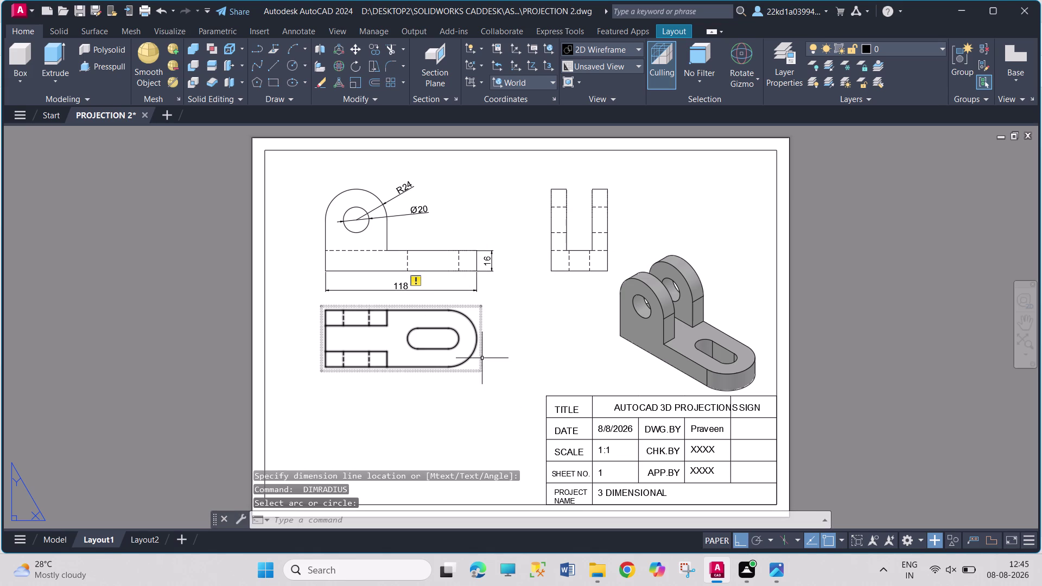
Add an R22 radius dimension to the top view's rounded end.
text(dra)
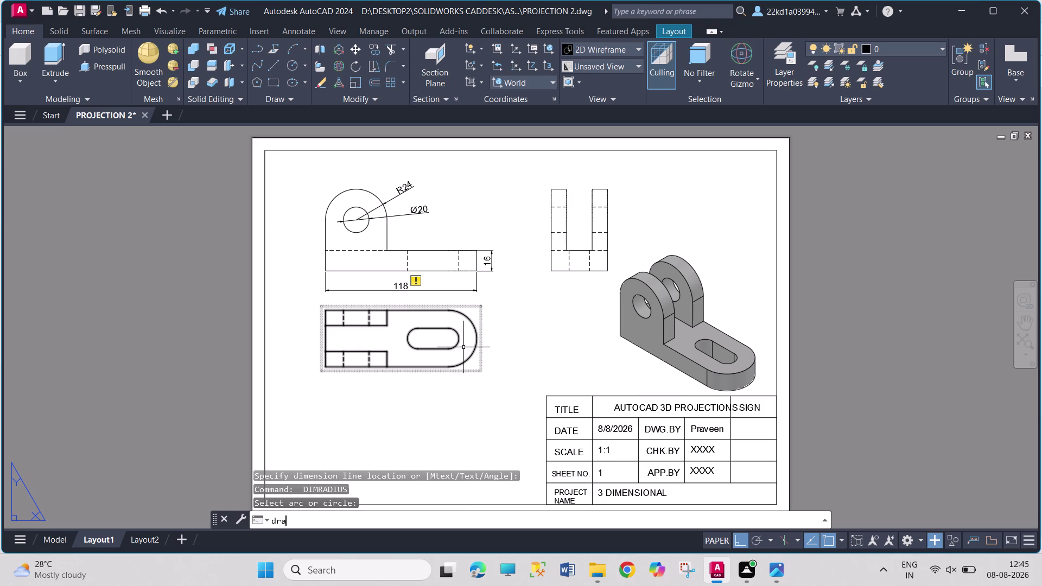
key(Return)
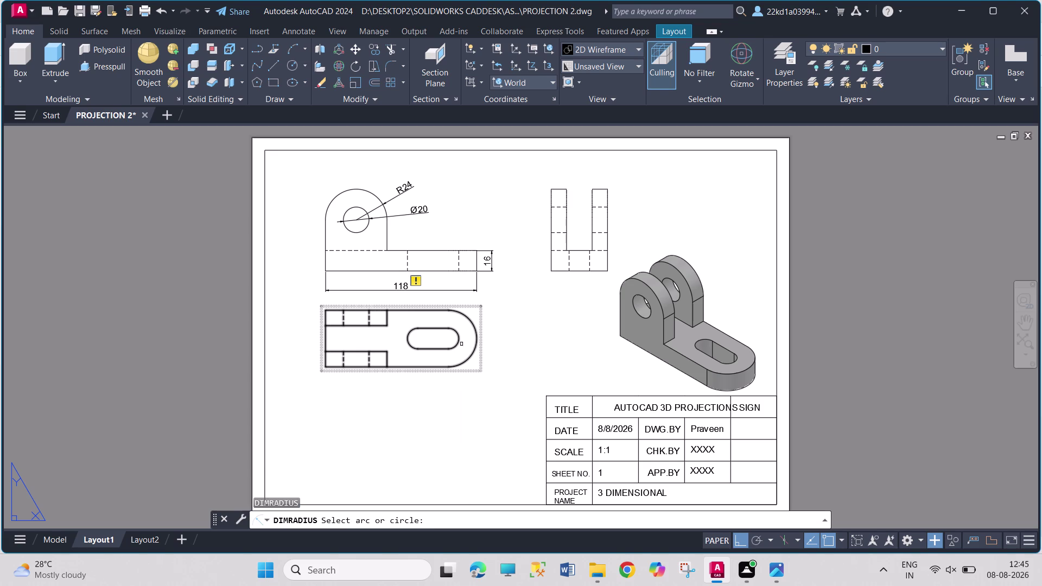
click(476, 330)
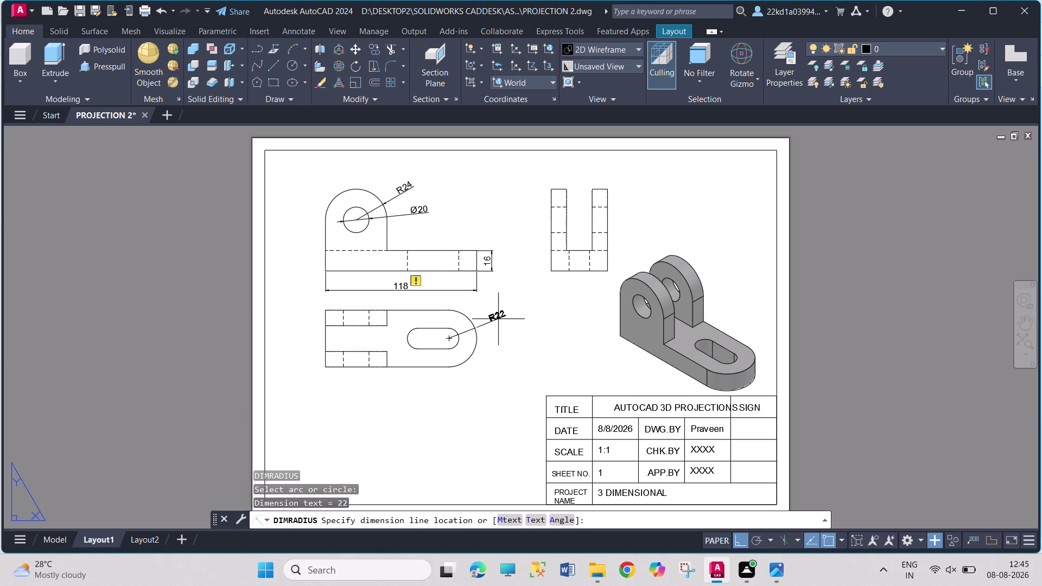
click(498, 319)
text(dd)
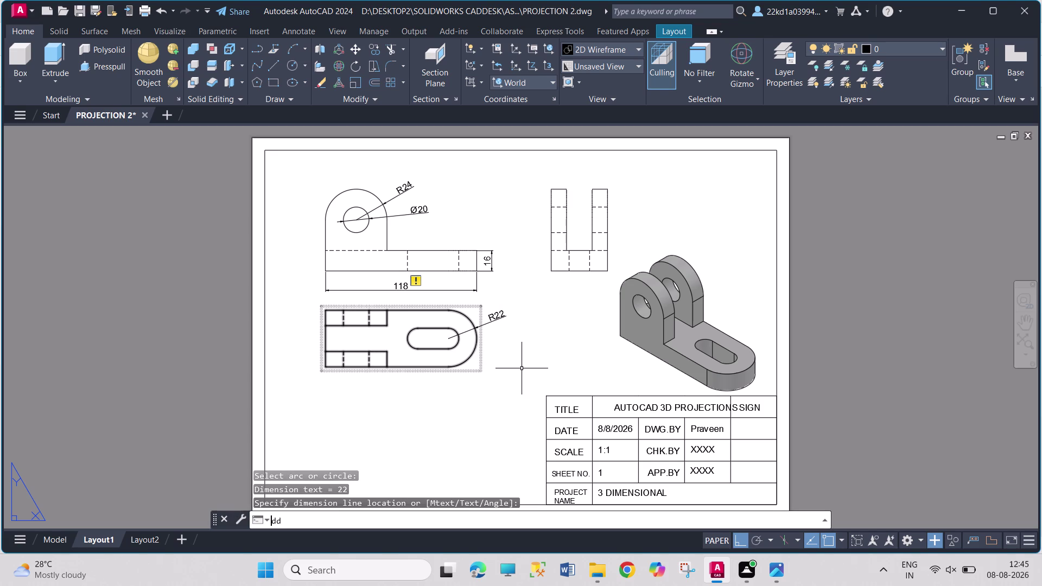
key(i)
key(Return)
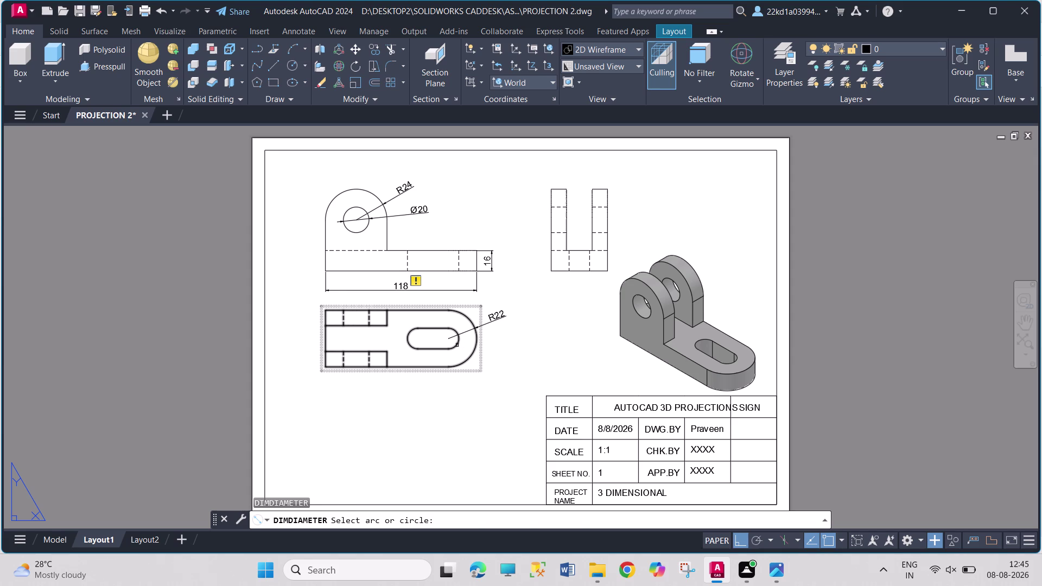
Place a Ø16 diameter dimension on the top-view slot, then delete it.
click(457, 345)
click(509, 343)
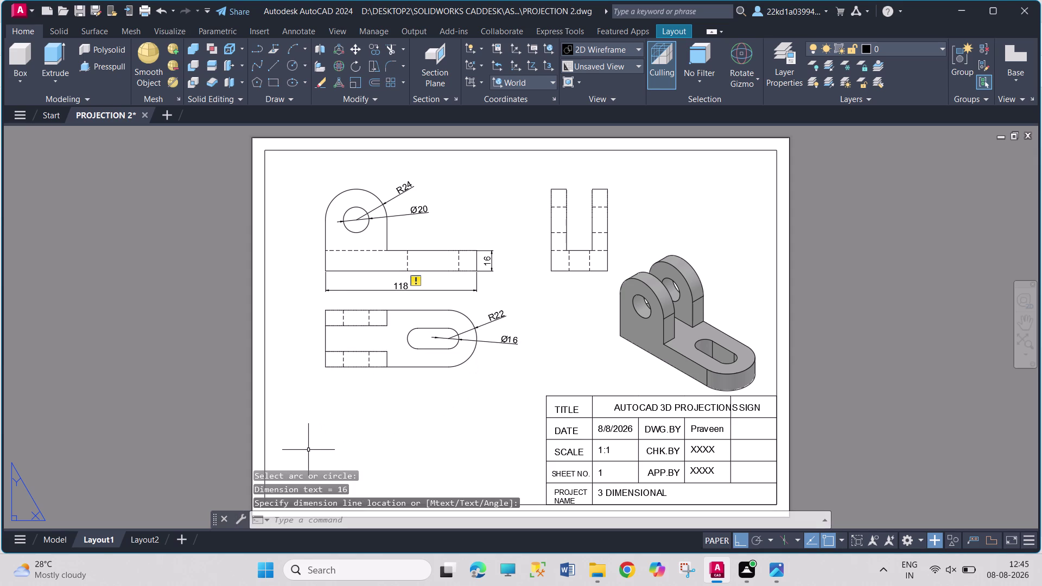
click(515, 341)
key(Delete)
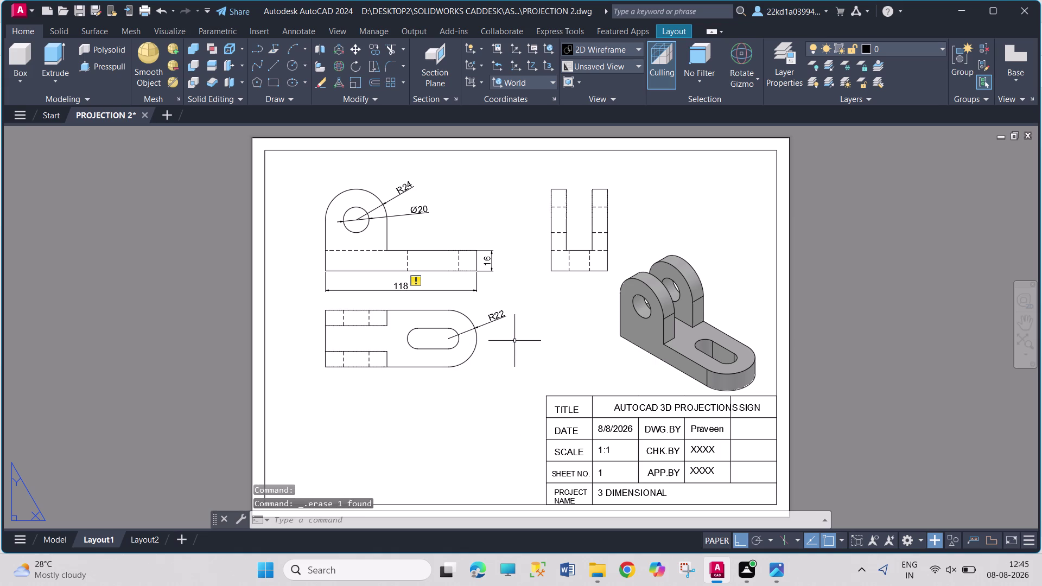
Dimension the slot's rounded end with an R8 radius using DIMRADIUS.
text(dr)
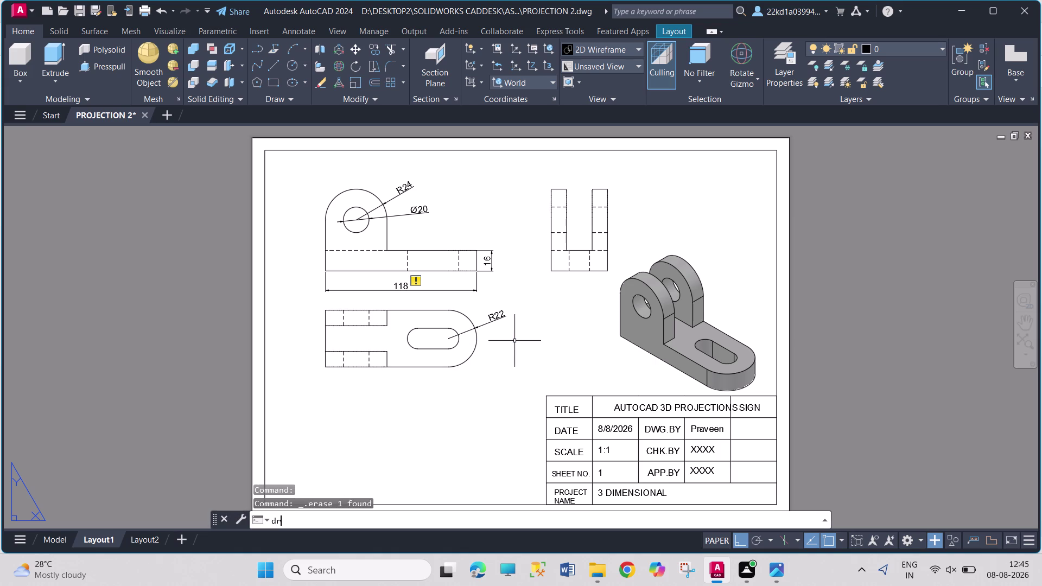
text(a)
key(Return)
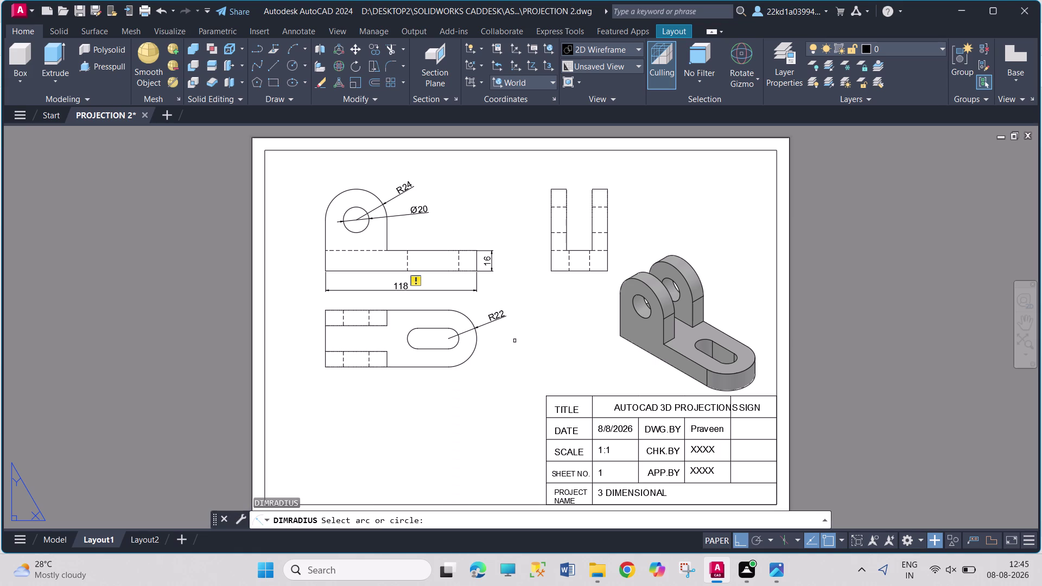
click(456, 346)
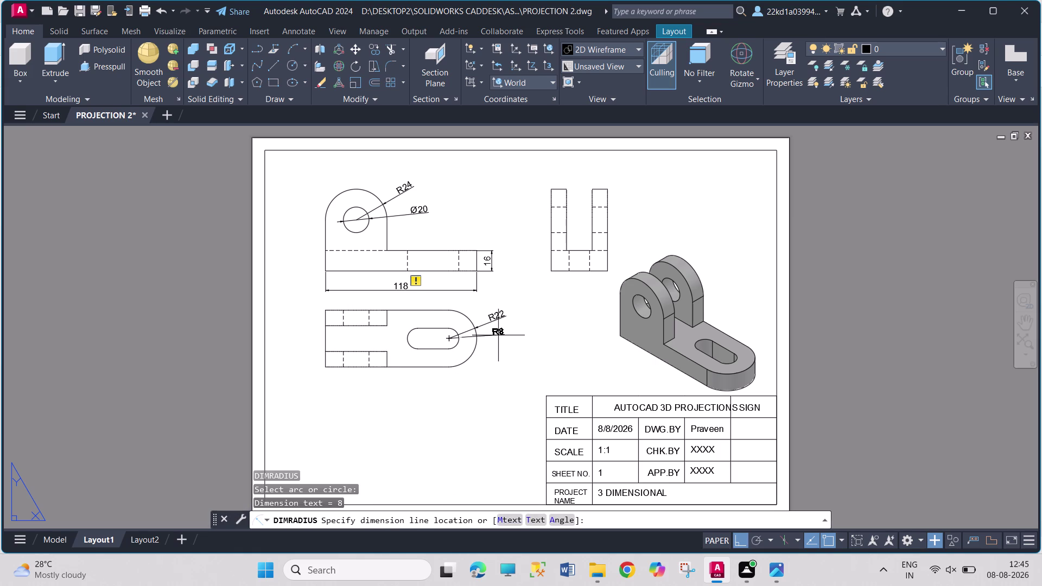
click(505, 334)
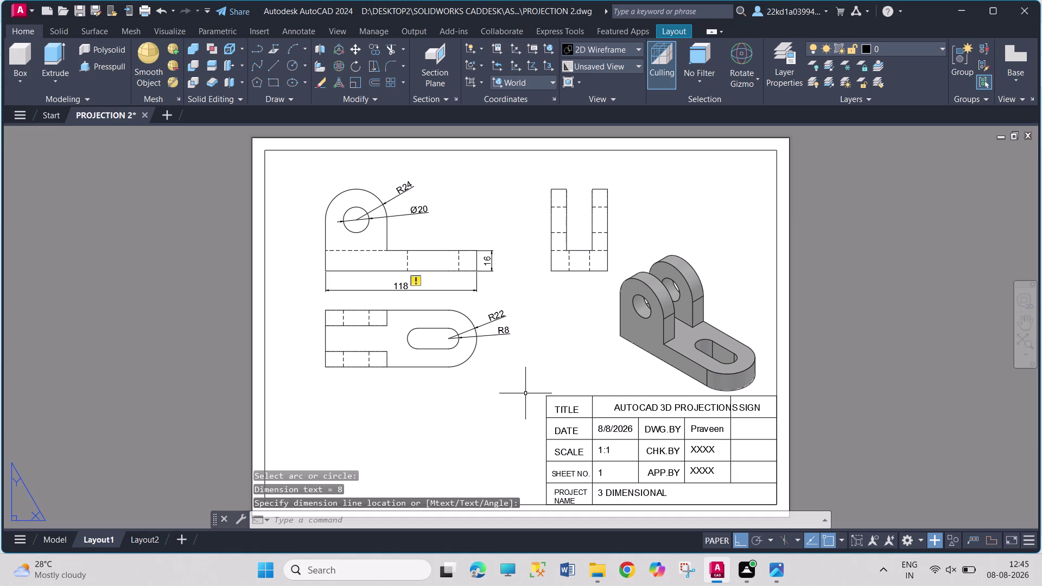
key(d)
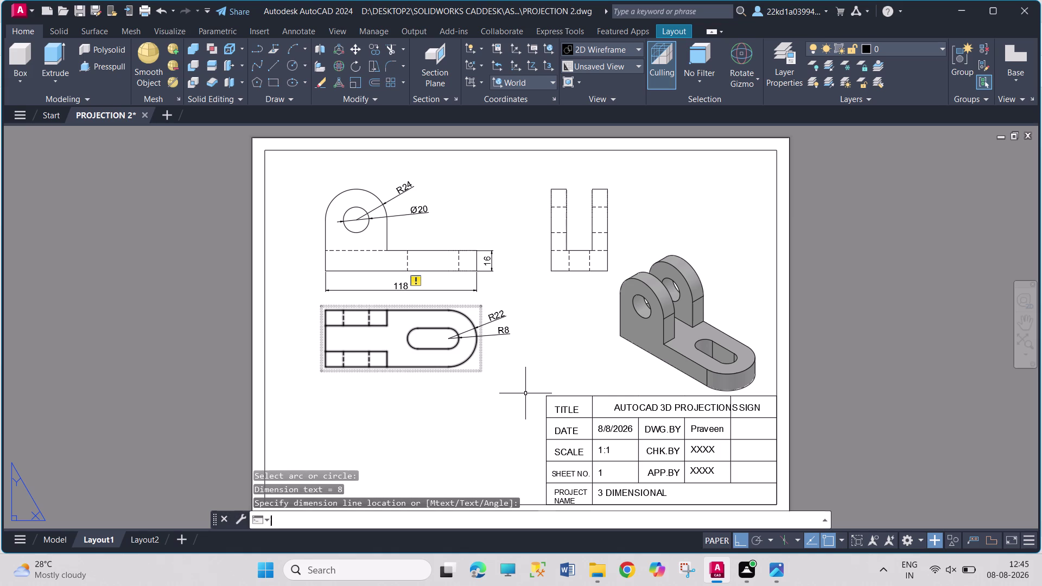
key(d)
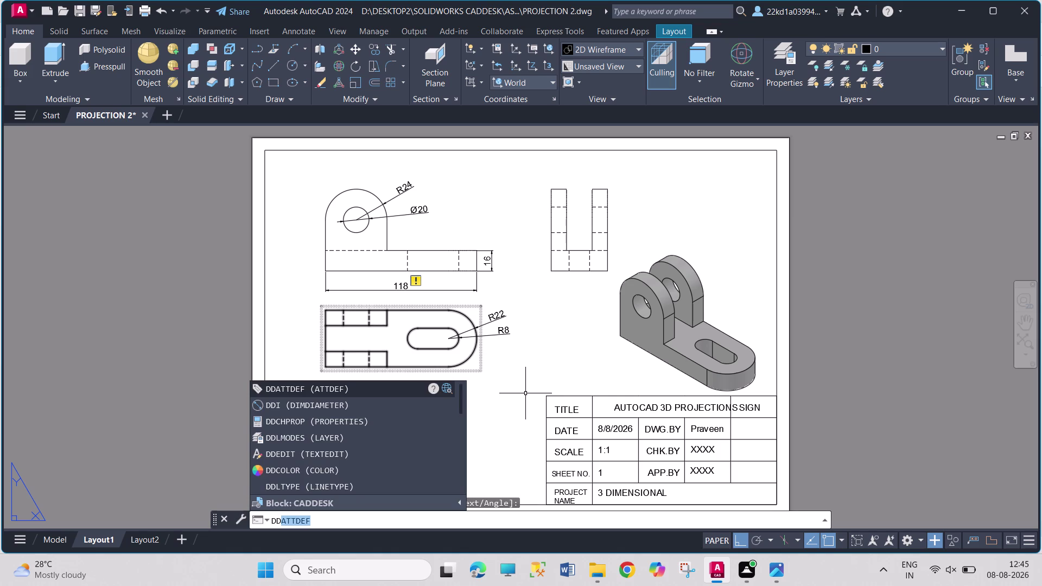
key(i)
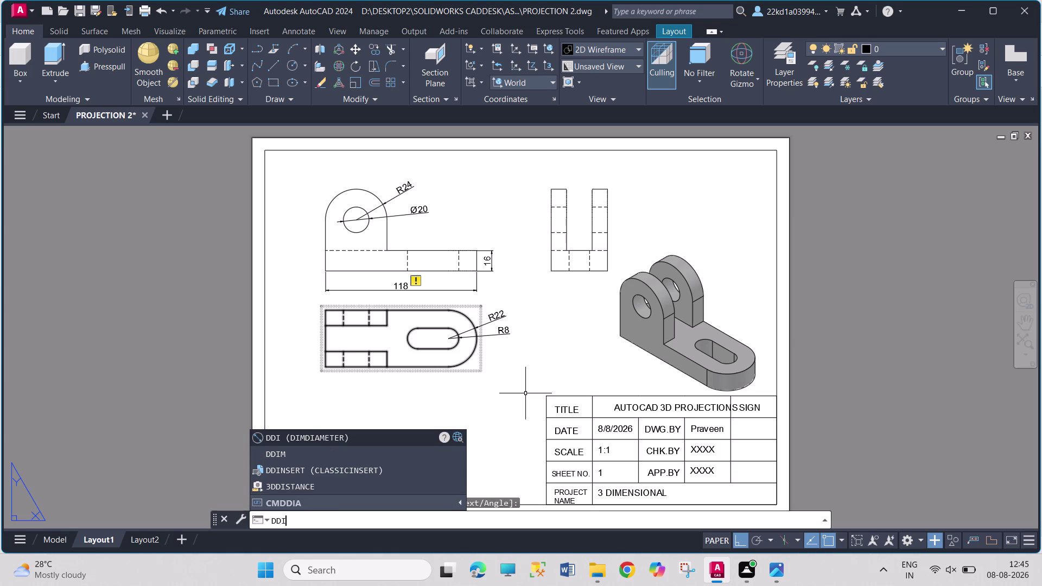
key(BackSpace)
key(BackSpace)
text(i)
text(m)
key(Return)
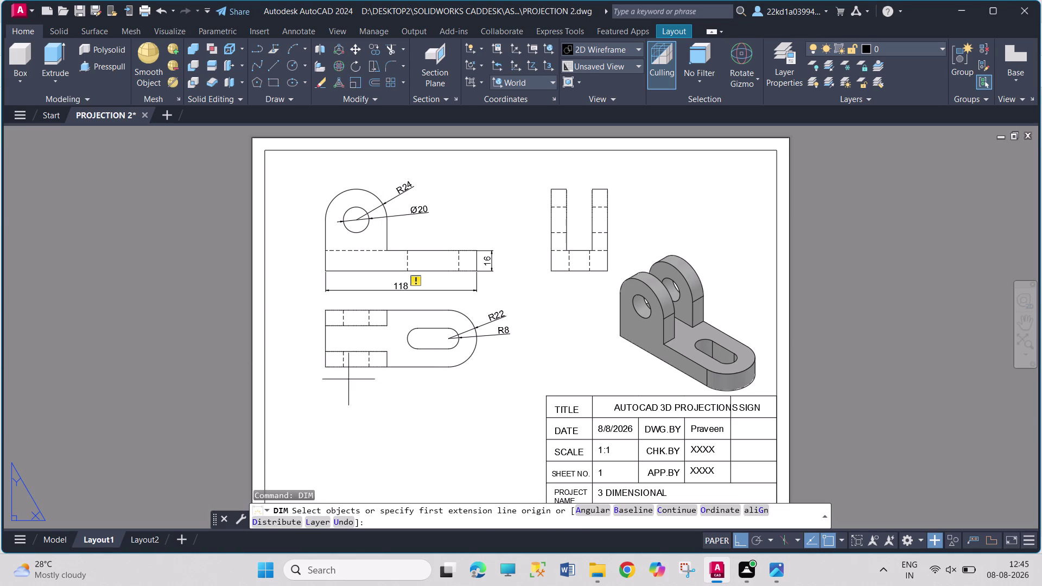
click(329, 368)
click(385, 368)
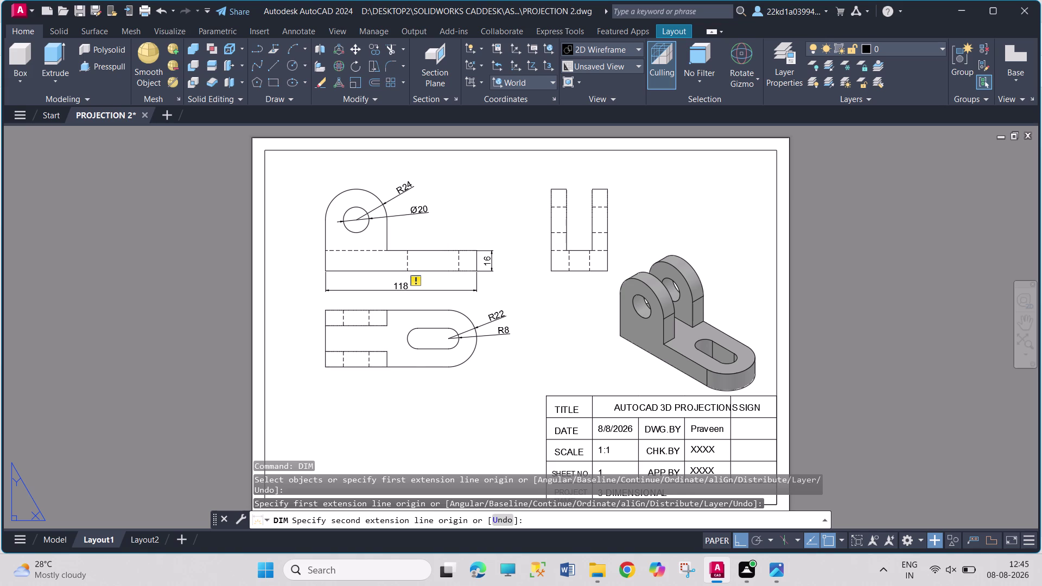
click(368, 391)
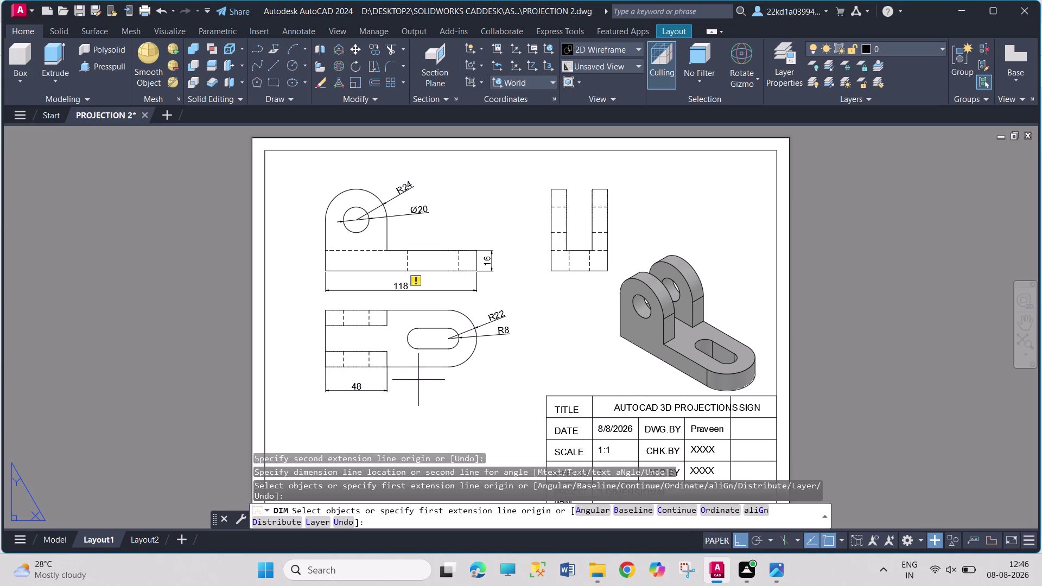
click(324, 367)
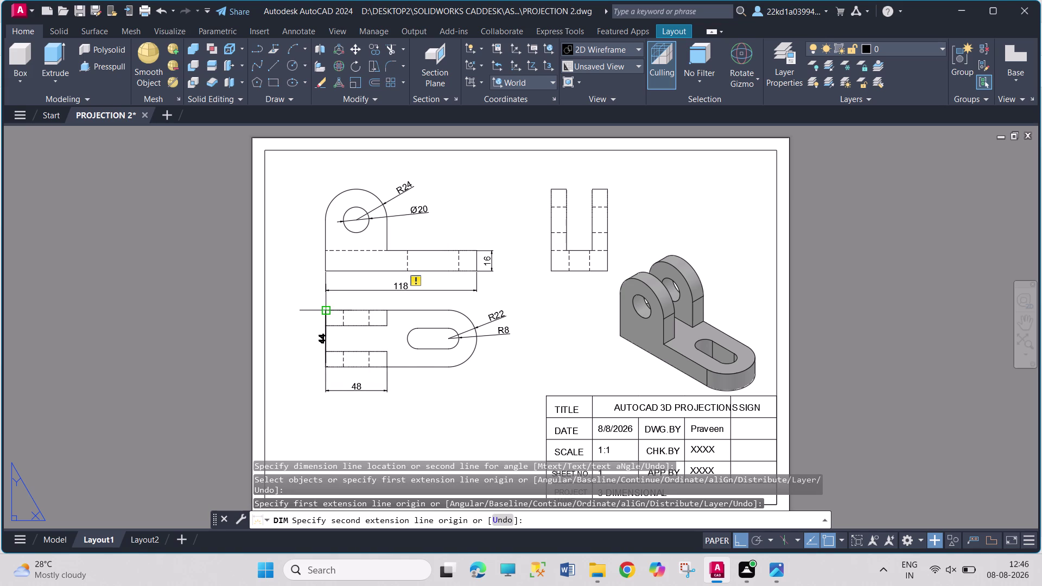
click(328, 311)
click(304, 329)
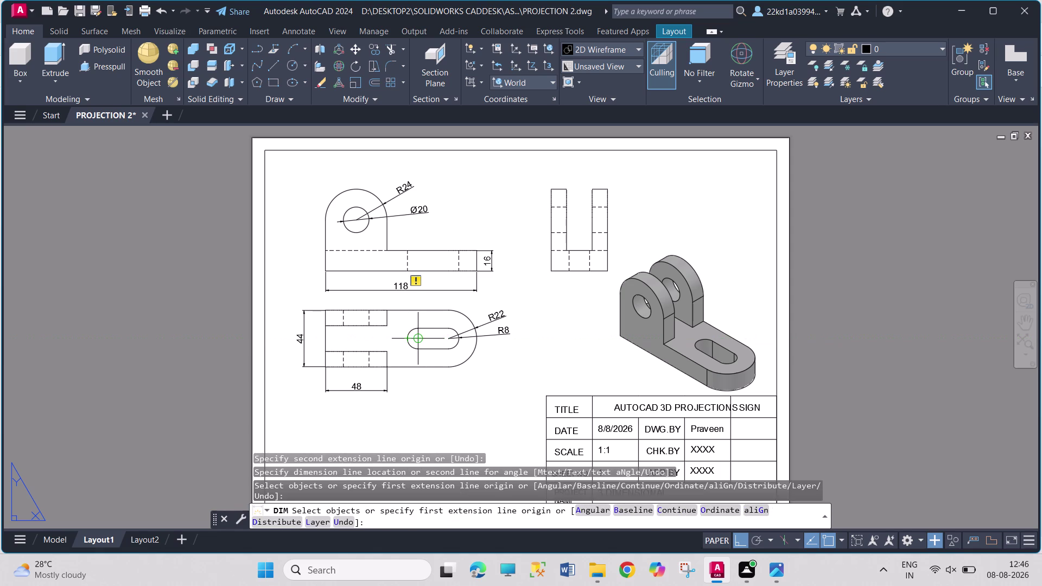
click(419, 340)
click(451, 340)
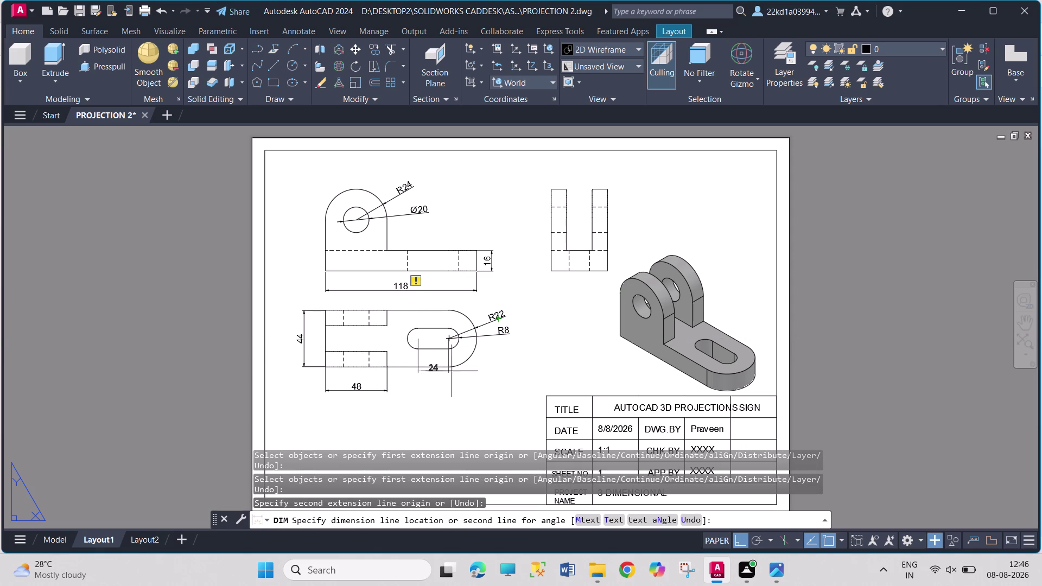
click(452, 384)
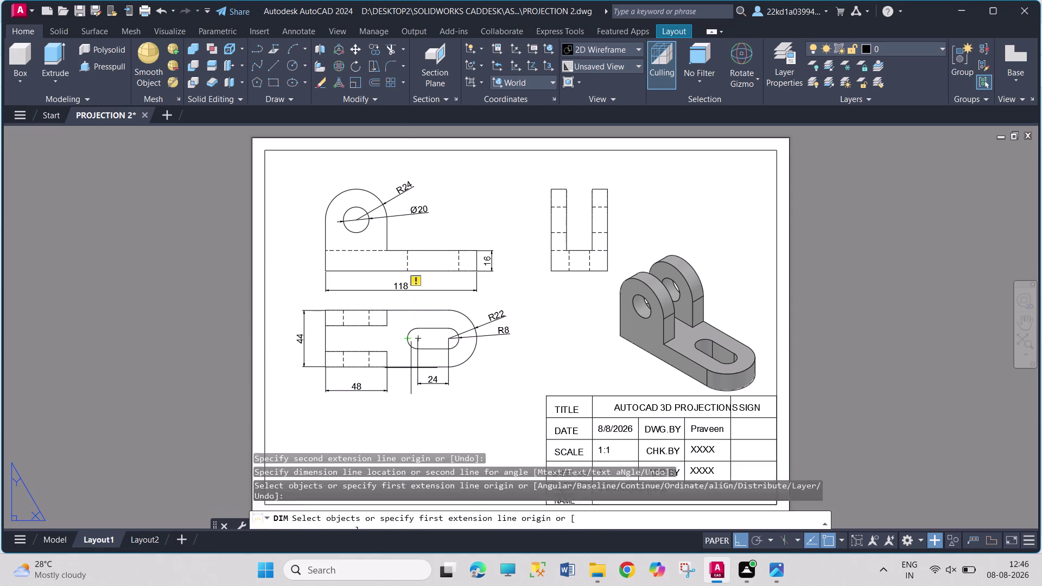
click(406, 341)
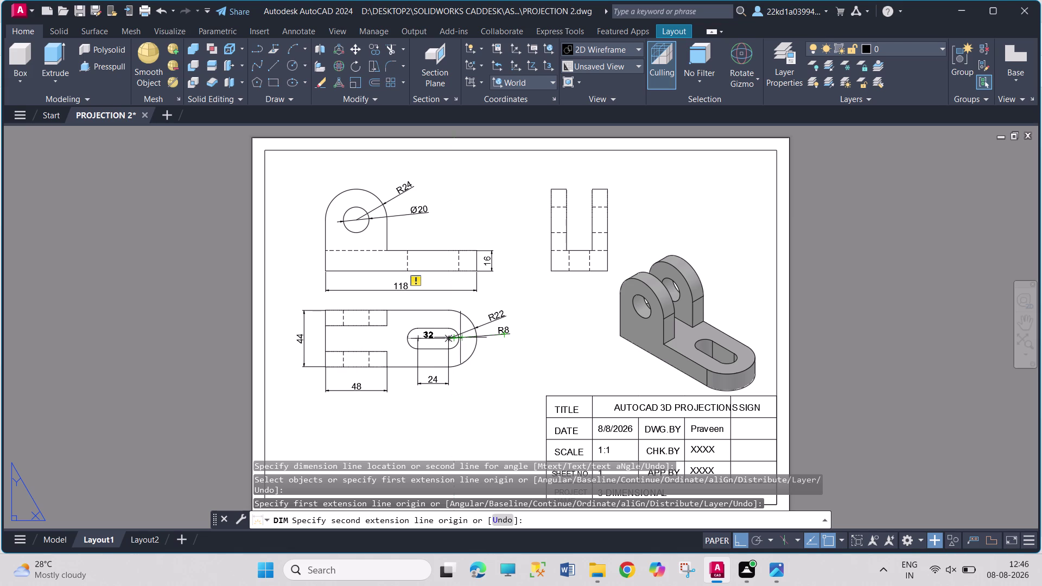
click(460, 336)
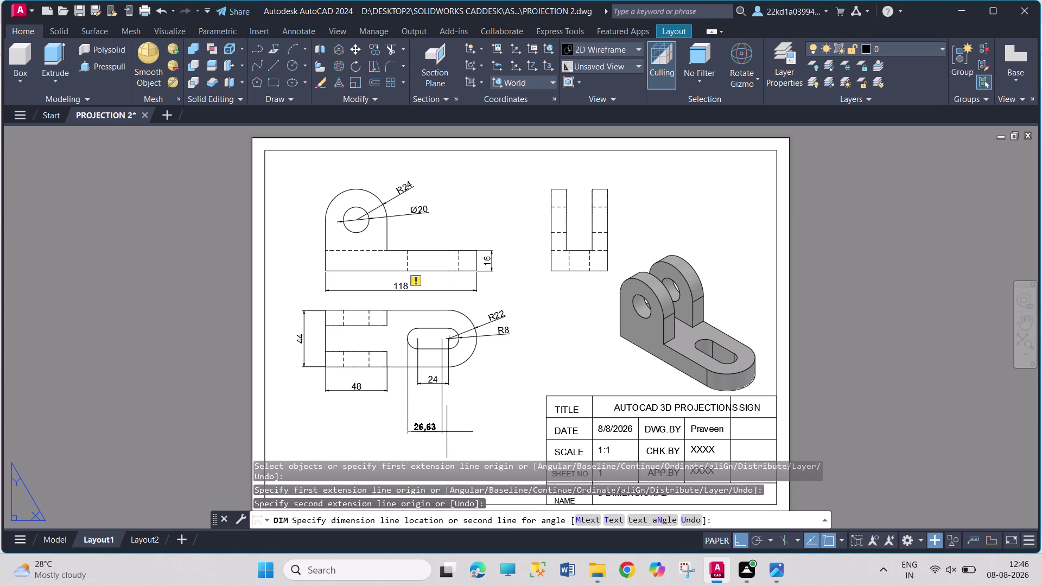
key(Escape)
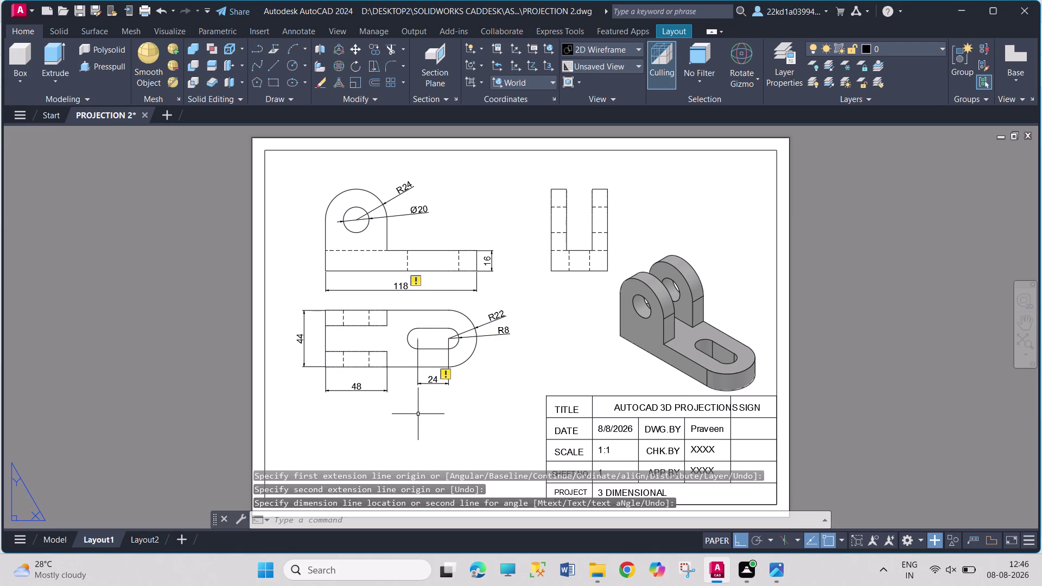
key(space)
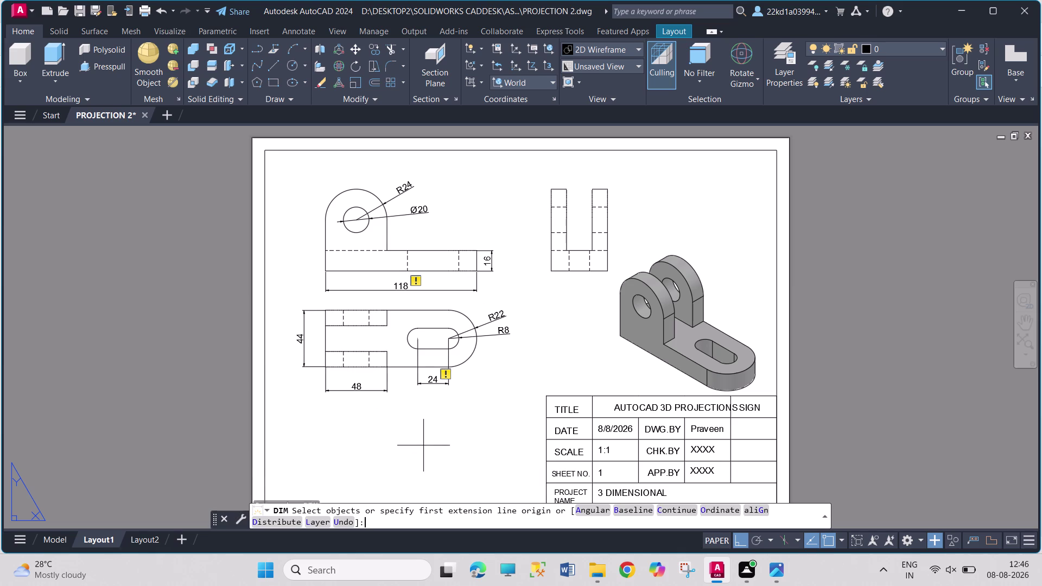
key(Return)
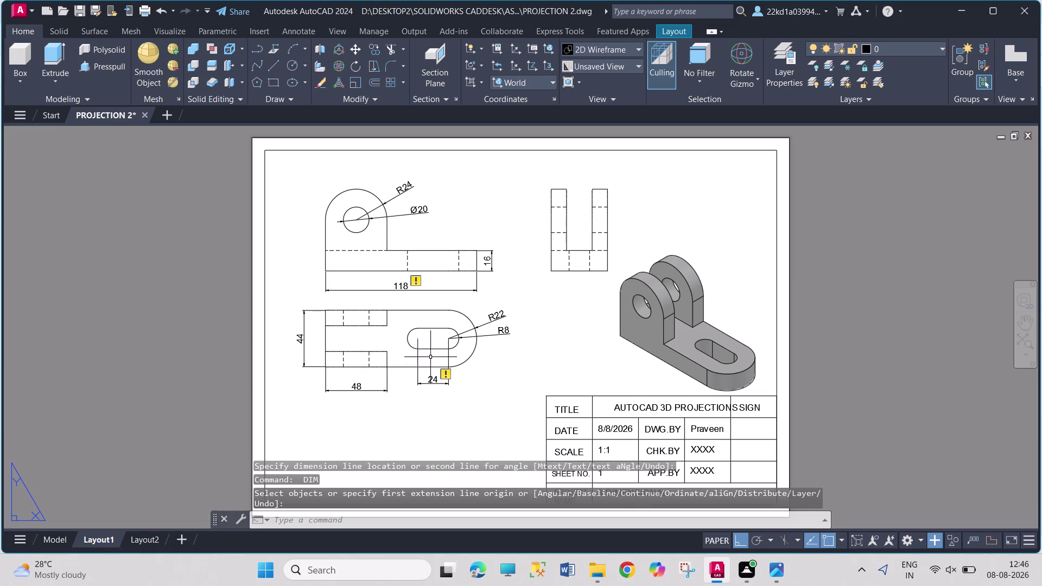
Add a 40 dimension between both slot ends, placed below the slot in the top view.
scroll(up, 3)
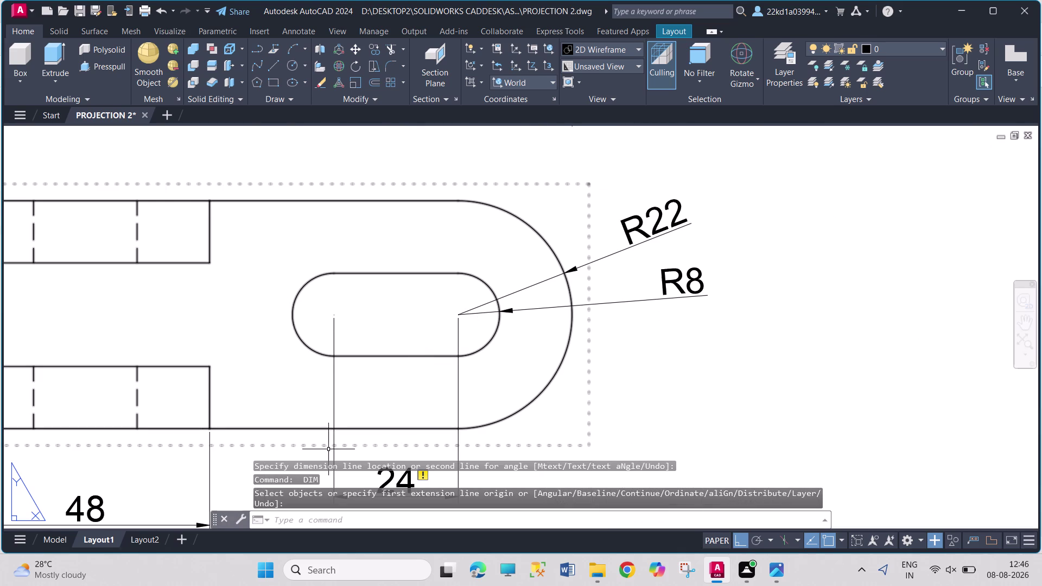
key(space)
key(Return)
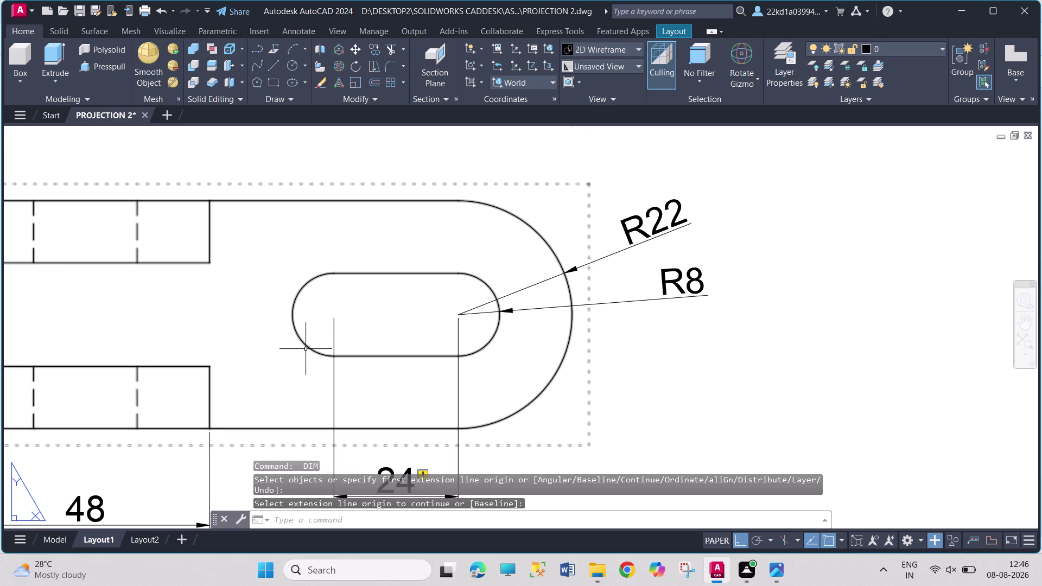
key(space)
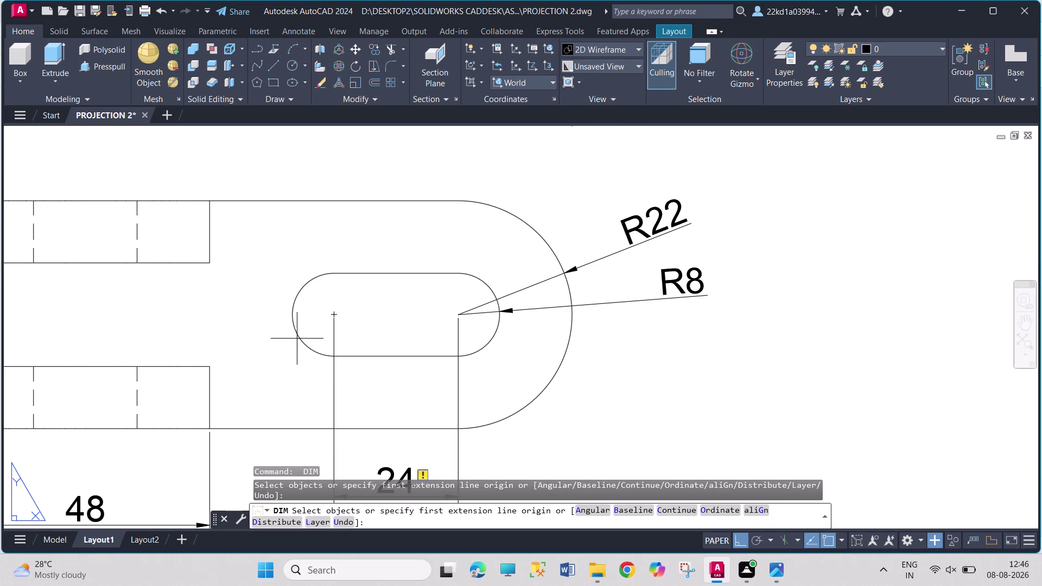
click(290, 314)
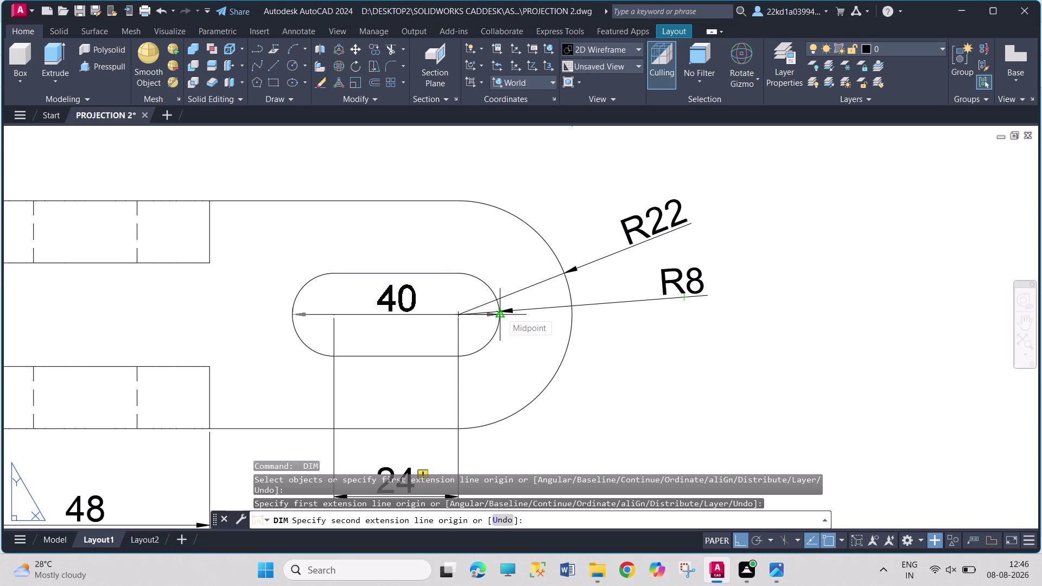
click(501, 312)
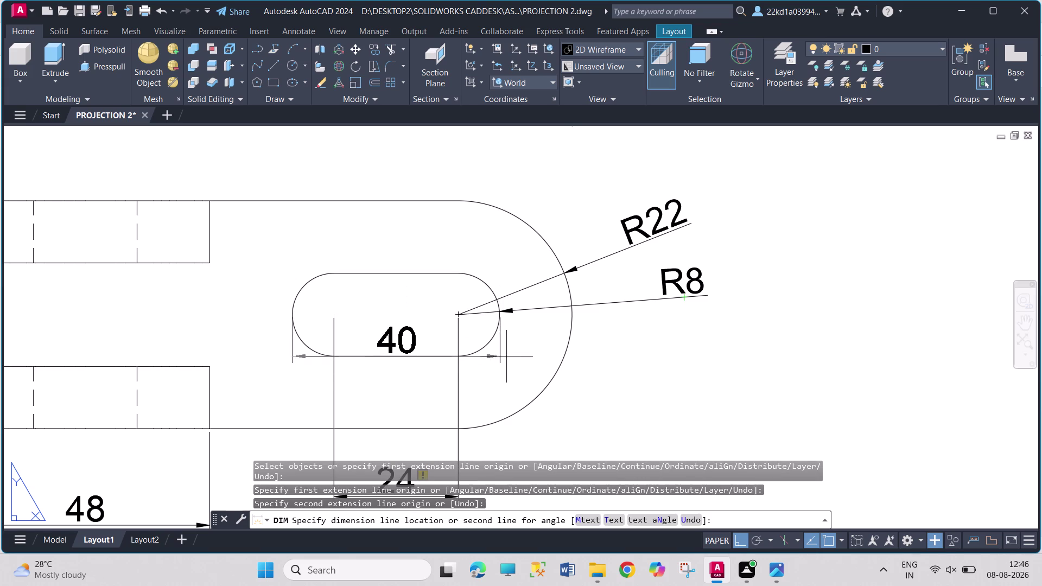
scroll(down, 3)
scroll(down, 3)
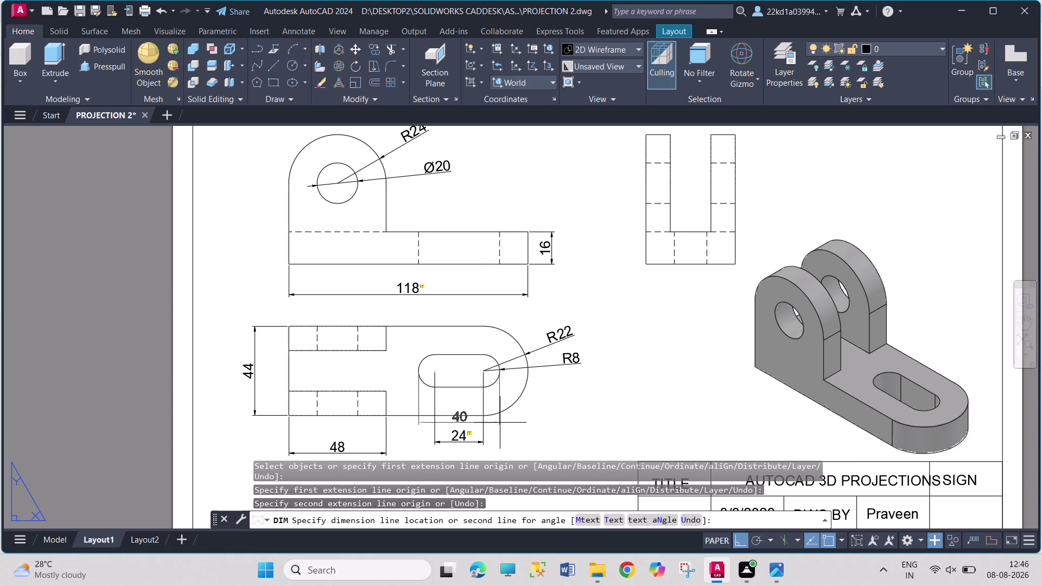
scroll(down, 3)
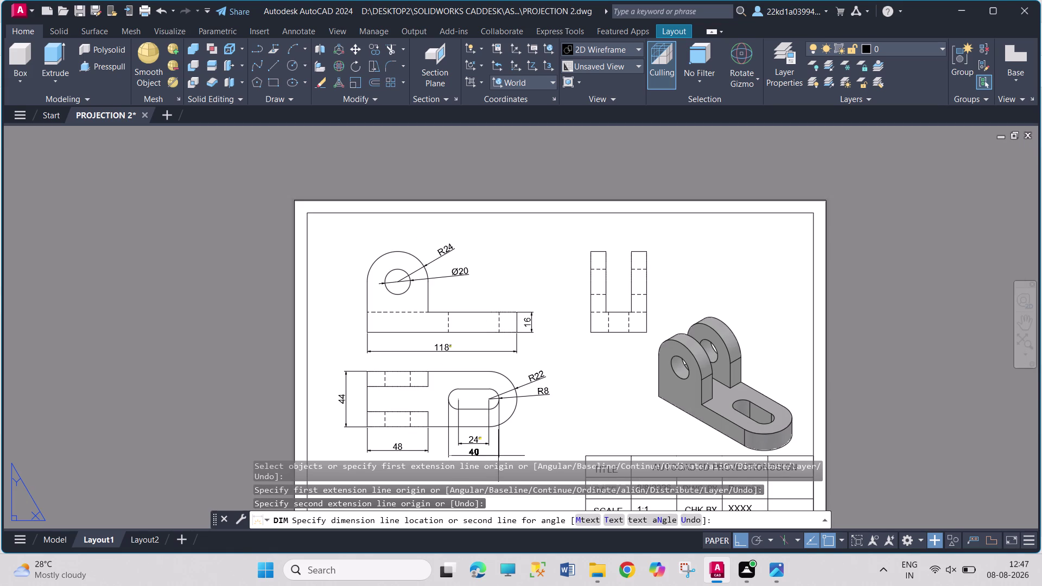
scroll(down, 3)
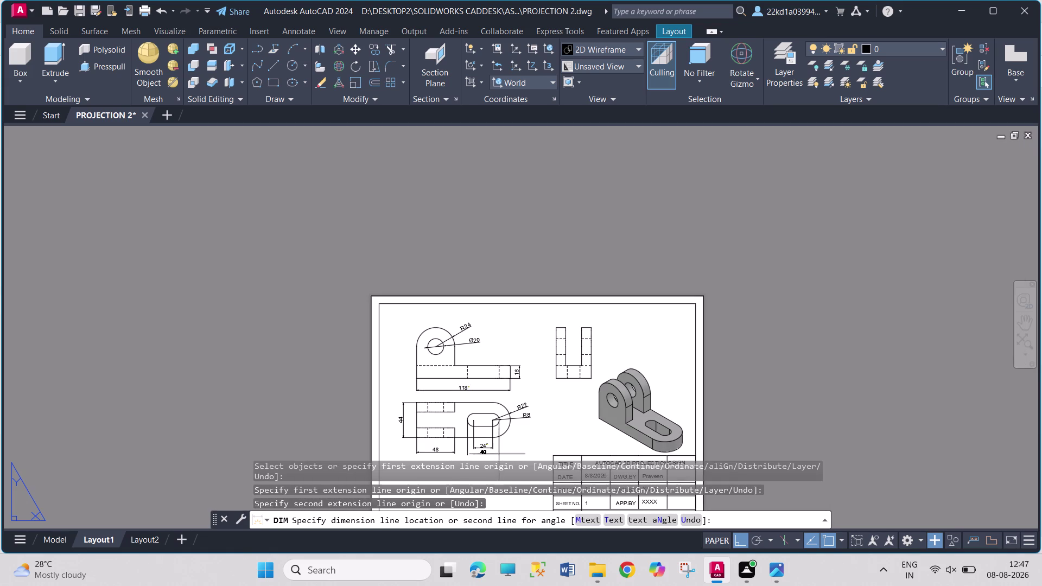
middle_drag(500, 451, 457, 360)
click(454, 373)
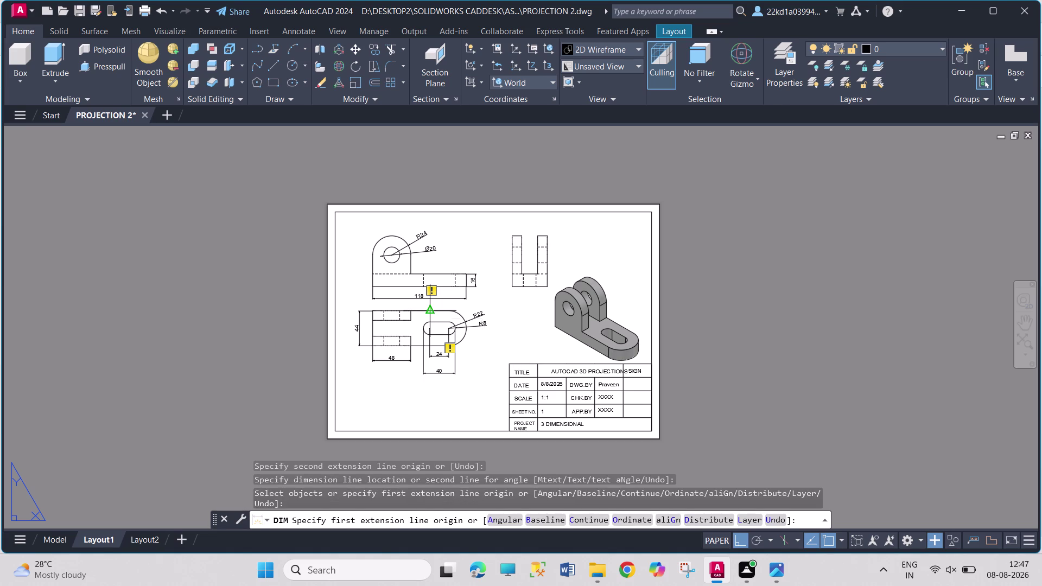
key(Escape)
key(Escape)
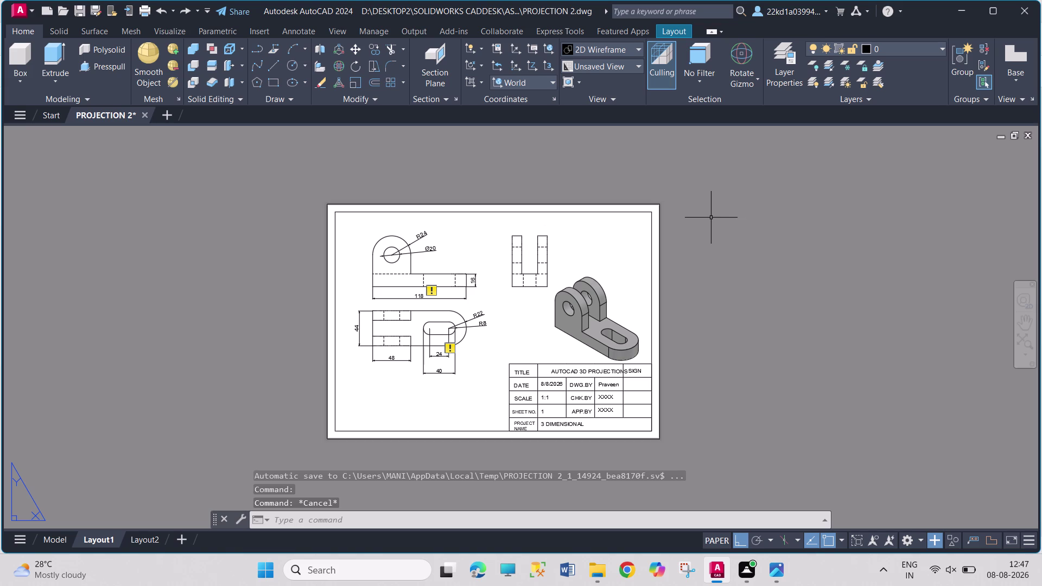
Dimension the 12 widths above the side view's left and right uprights.
scroll(up, 3)
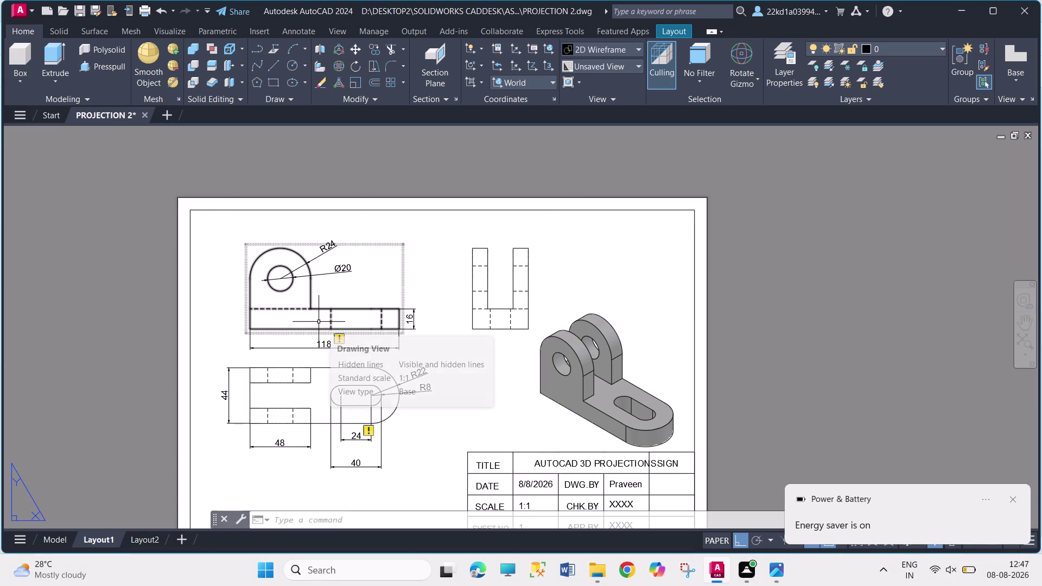
key(d)
text(im)
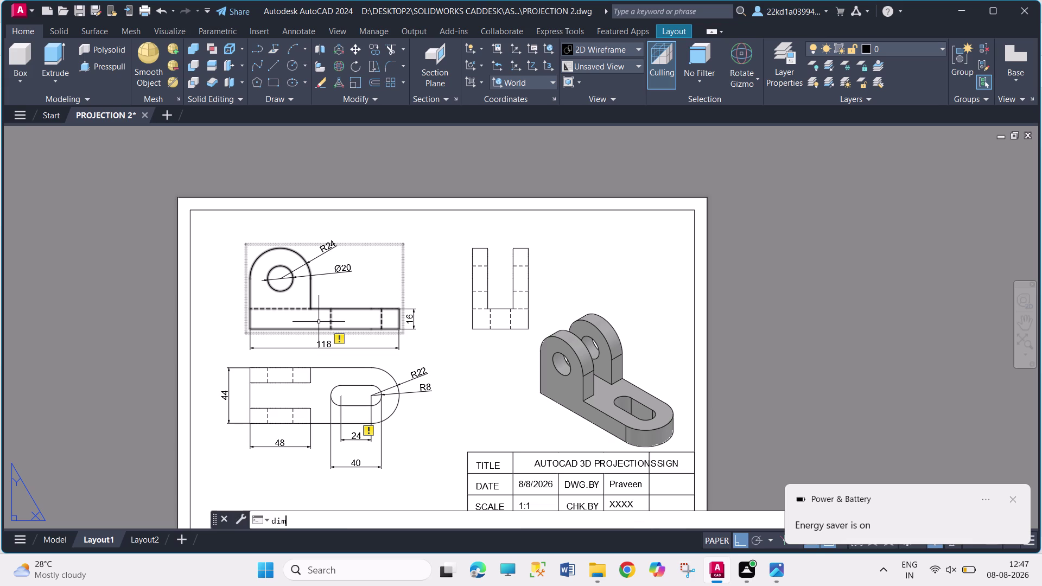
key(Return)
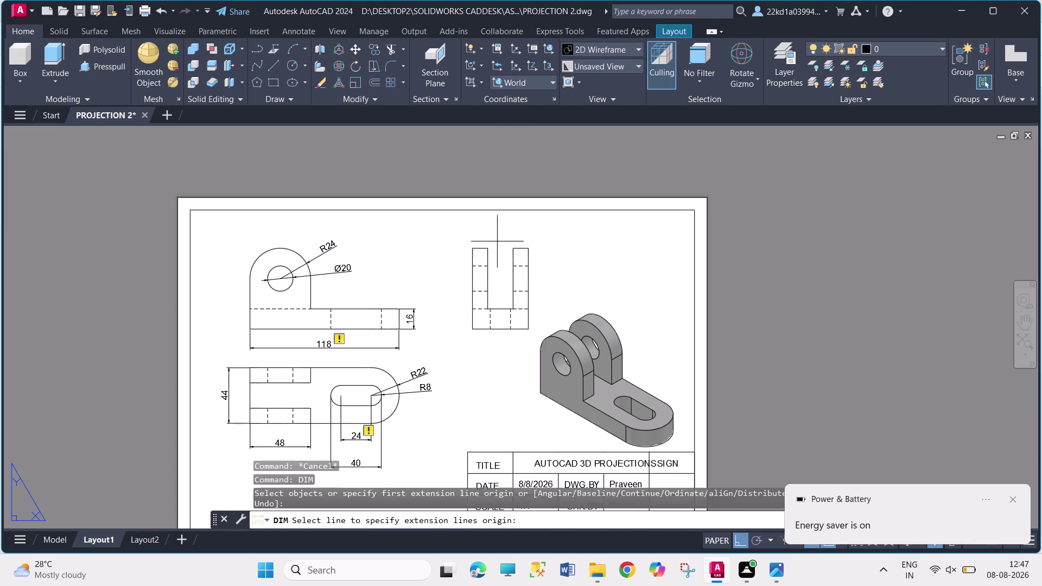
scroll(up, 3)
click(433, 259)
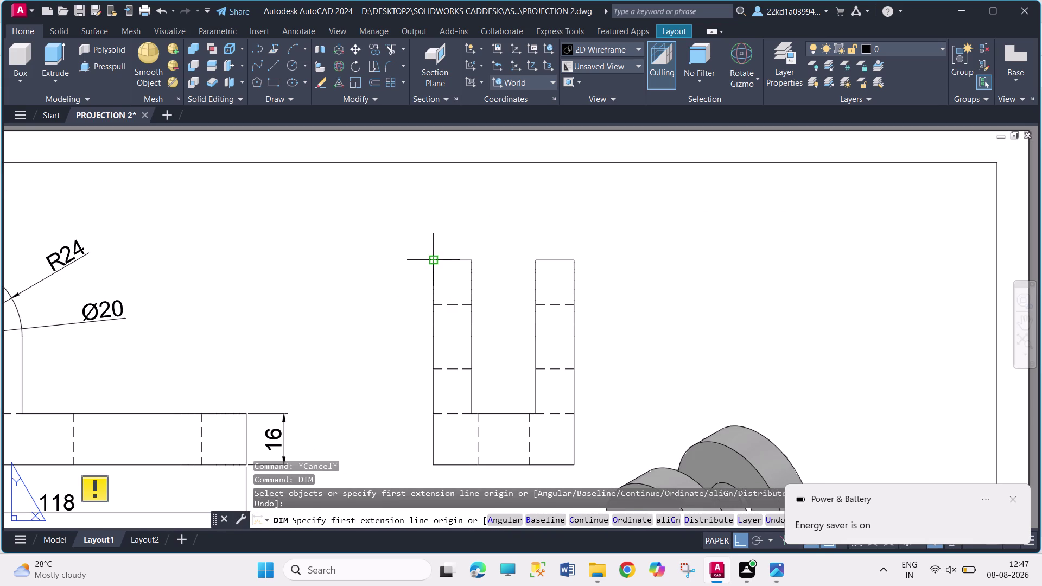
click(469, 260)
click(467, 233)
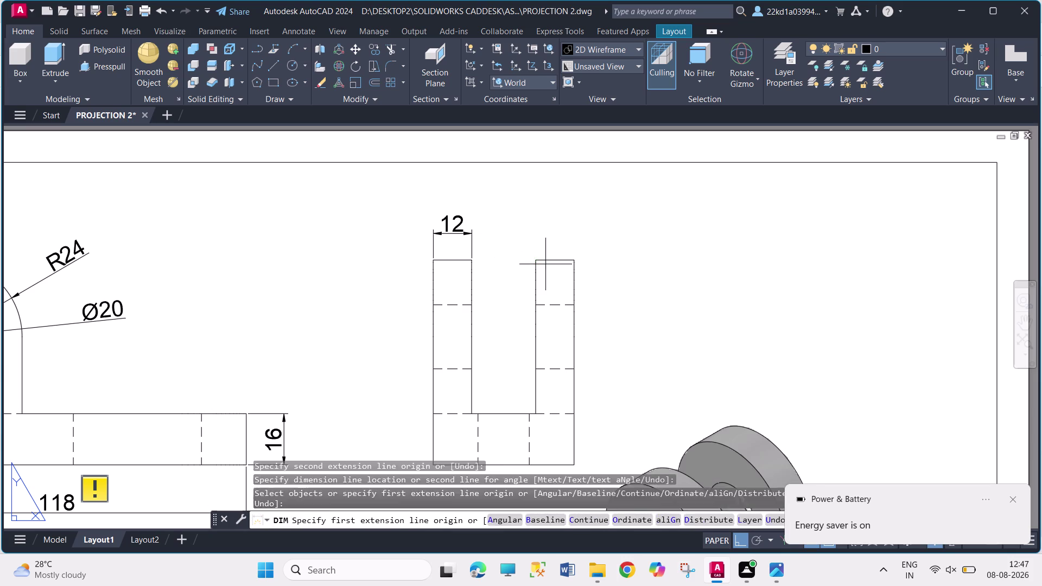
click(533, 259)
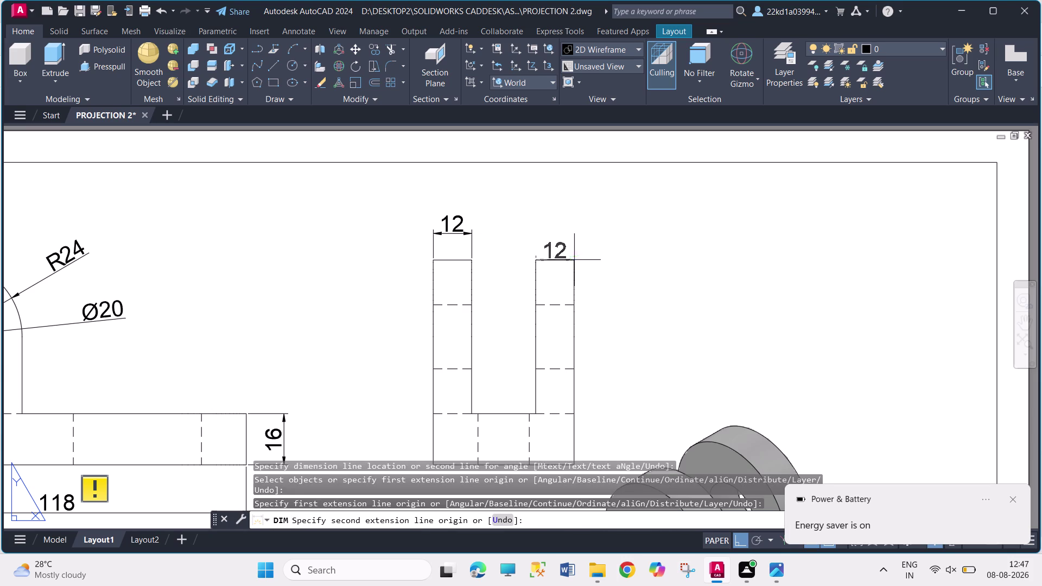
click(574, 258)
click(567, 229)
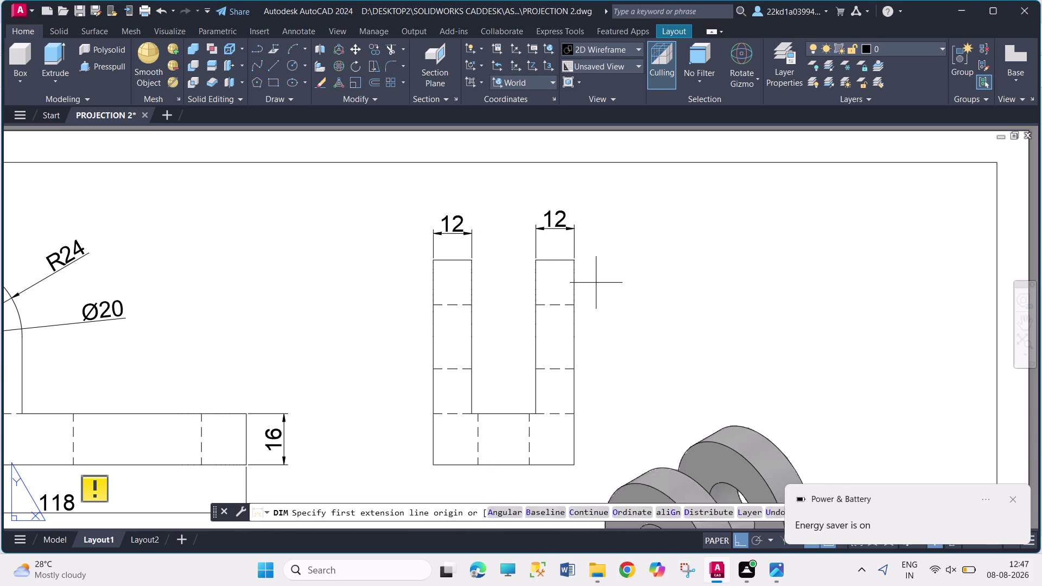
Add the 20 gap between uprights and the 16 base opening below the side view.
click(473, 417)
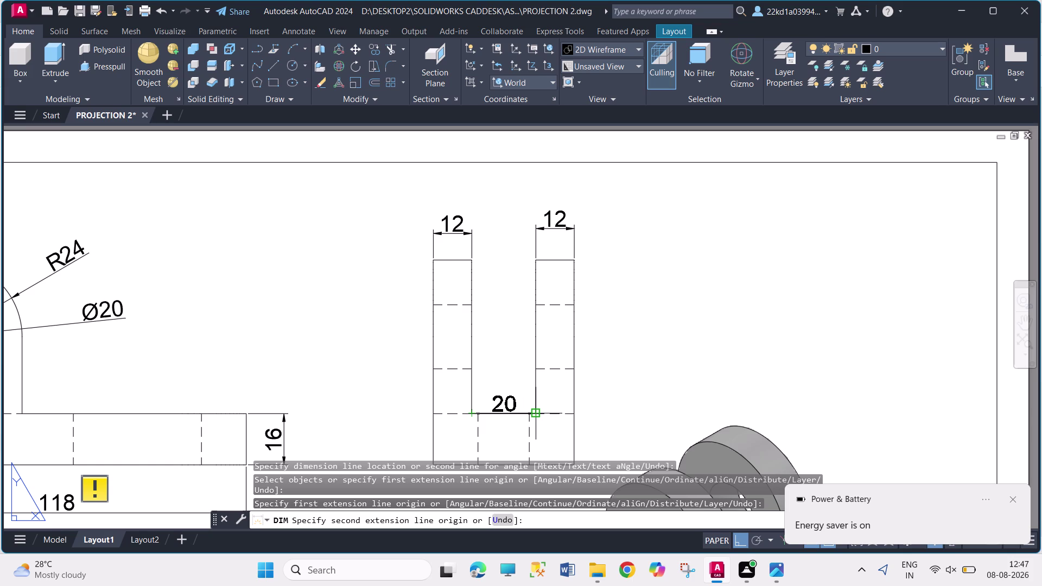
click(537, 416)
click(524, 384)
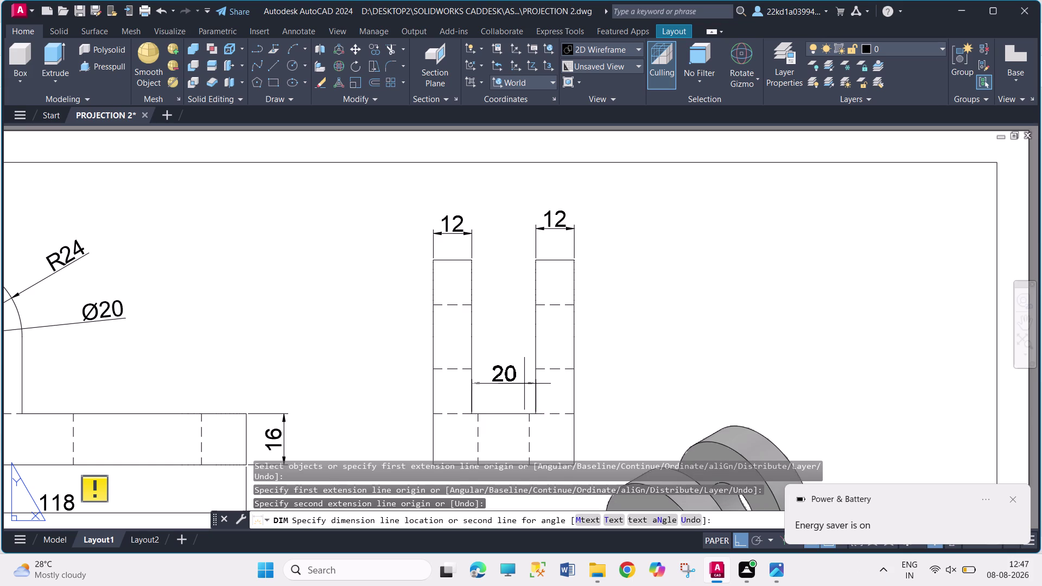
middle_drag(591, 393, 582, 314)
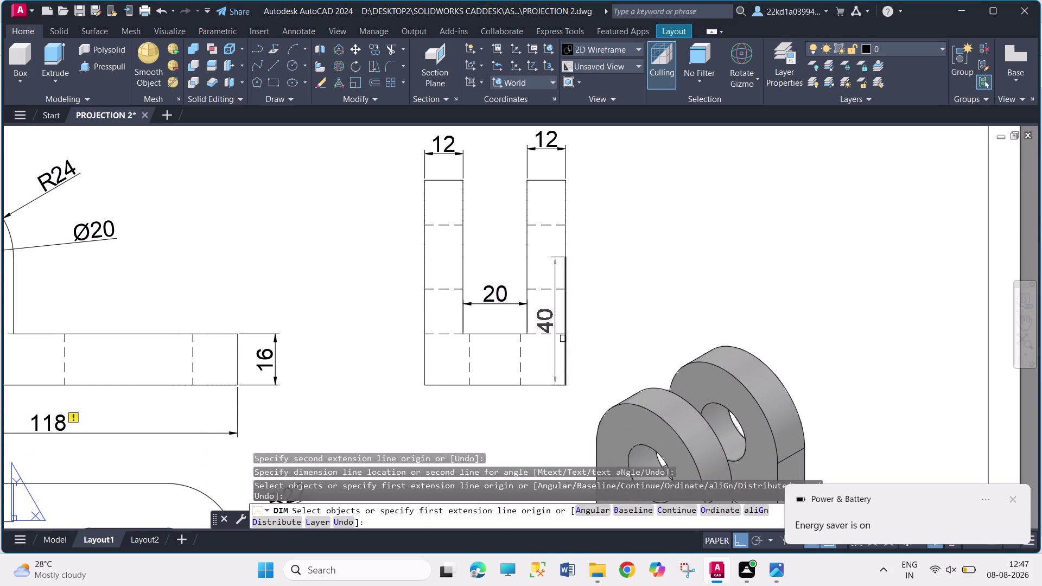
click(468, 385)
click(524, 386)
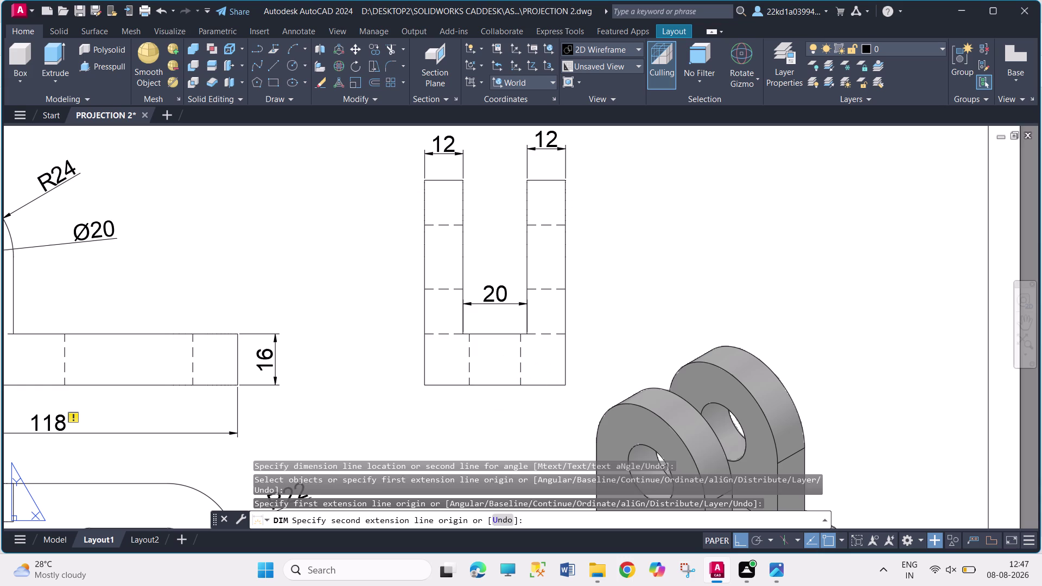
click(515, 407)
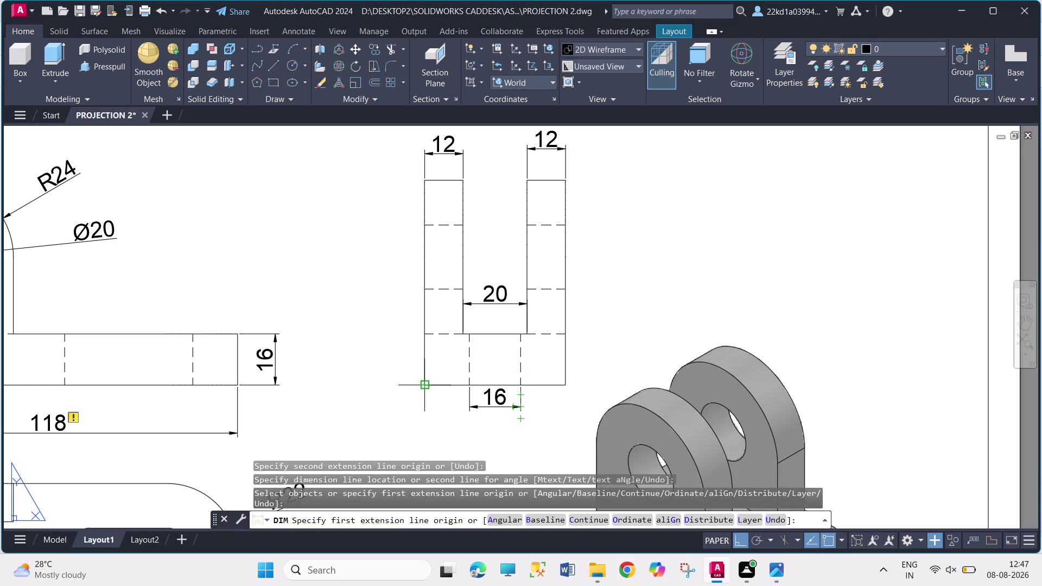
Add the 44 overall width below the side view and the 64 overall height.
click(423, 383)
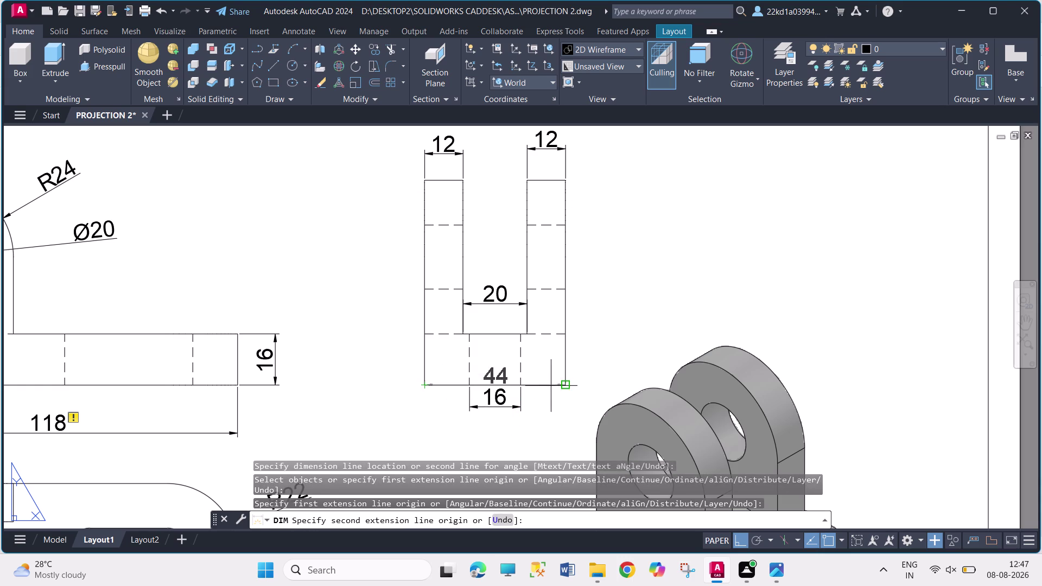
click(564, 385)
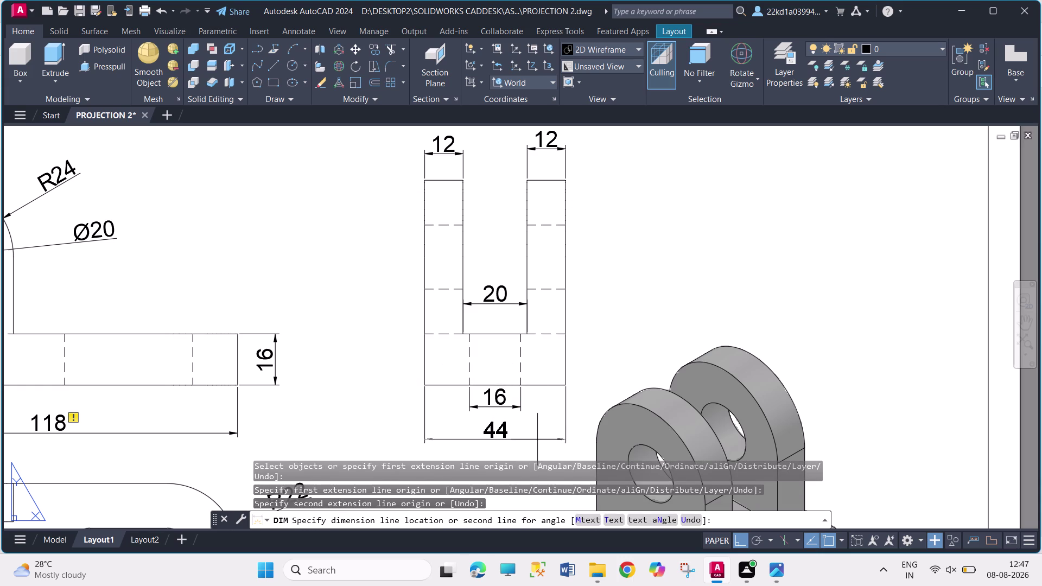
click(537, 440)
click(567, 382)
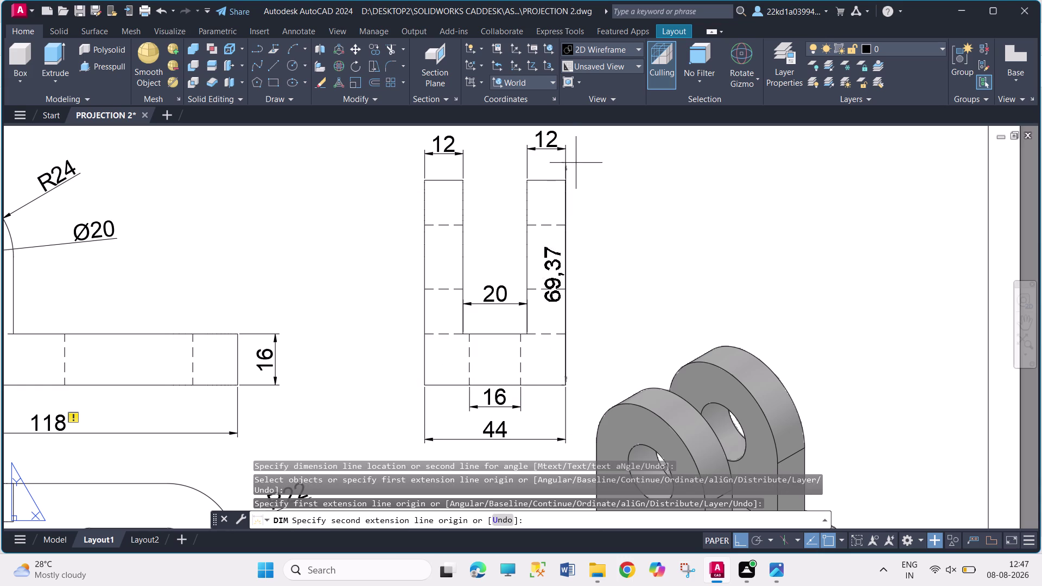
click(562, 181)
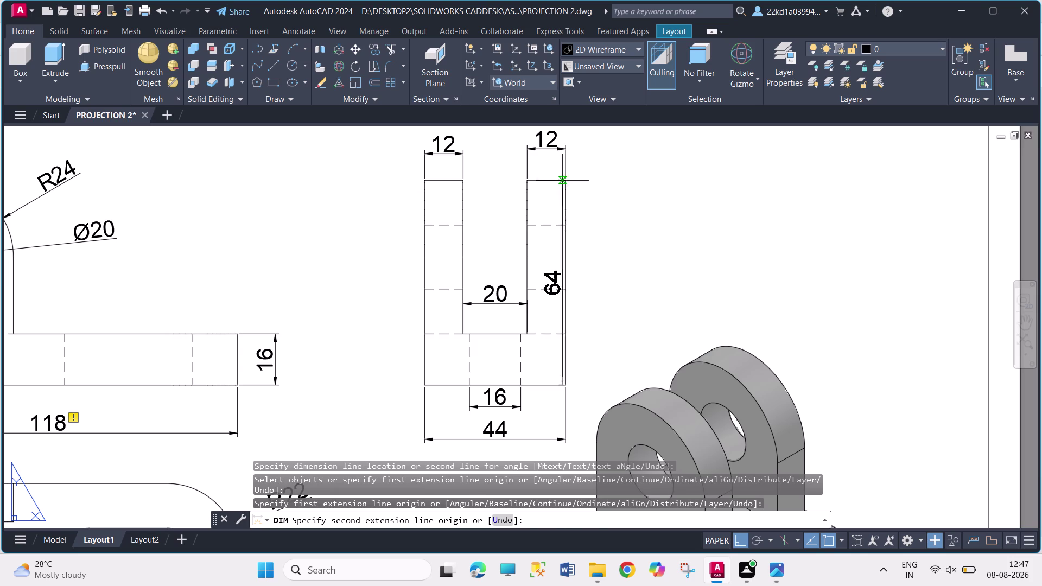
click(616, 229)
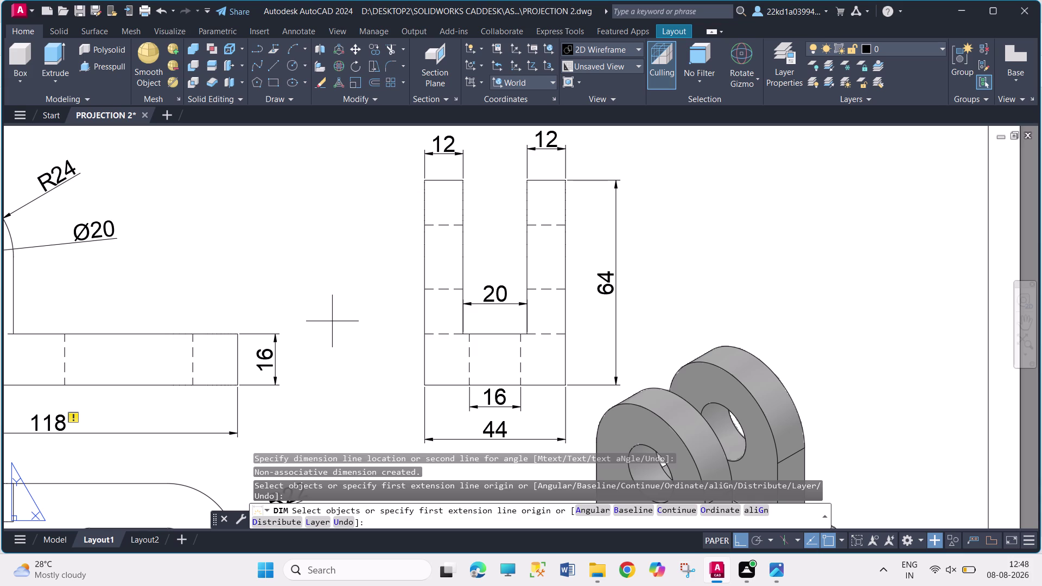
middle_drag(361, 321, 658, 306)
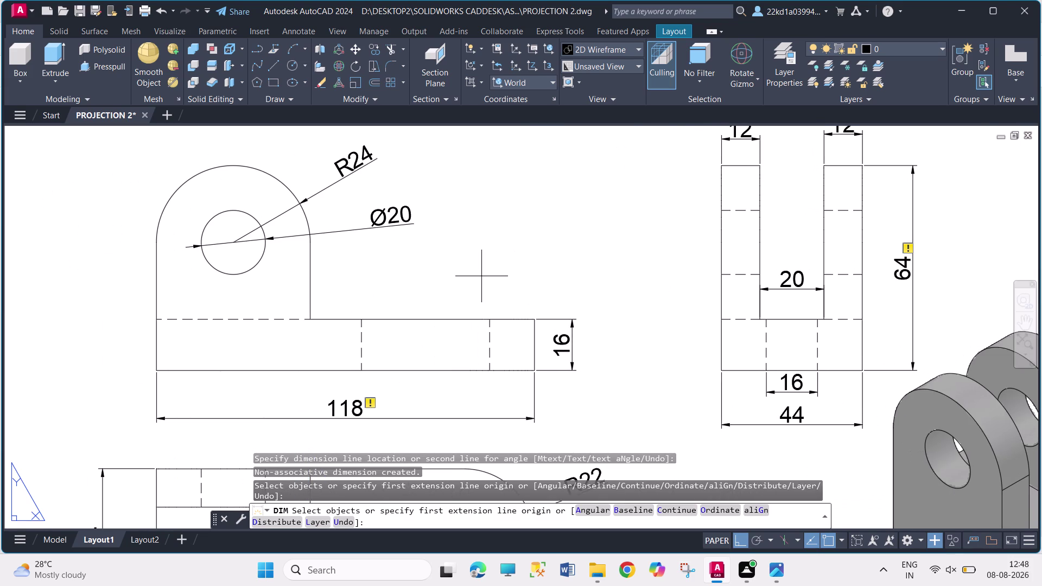
Dimension the front view's left side with a 40 height from base to hole centre.
click(157, 368)
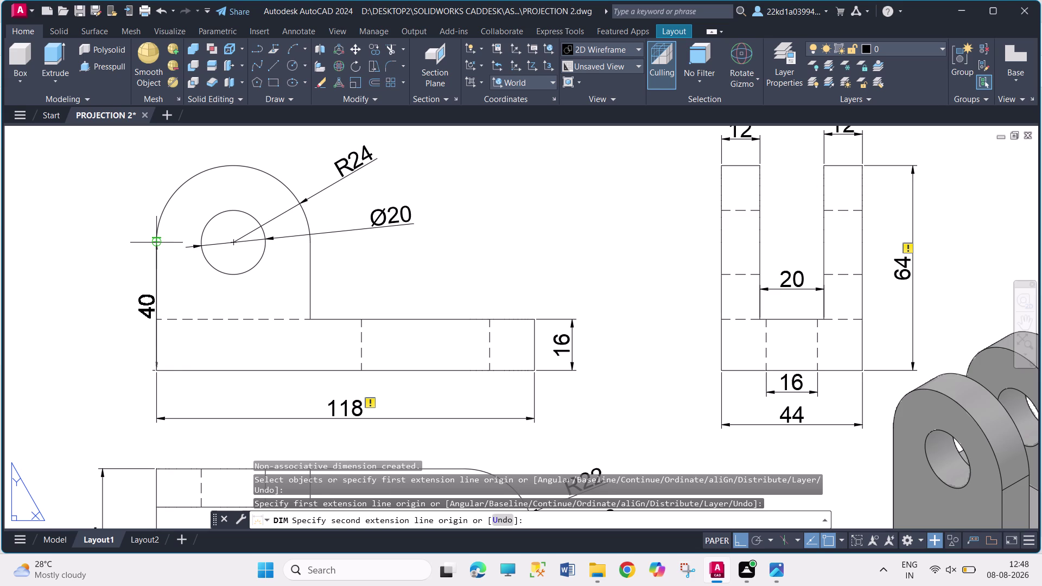
click(156, 242)
click(112, 252)
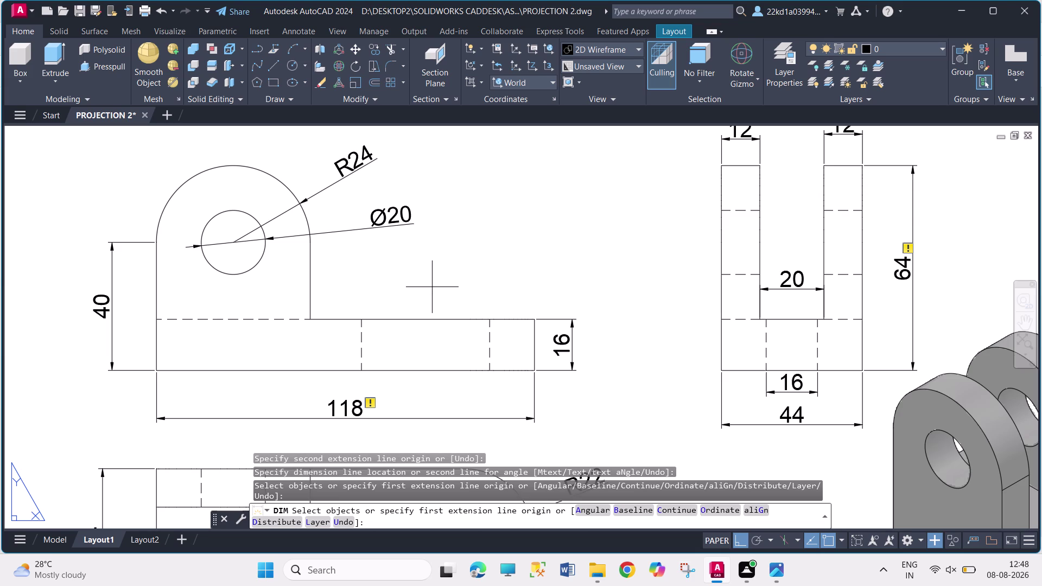
key(grave)
scroll(down, 3)
Zoom to the full sheet and save the fully dimensioned PROJECTION 2 drawing.
scroll(down, 3)
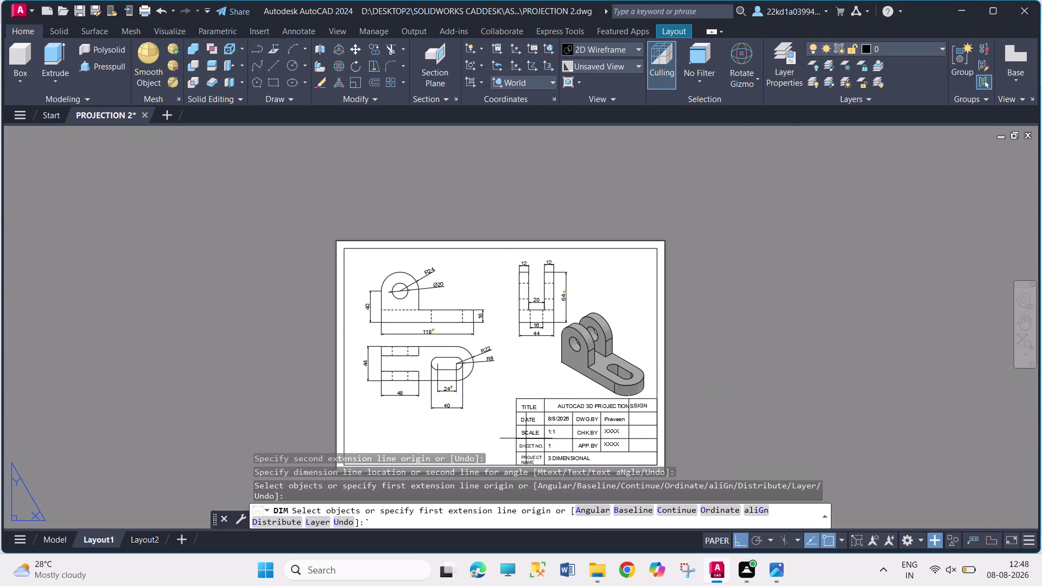
scroll(up, 3)
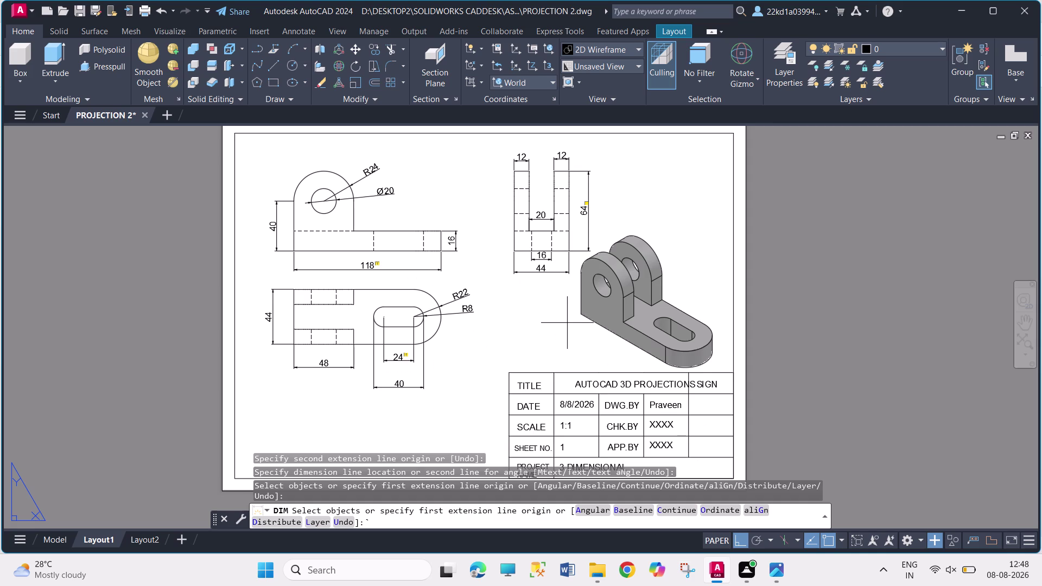
middle_drag(567, 323, 569, 298)
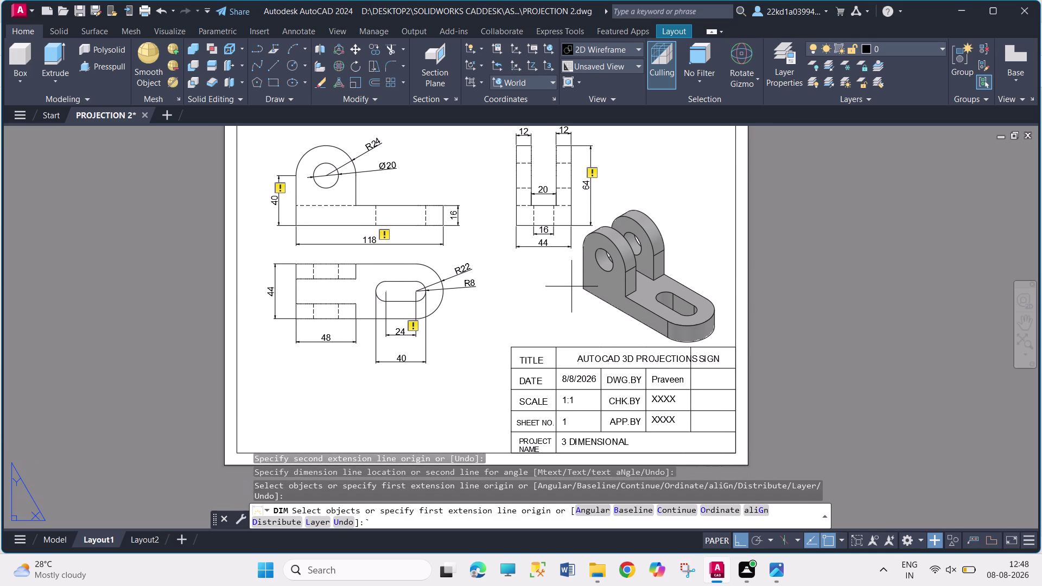
key(ctrl+s)
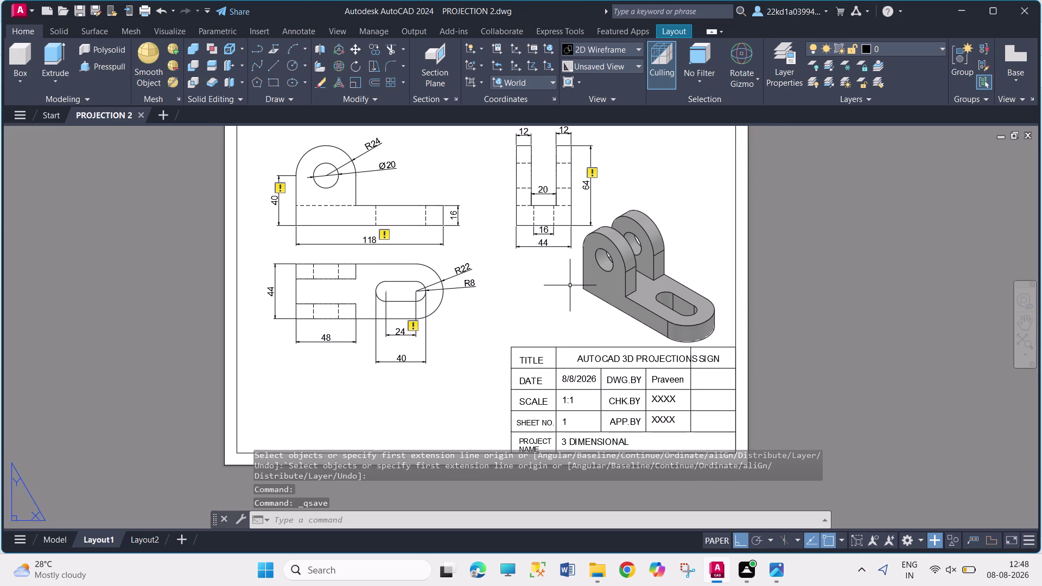
key(ctrl+p)
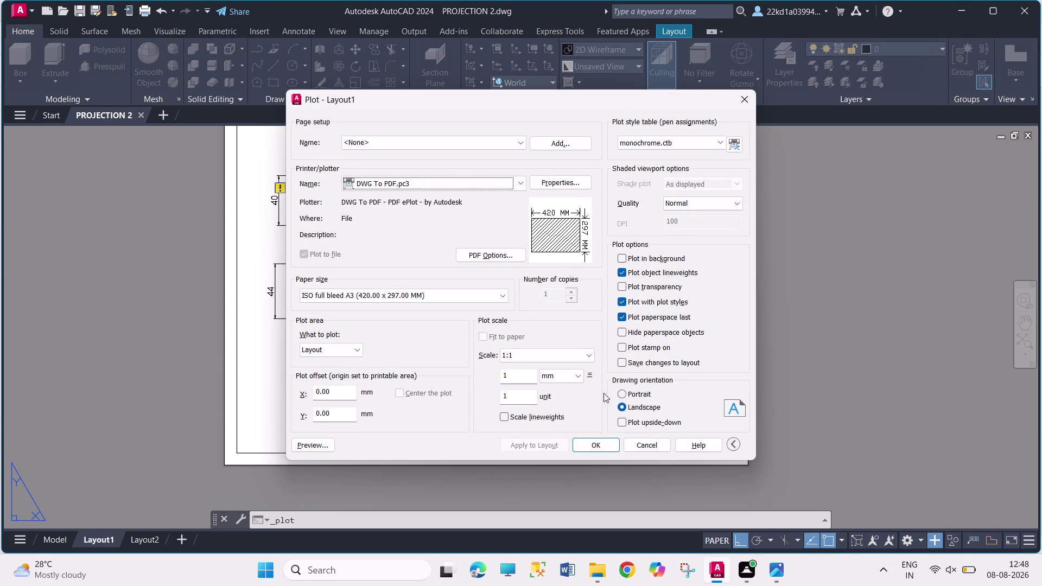
Set the PDF location to MOTHER (D:) > DESKTOP2 > SOLIDWORKS CADDESK > ASSEMBLY1111 > AUTOCAD FUJI.
click(598, 448)
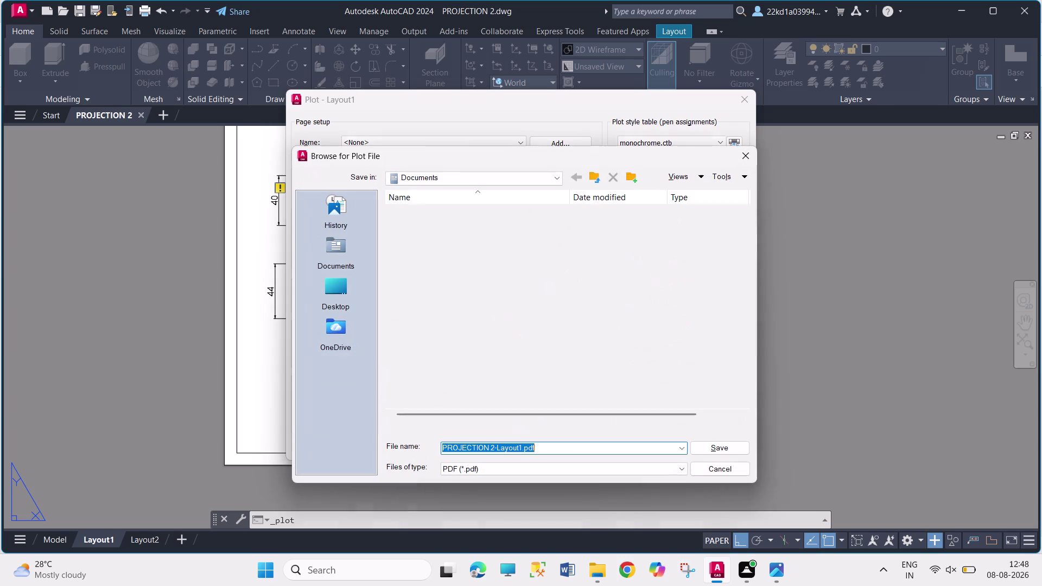
click(352, 283)
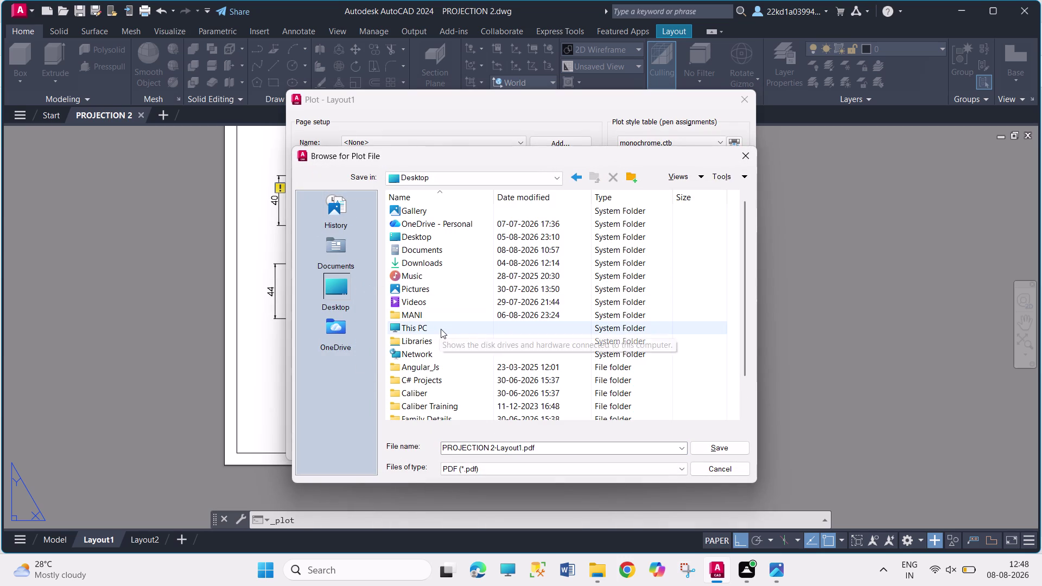
click(441, 329)
double_click(441, 329)
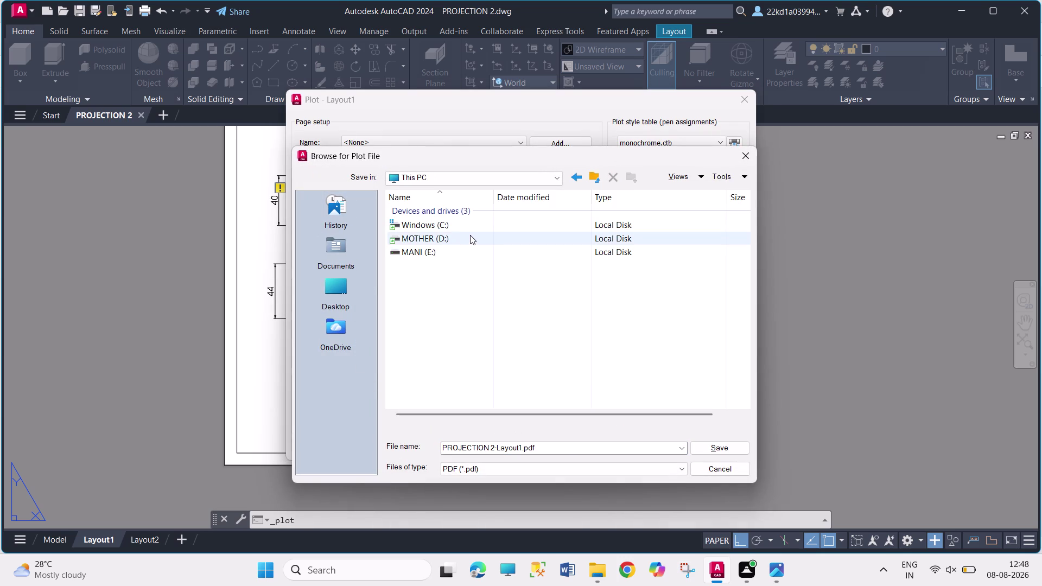
double_click(470, 235)
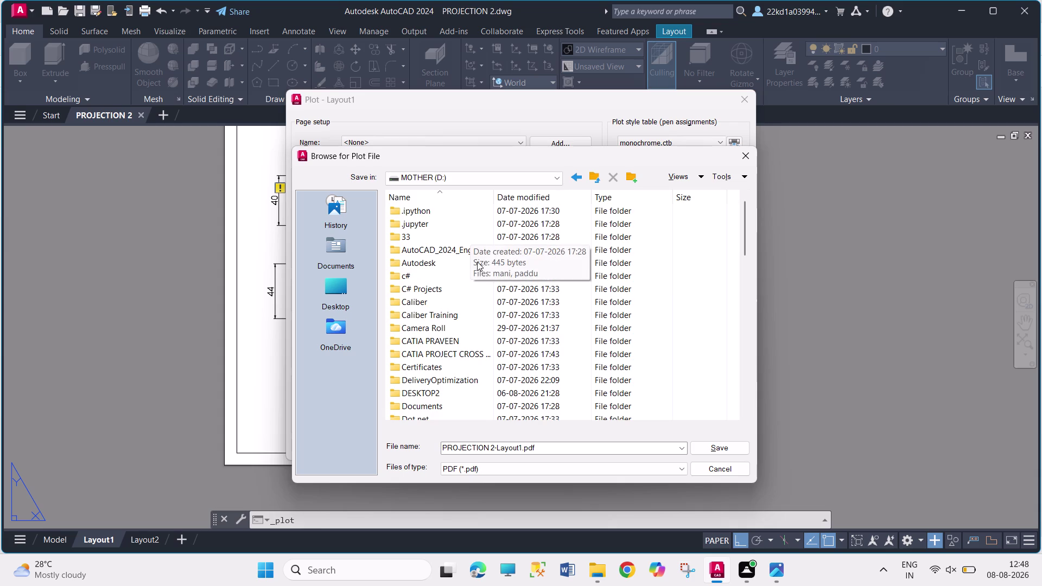
double_click(465, 395)
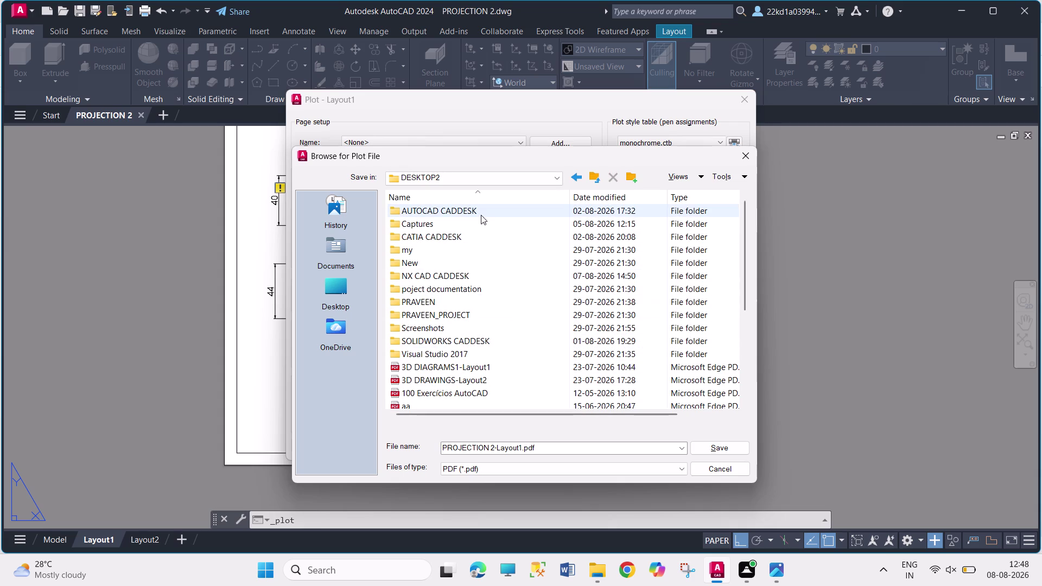
double_click(482, 342)
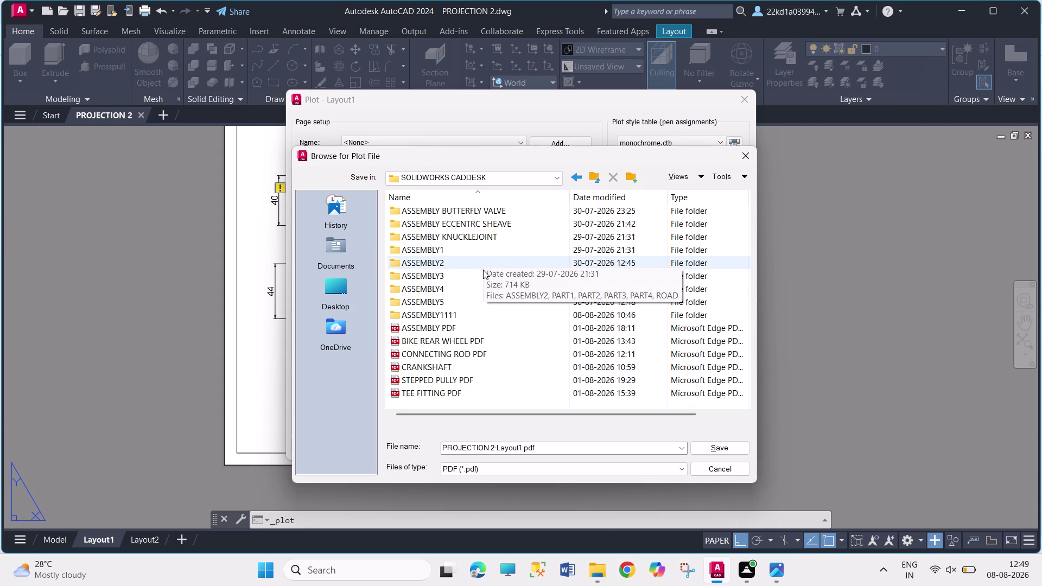
double_click(473, 318)
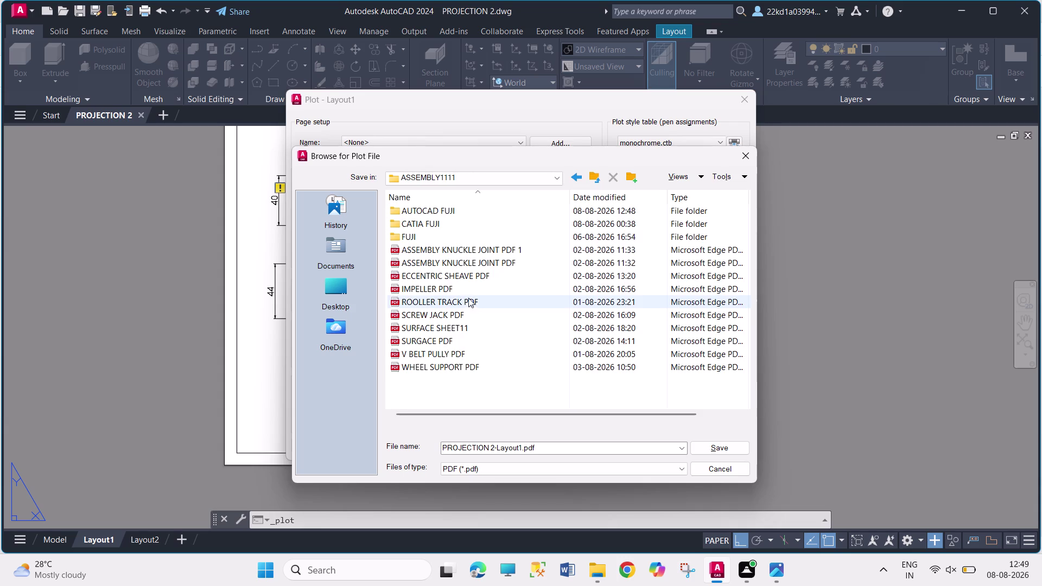
double_click(472, 209)
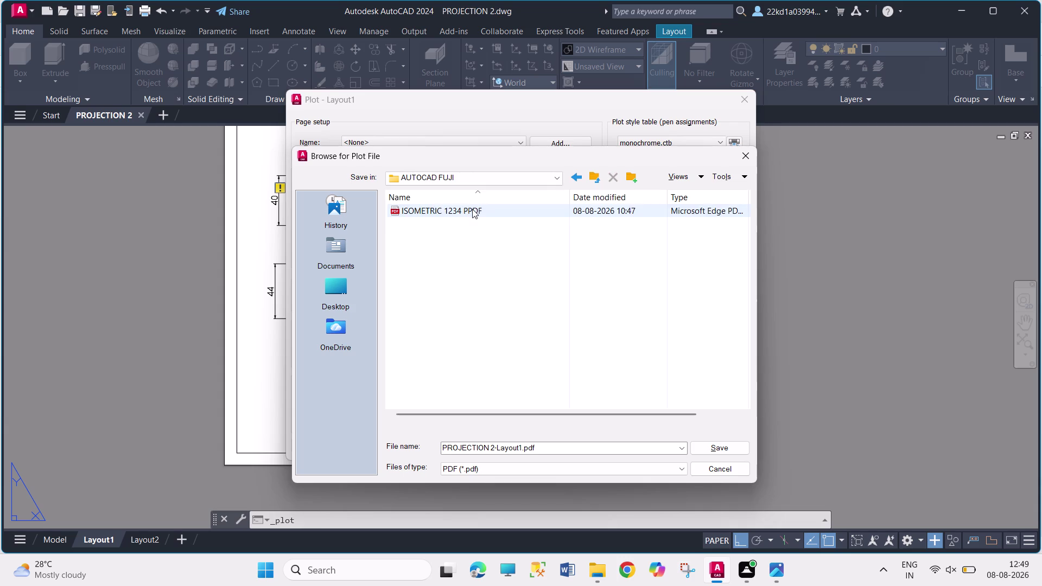
click(540, 450)
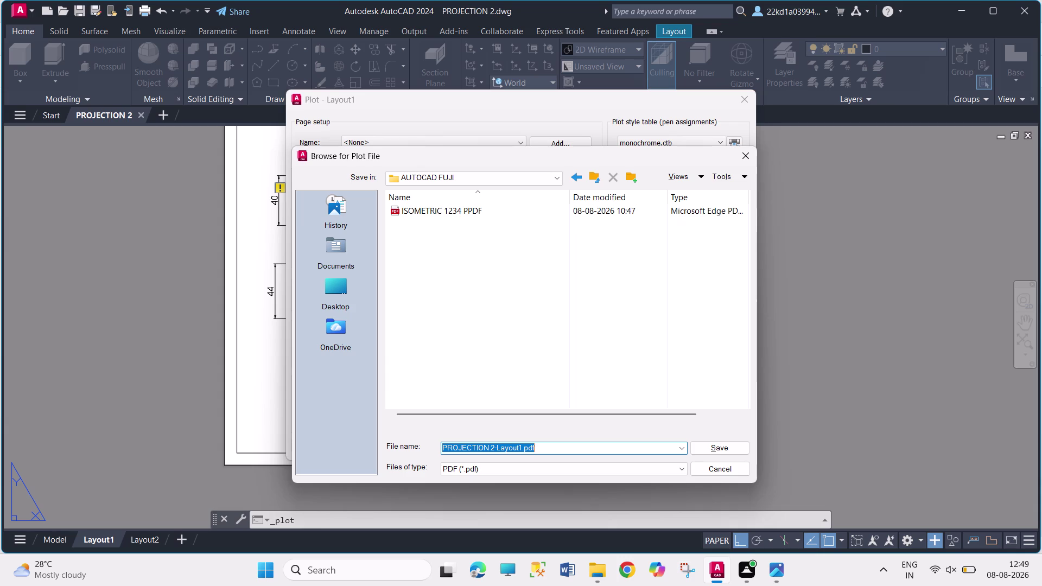
Name the output file 'PROJECTIONS 2 PDF' and plot the sheet.
text(proje)
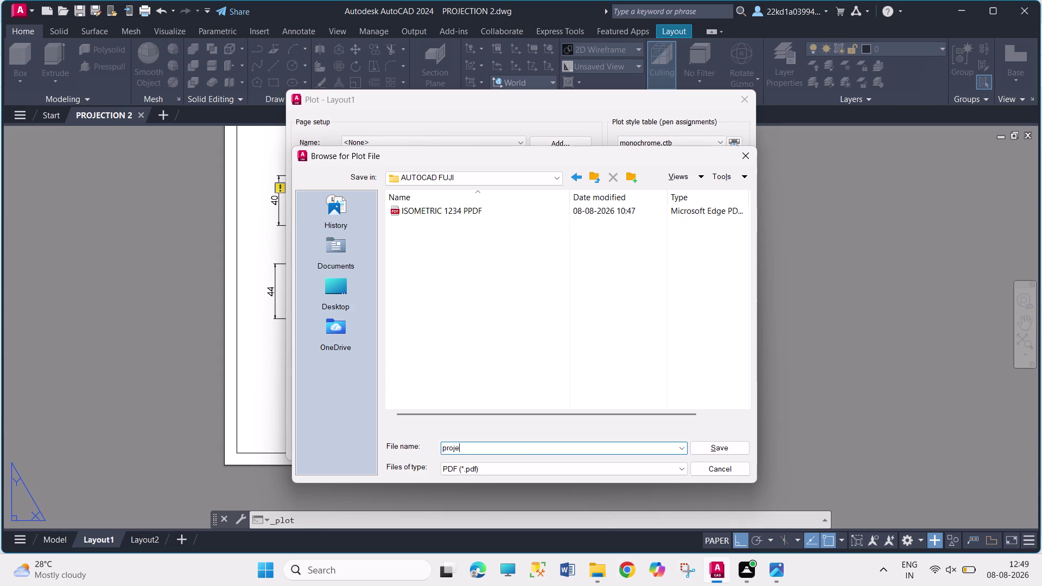
text(ctions)
key(space)
text(2)
key(BackSpace)
key(BackSpace)
key(BackSpace)
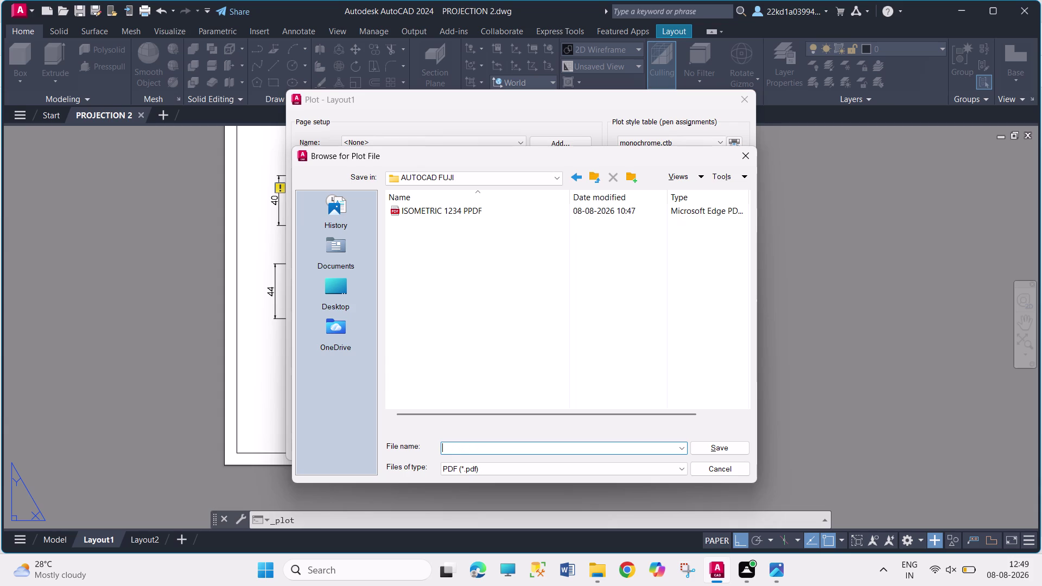
text(PRO)
text(JECTO)
key(BackSpace)
text(IONS)
key(space)
text(2 PDF)
key(Return)
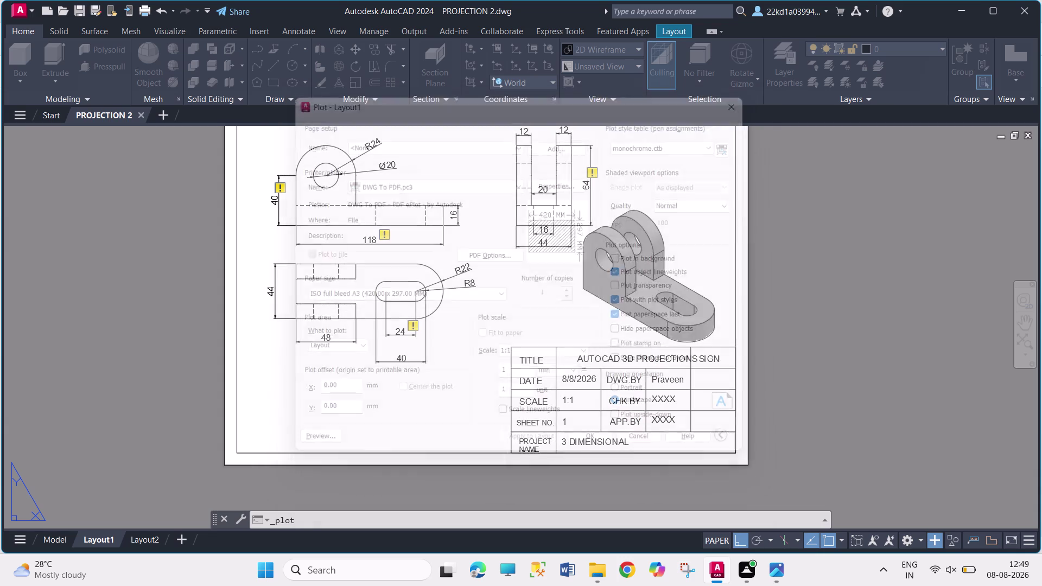